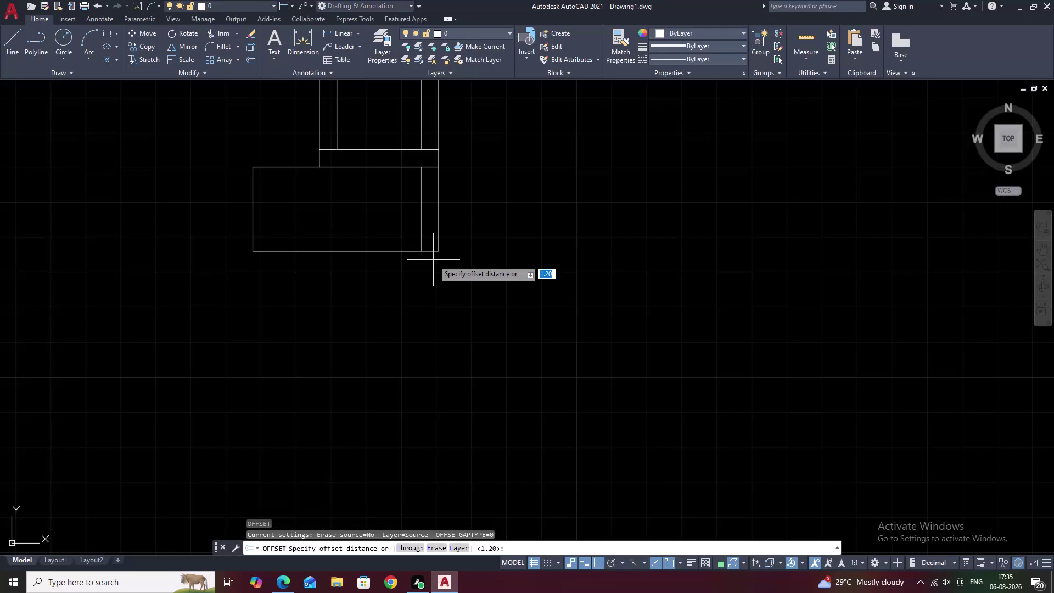
Offset three of the small room's edges outward, including the top edge, as outer wall lines.
click(390, 252)
click(390, 258)
click(252, 200)
click(214, 206)
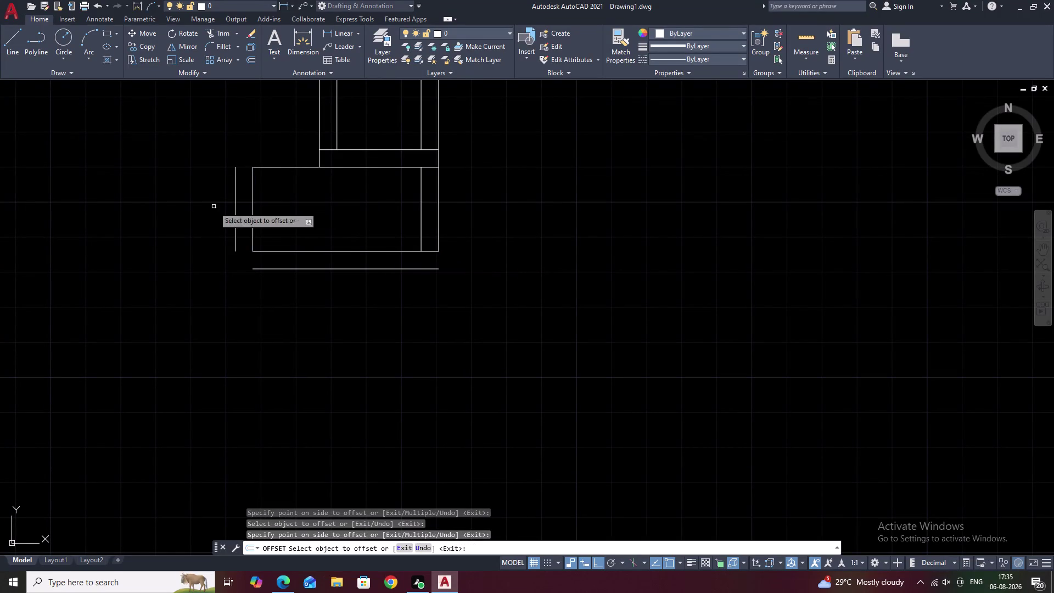
click(274, 168)
click(282, 151)
key(Escape)
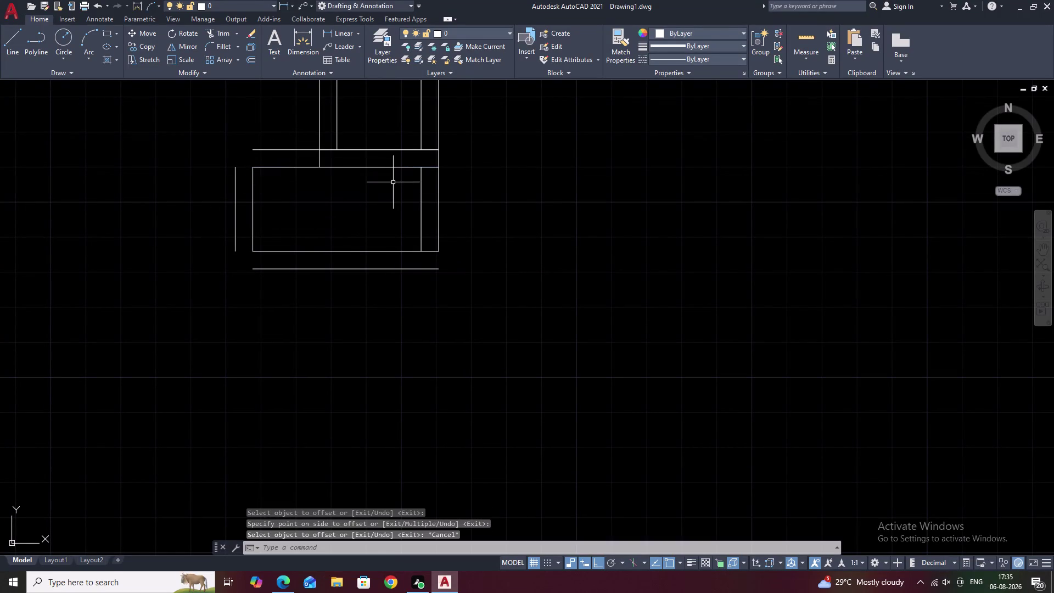
Fillet the offset outer wall lines at radius 0 to close the corners.
text(F)
key(space)
click(347, 268)
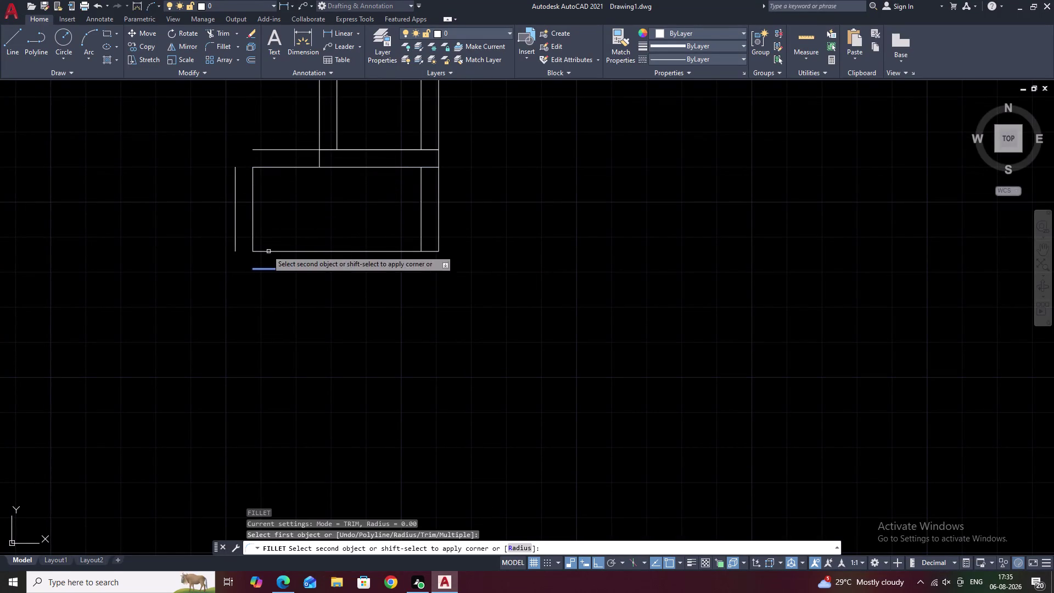
click(234, 218)
key(space)
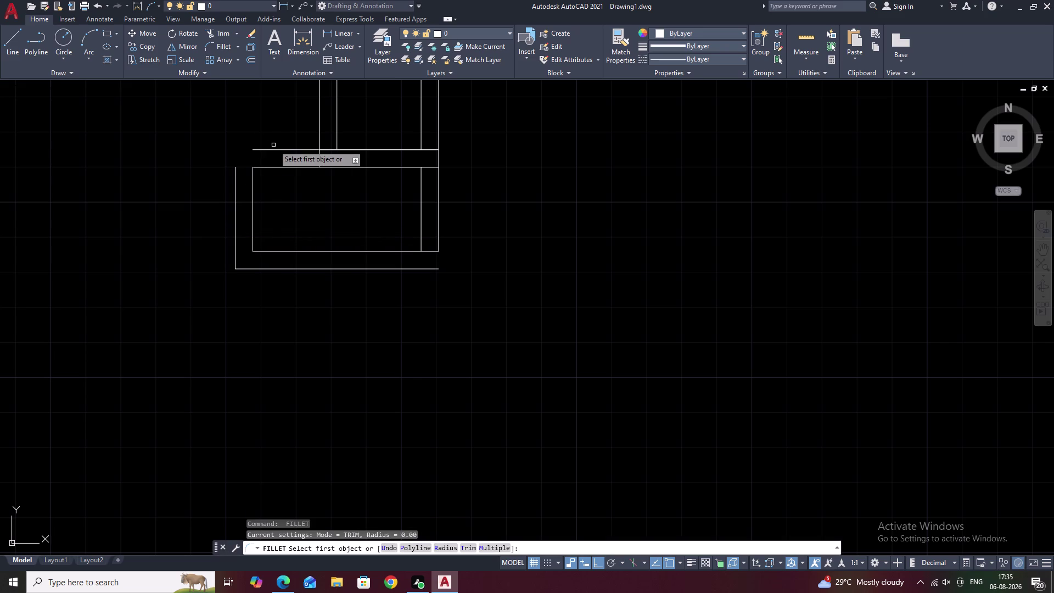
click(273, 149)
click(236, 172)
key(space)
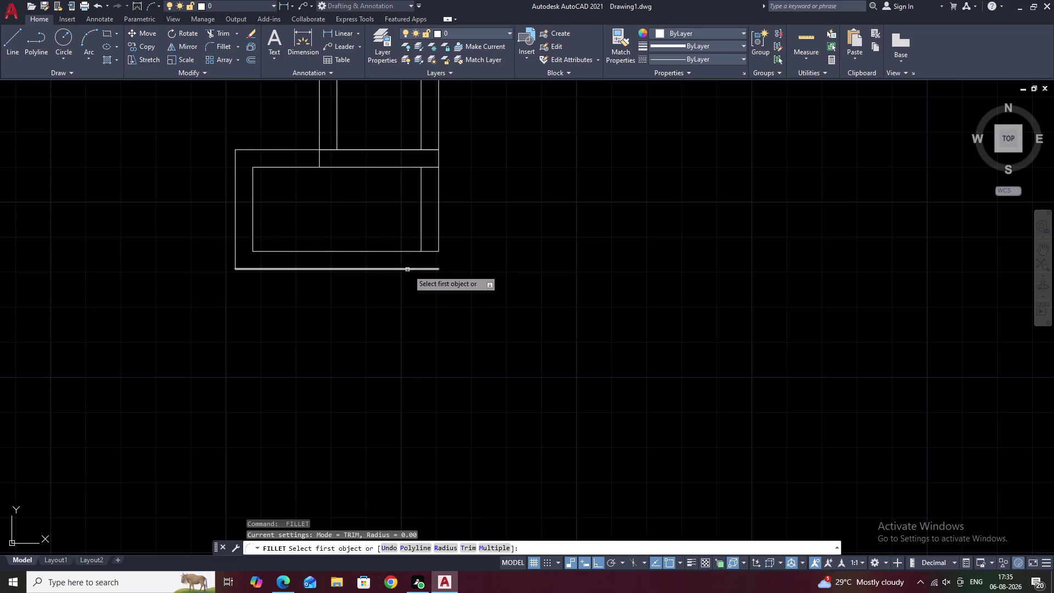
click(409, 269)
click(439, 239)
scroll(down, 3)
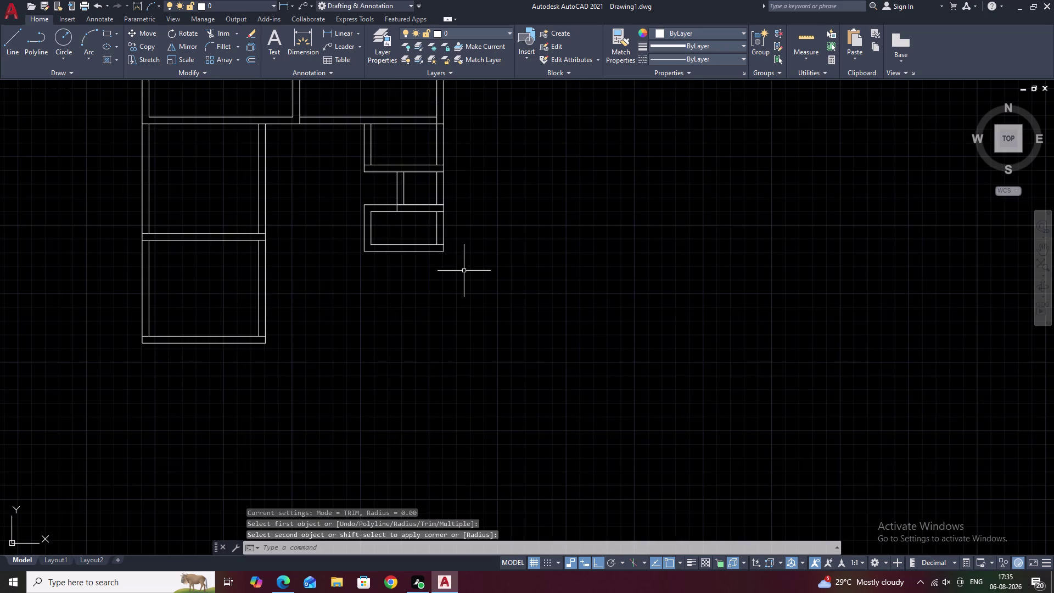
Draw a 3.50-long vertical wall line downward from the small room's right corner.
middle_drag(464, 271, 495, 244)
key(Escape)
key(l)
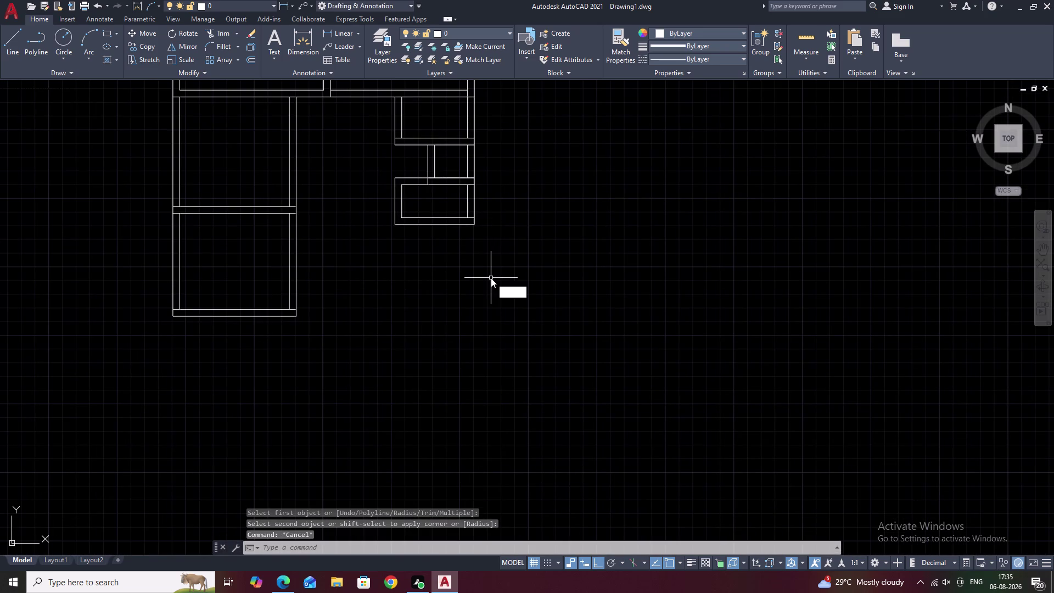
key(space)
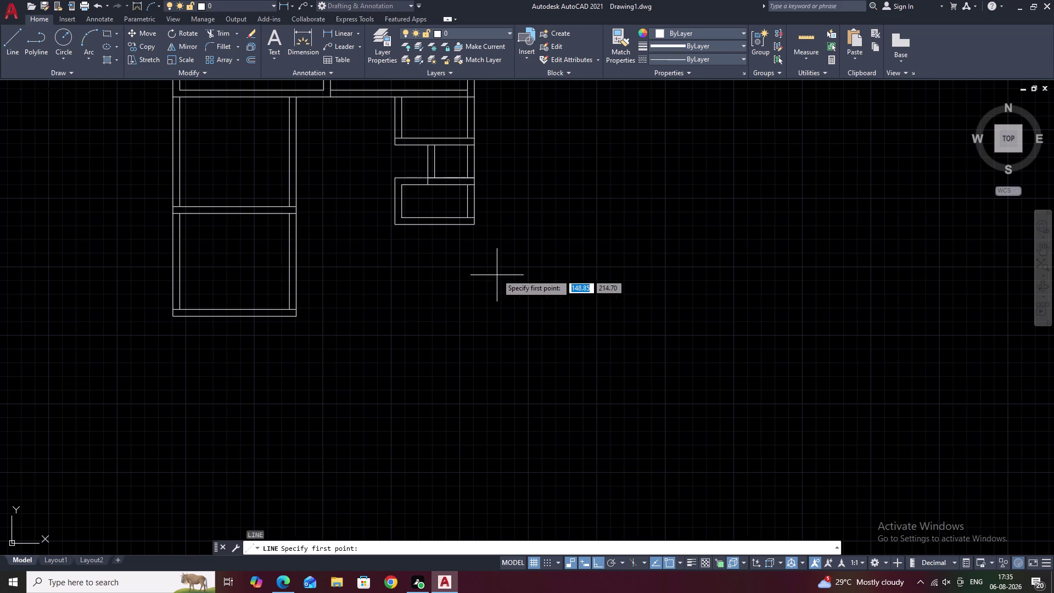
click(473, 227)
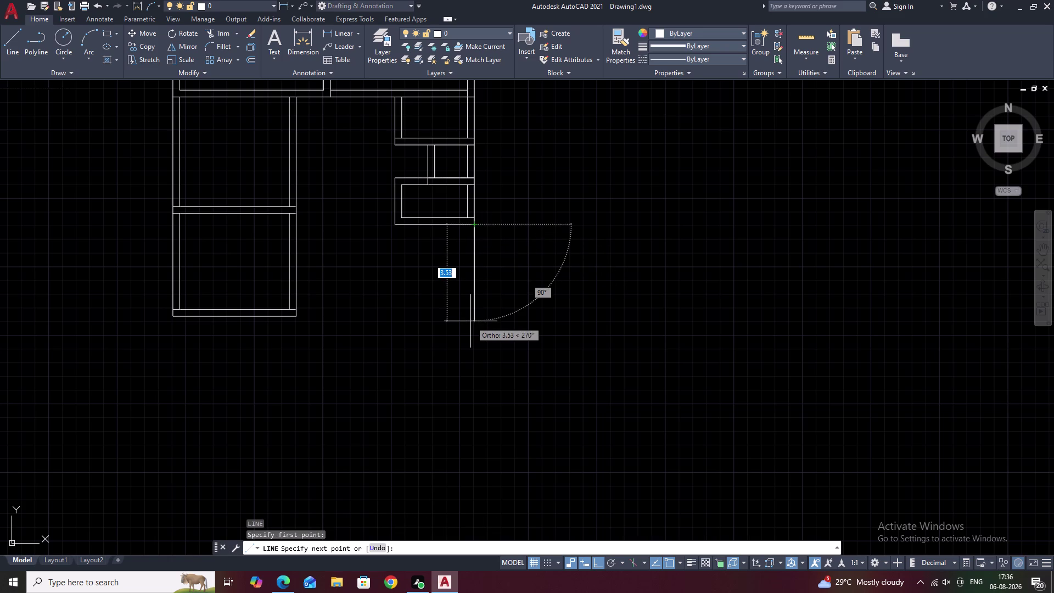
text(3.)
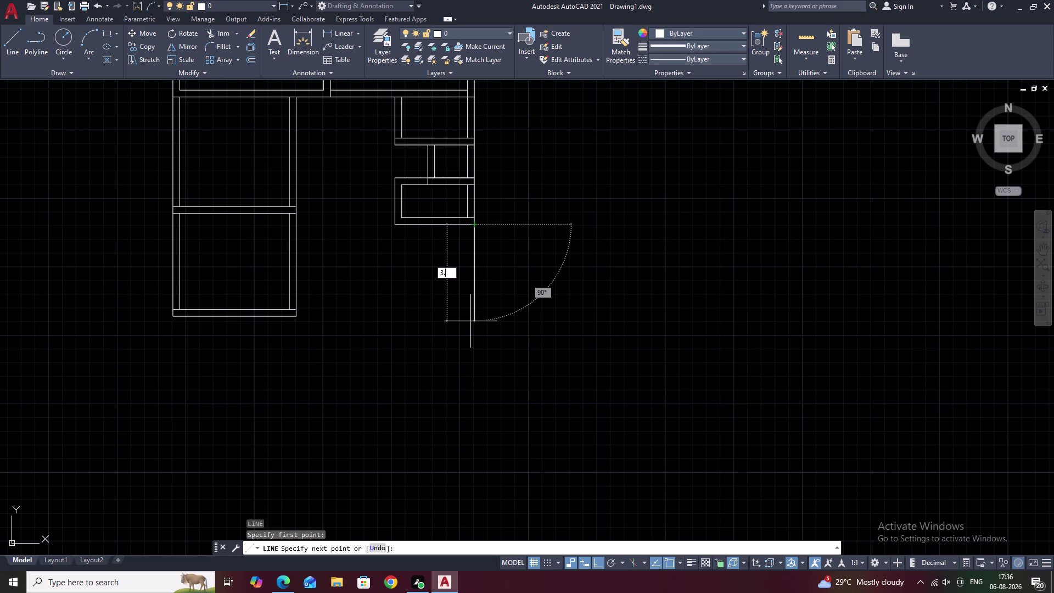
text(5)
text(0)
key(space)
key(Escape)
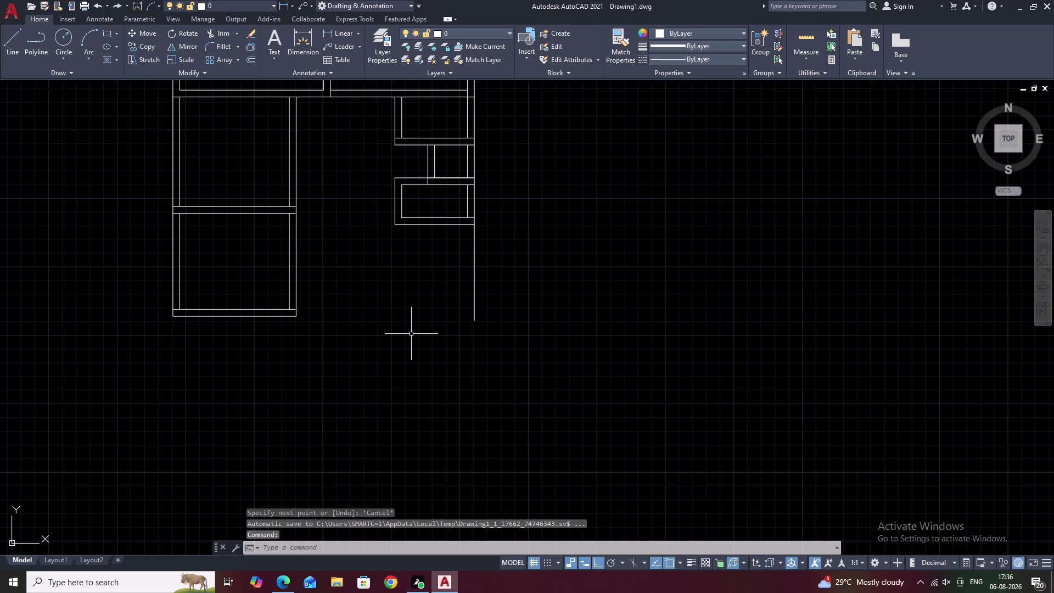
Offset the new vertical wall line 0.25 to the left to double it.
text(P .25)
key(space)
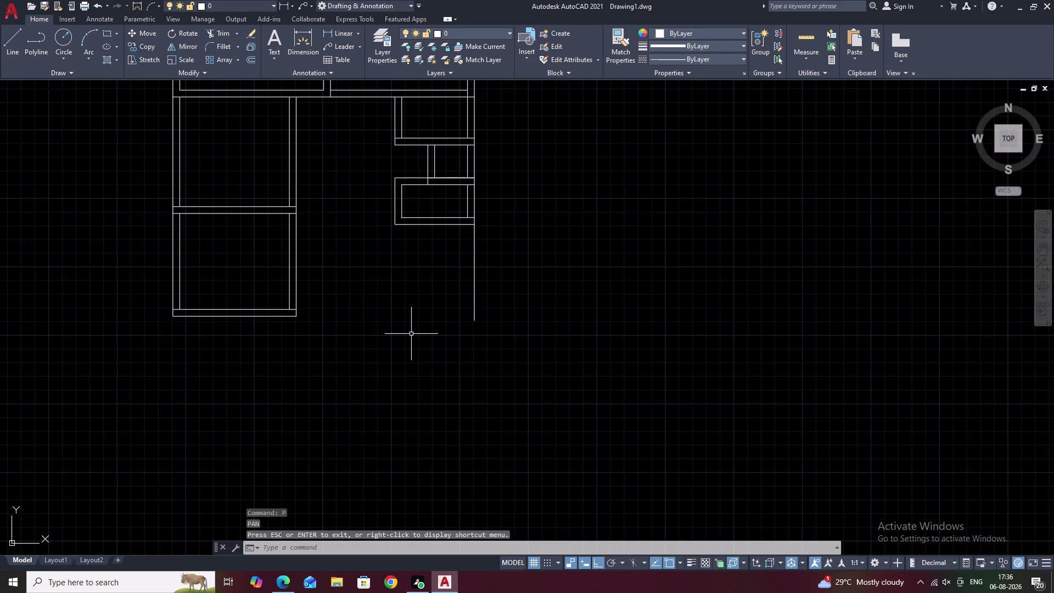
key(Escape)
key(Escape)
text(O .2)
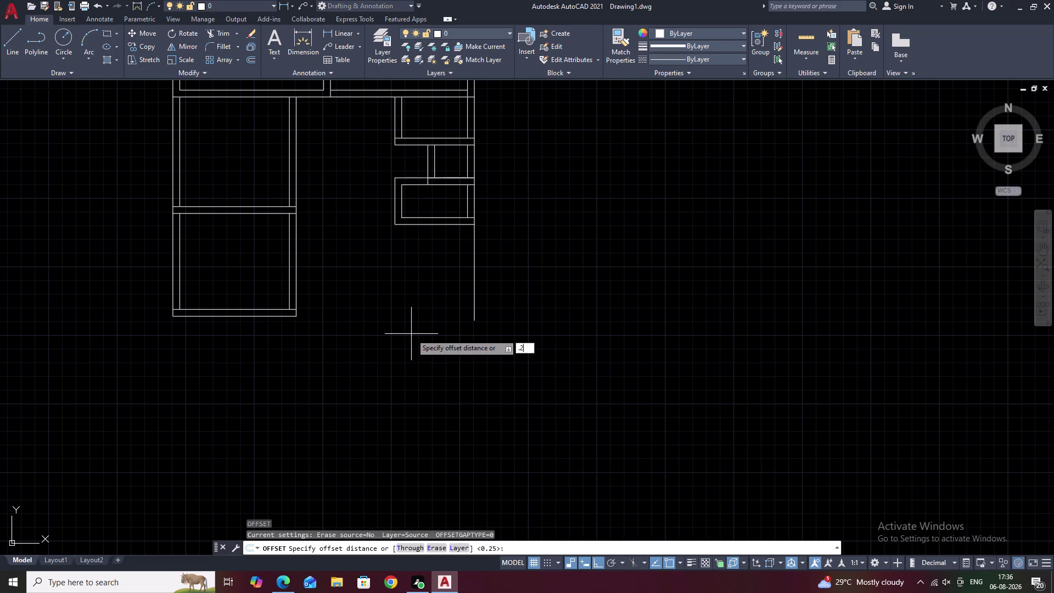
text(5)
key(space)
click(473, 271)
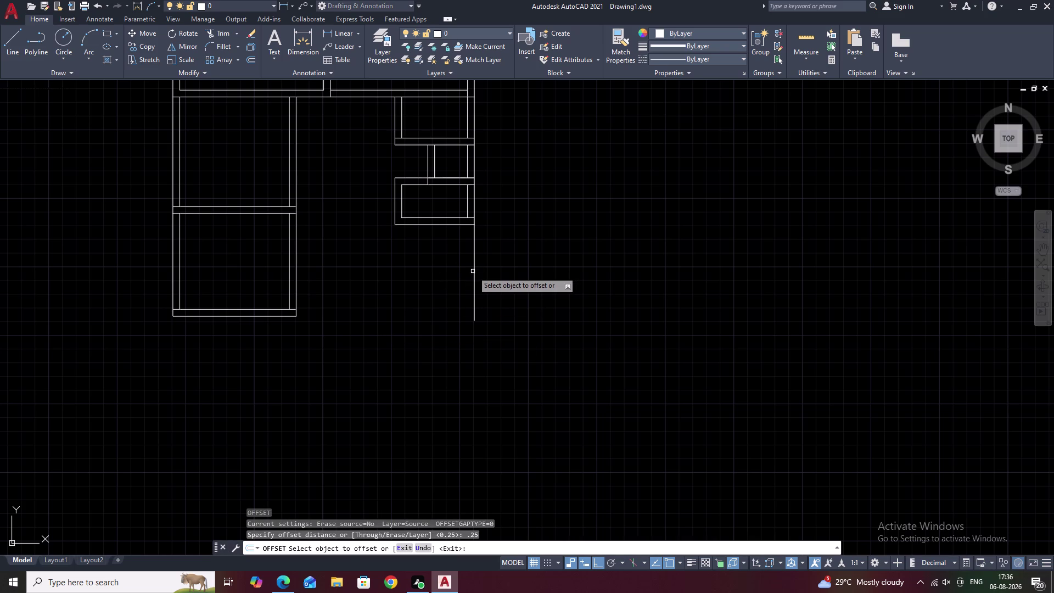
click(475, 266)
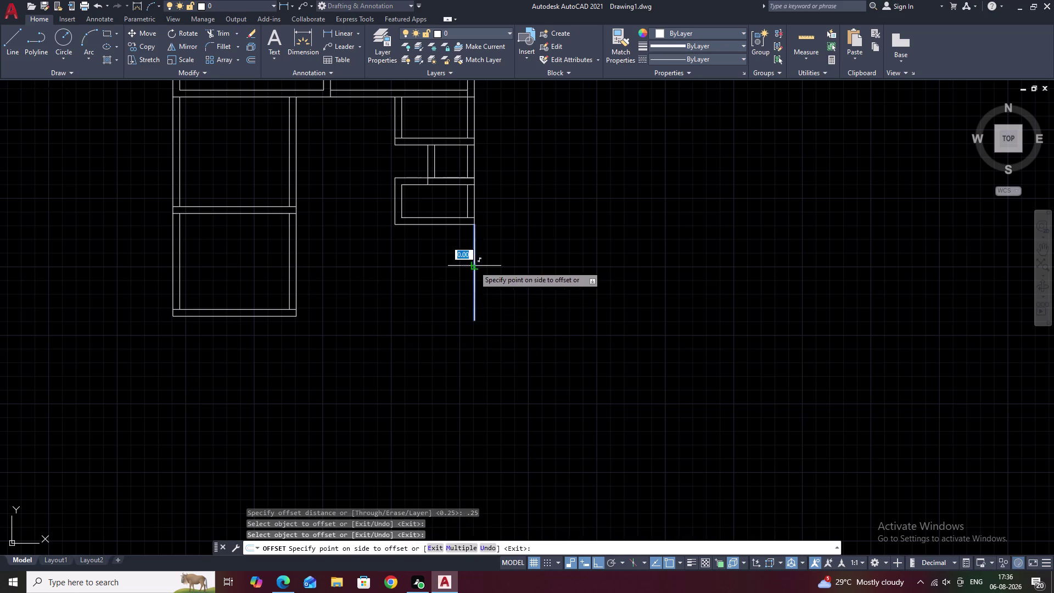
click(442, 267)
key(space)
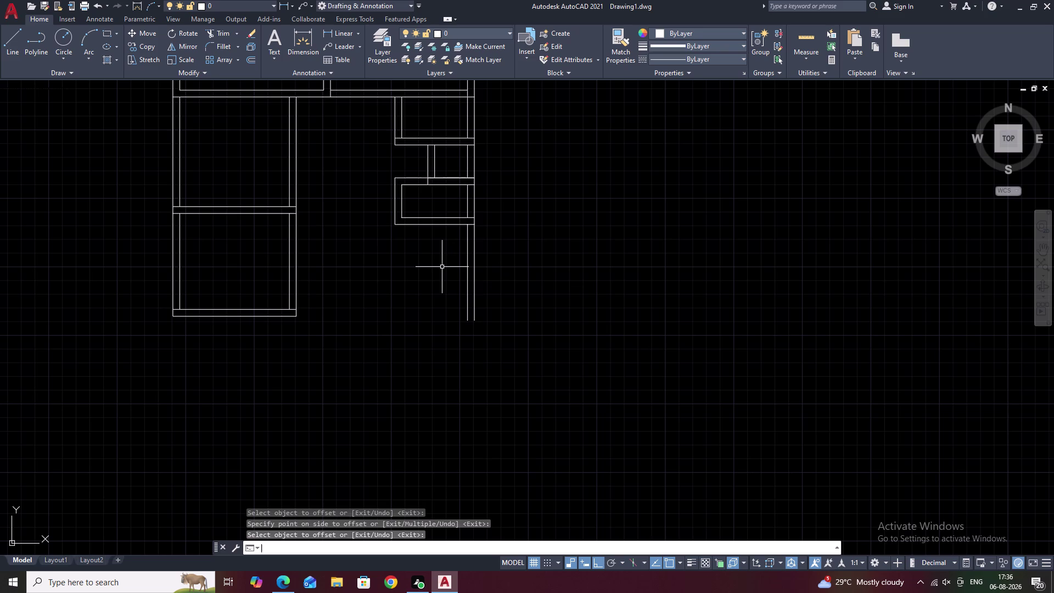
Offset the inner vertical wall line 2.4 to the left for the room's other side.
key(space)
text(2.5)
key(space)
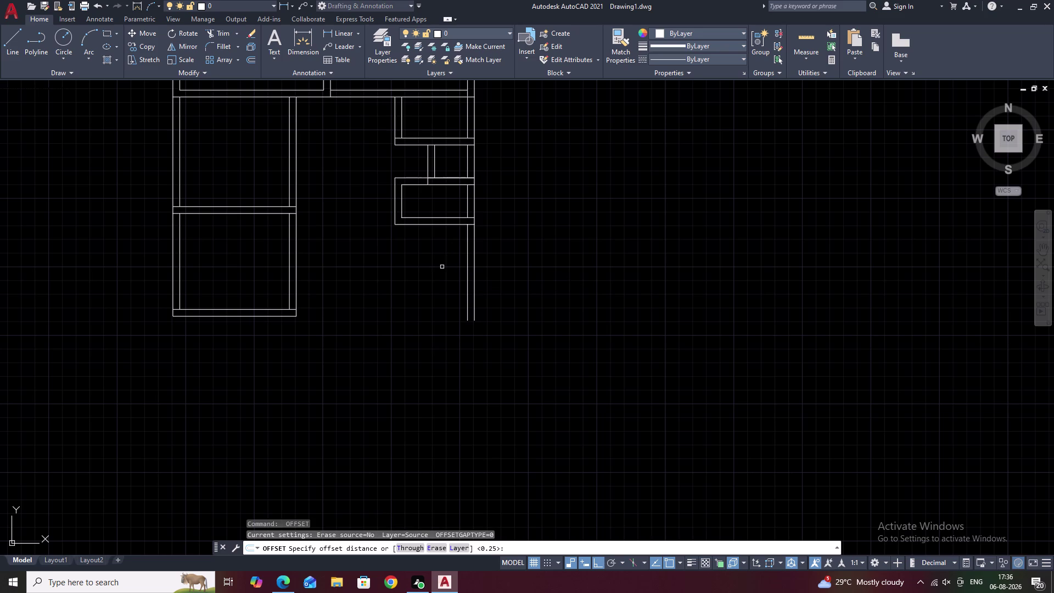
key(space)
key(space)
text(2.4)
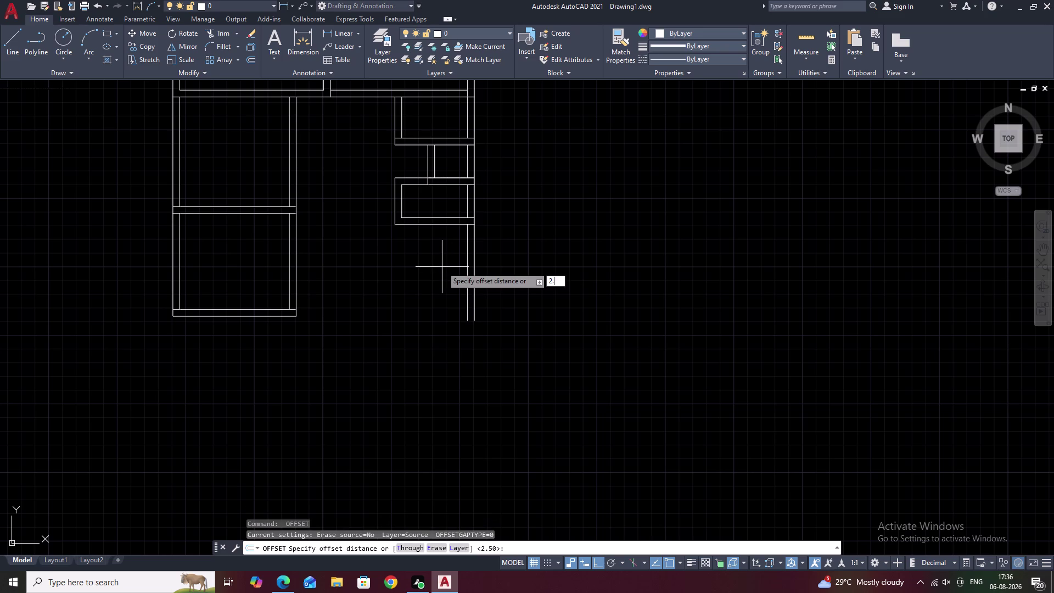
key(space)
click(464, 250)
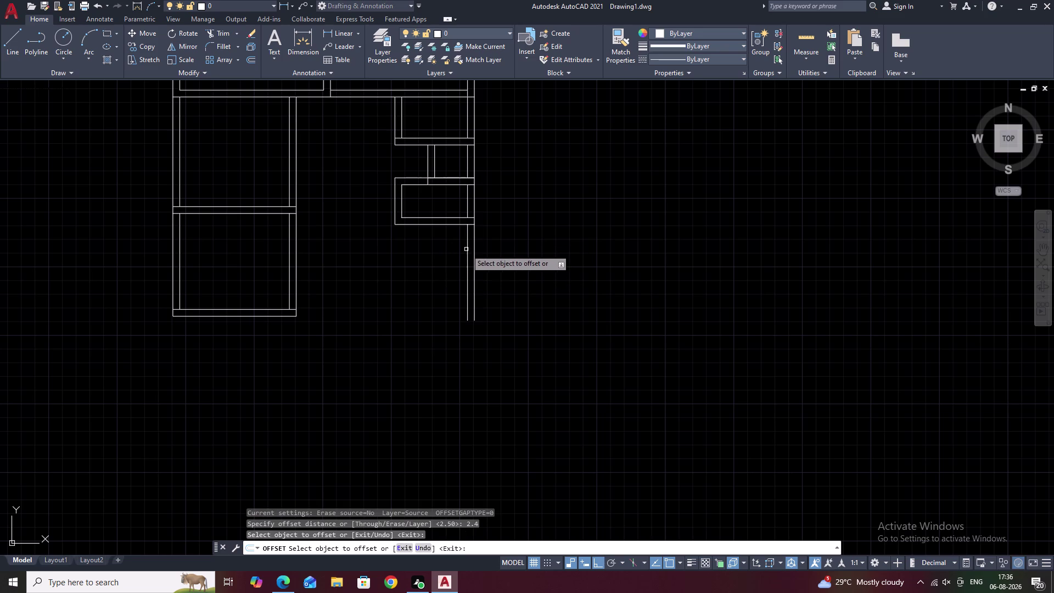
click(466, 249)
click(413, 253)
key(space)
Double that new side wall with a 0.25 offset to the left.
key(space)
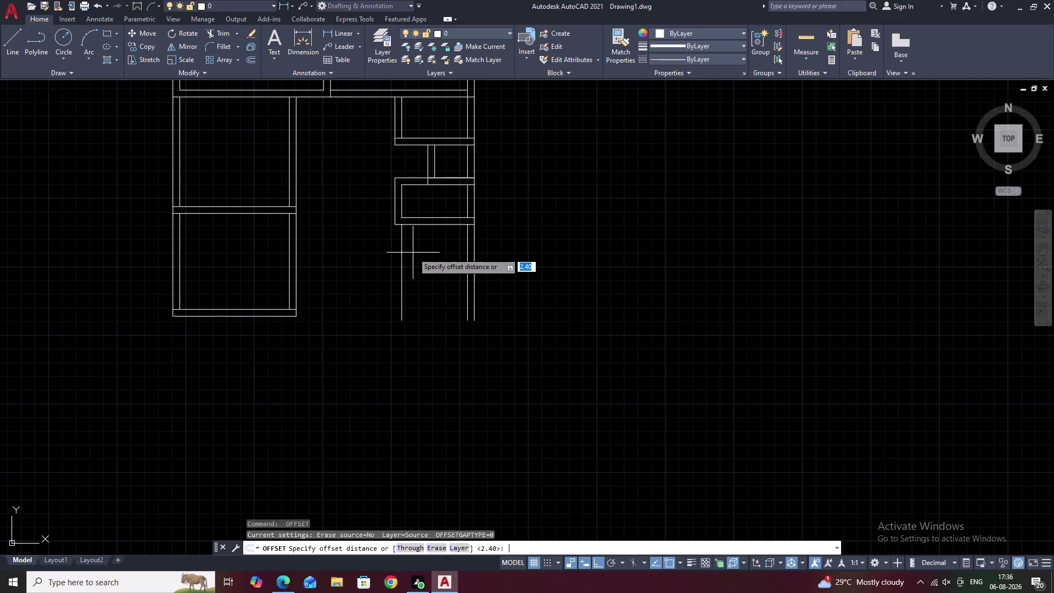
text(.25)
key(space)
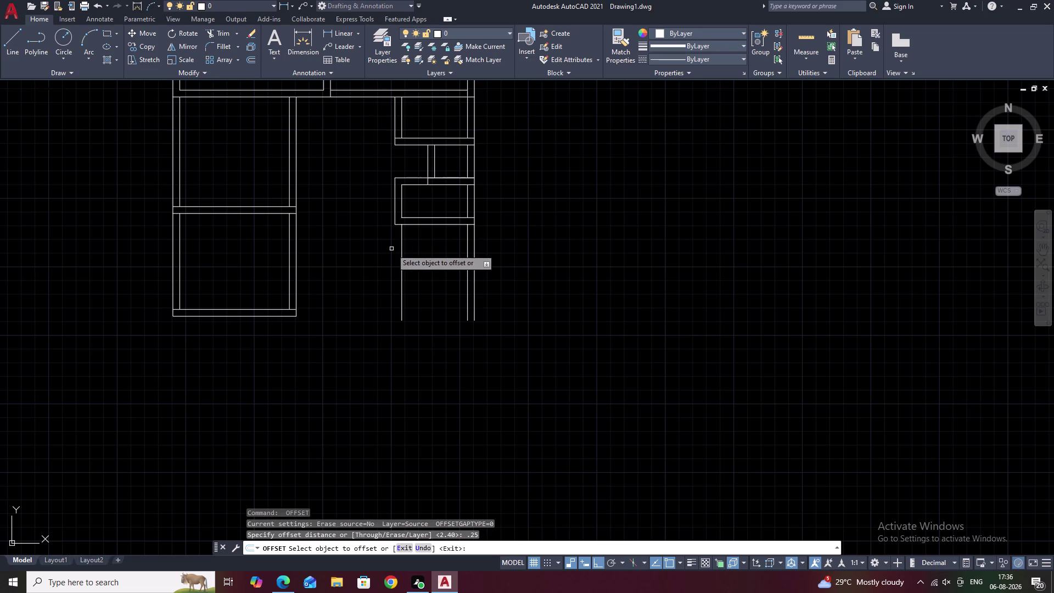
click(402, 249)
click(385, 249)
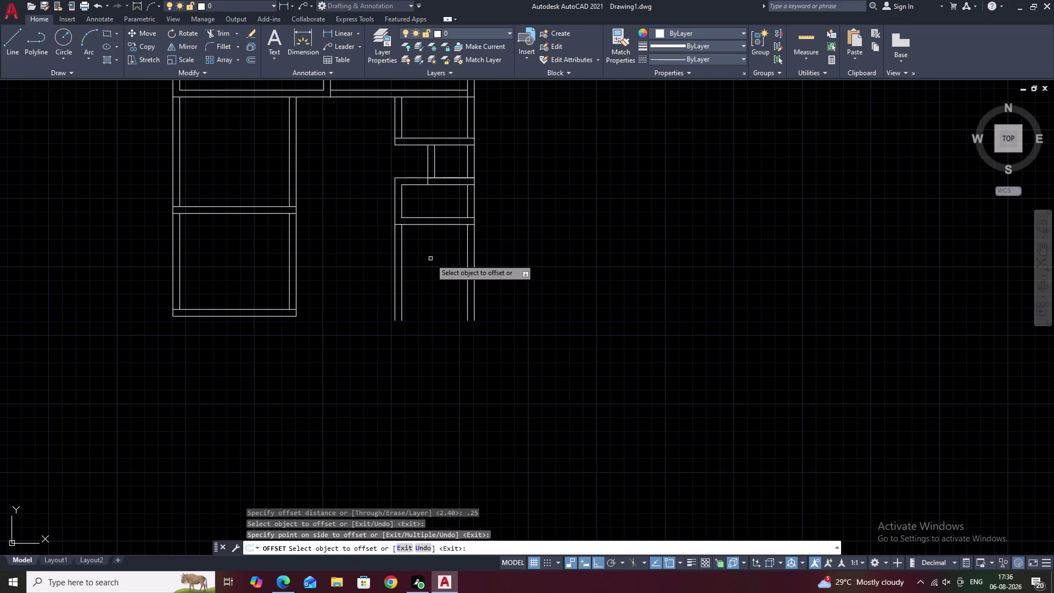
key(space)
Offset the room's horizontal wall line 3.5 downward as the new bottom wall.
key(space)
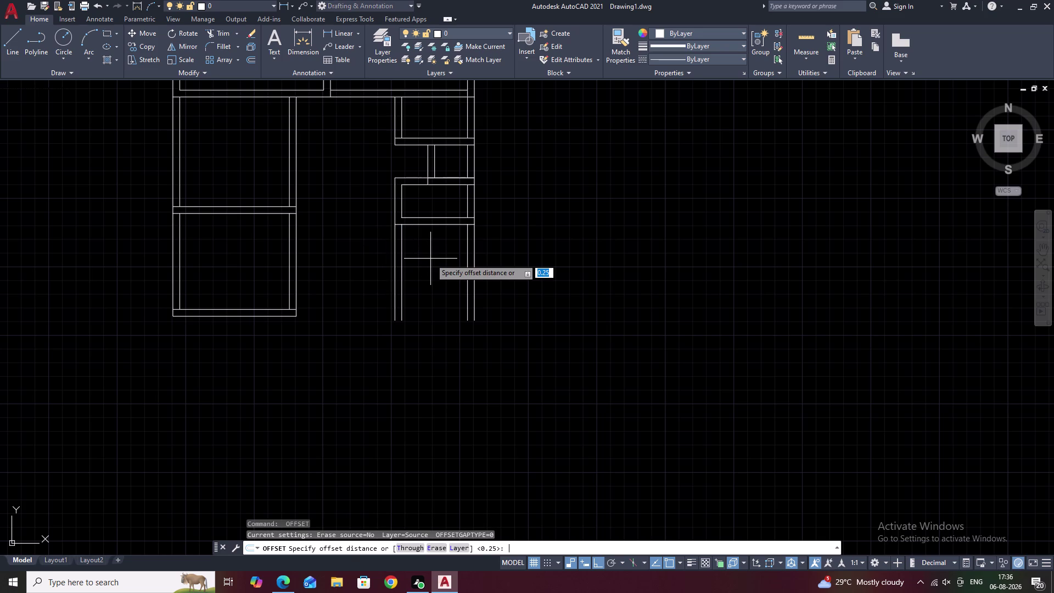
text(.25)
key(BackSpace)
key(BackSpace)
key(BackSpace)
text(3.5)
key(space)
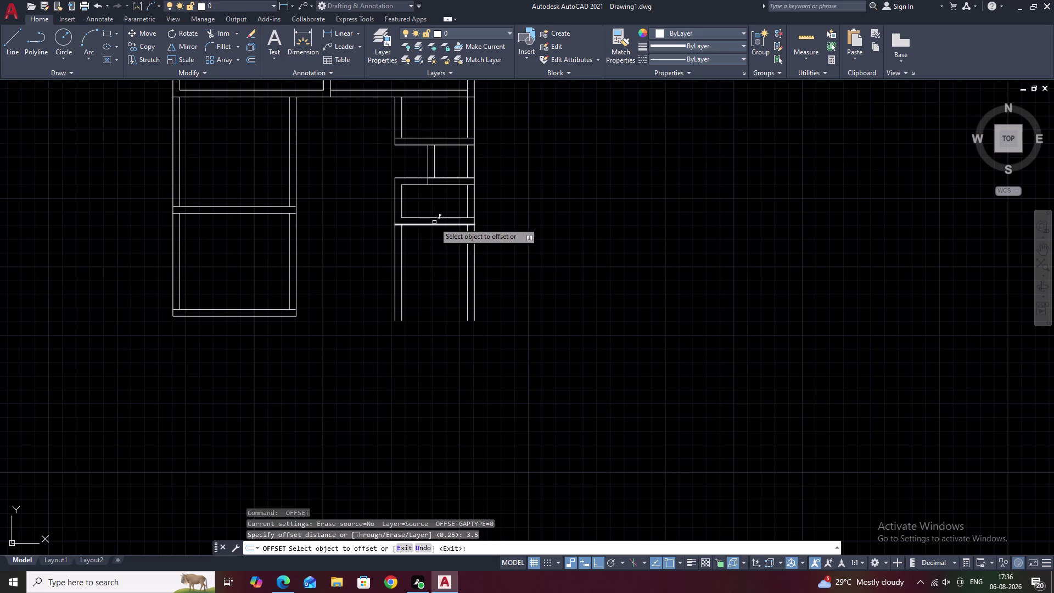
click(434, 224)
click(428, 286)
key(space)
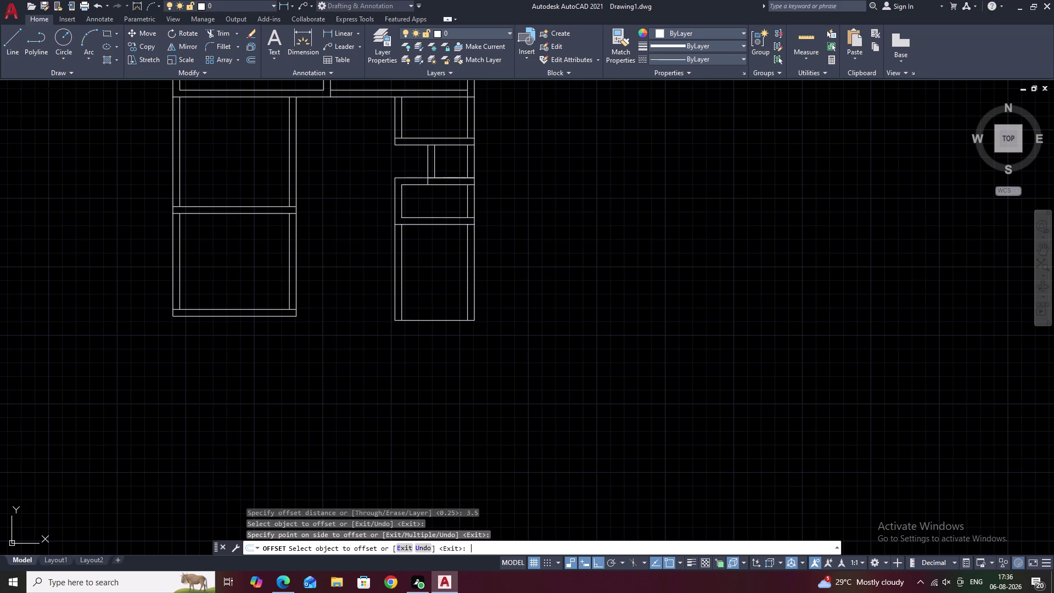
Start a 0.25 offset and pick the new bottom wall line.
key(space)
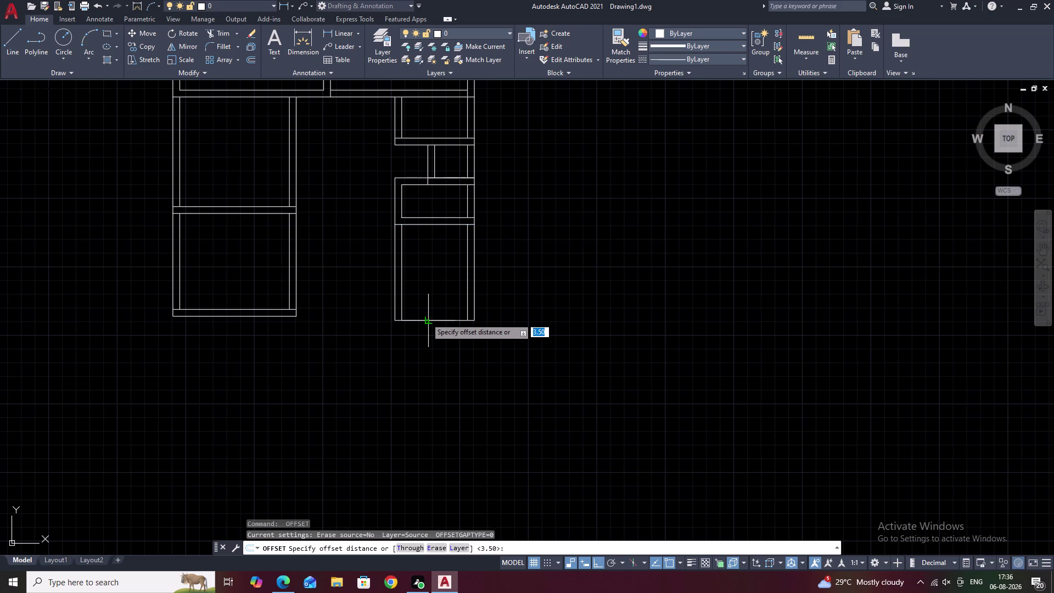
key(space)
text(.25)
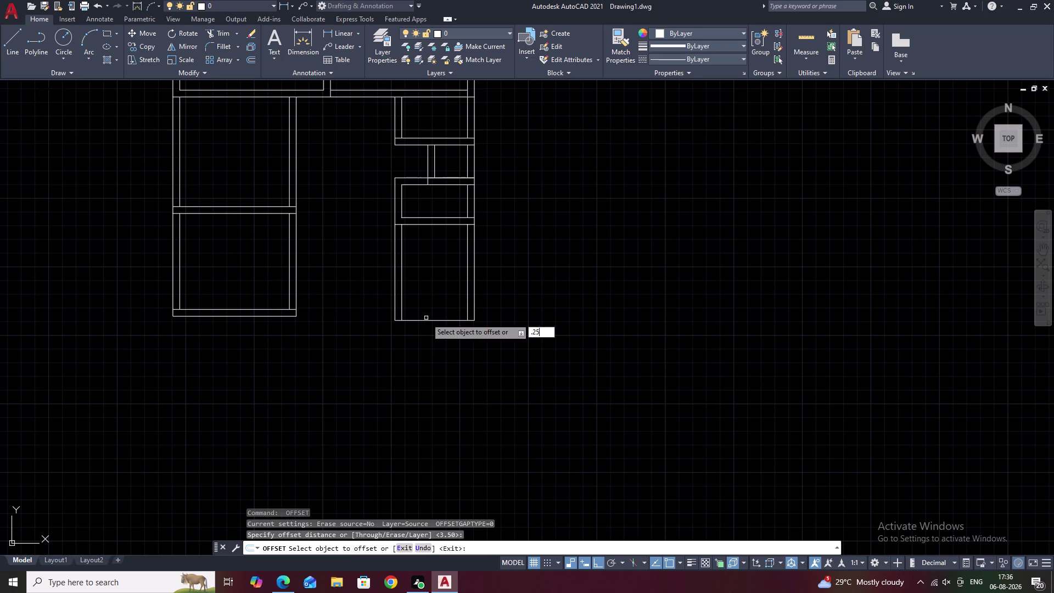
key(space)
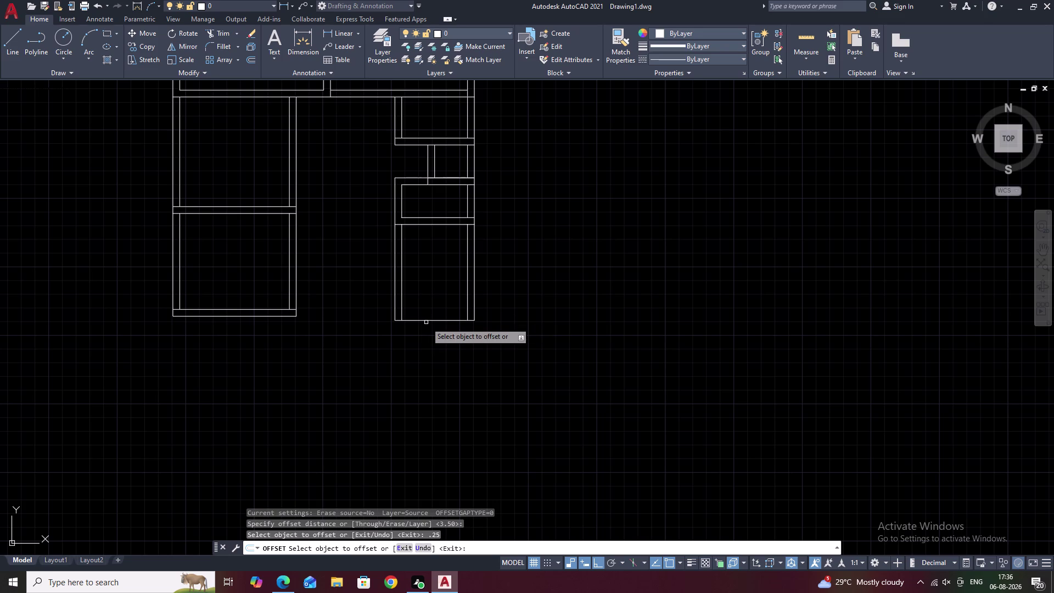
click(426, 319)
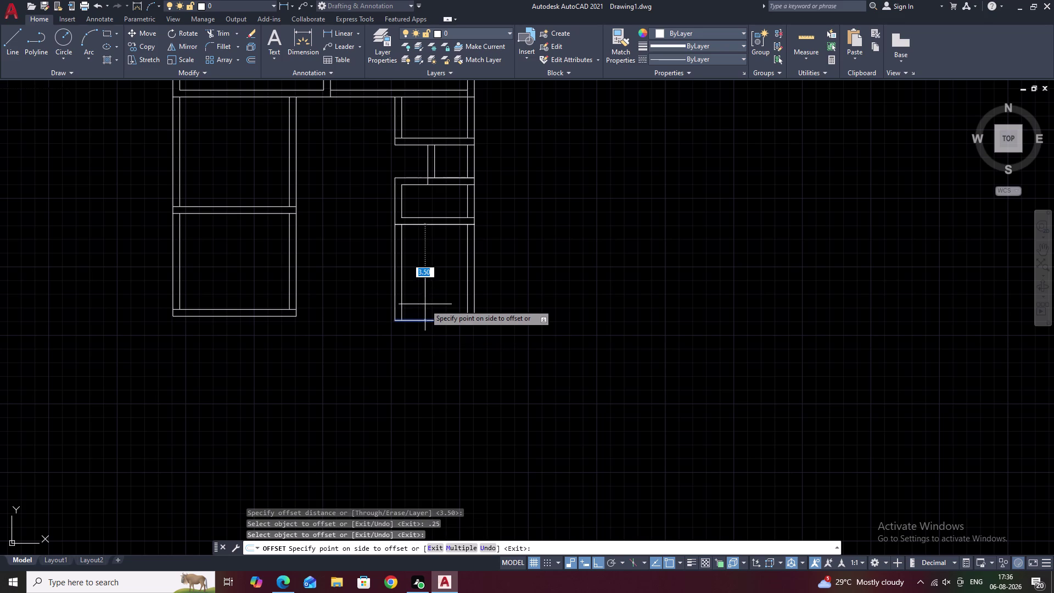
key(Escape)
text(O)
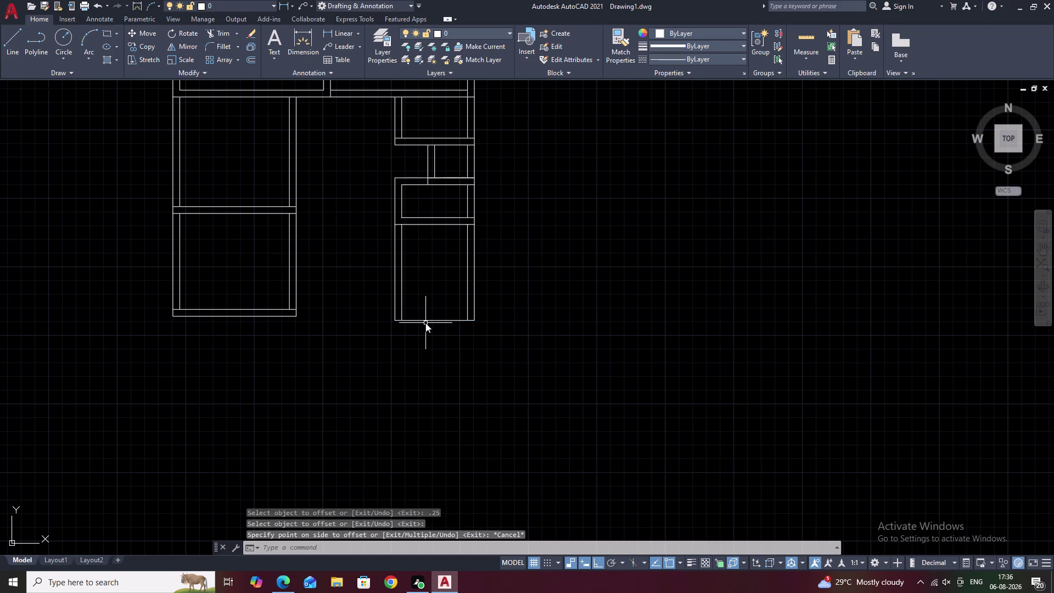
key(space)
text(.)
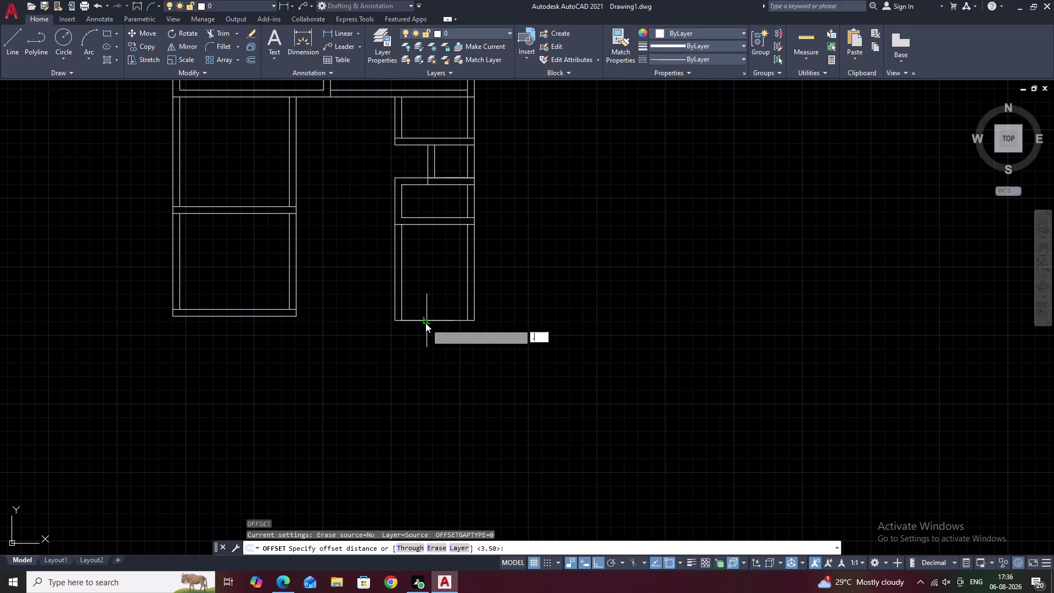
text(25)
key(space)
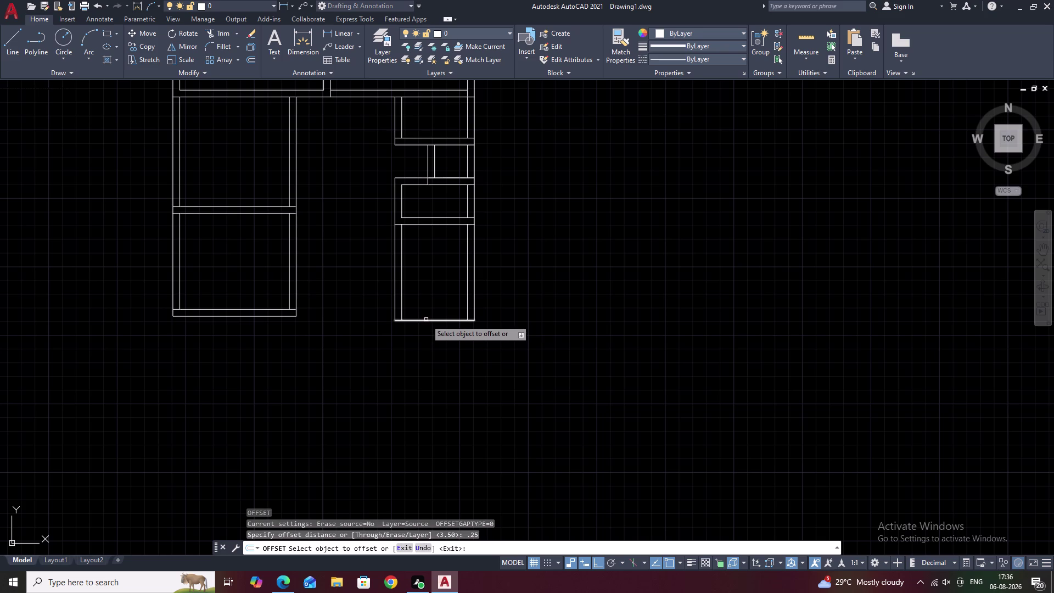
scroll(up, 3)
click(426, 321)
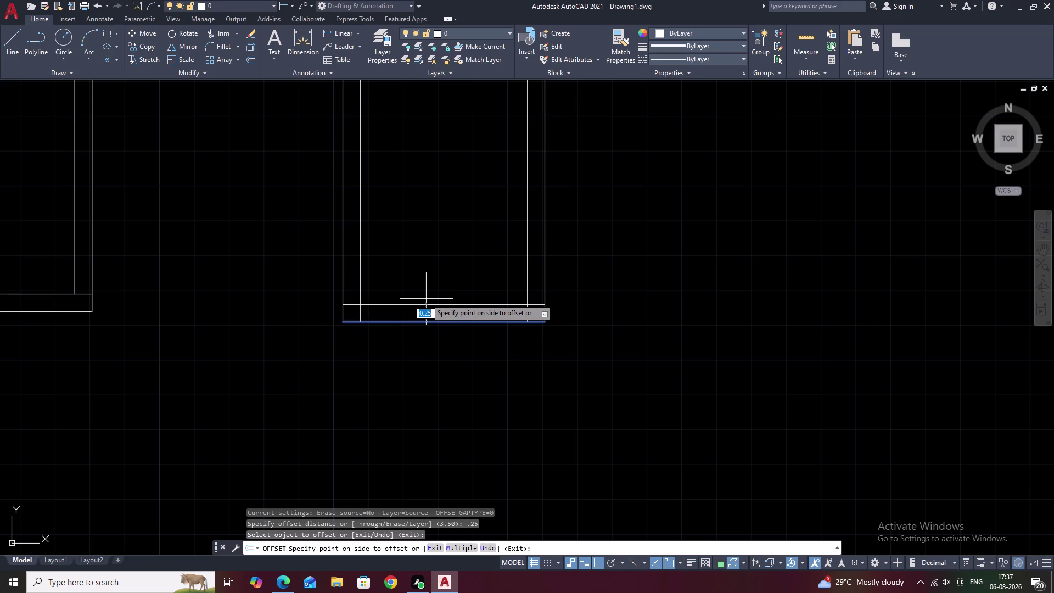
Place the 0.25 bottom-wall copy inside the room and pan to check the result.
click(426, 298)
scroll(down, 3)
middle_drag(427, 286, 437, 315)
scroll(up, 3)
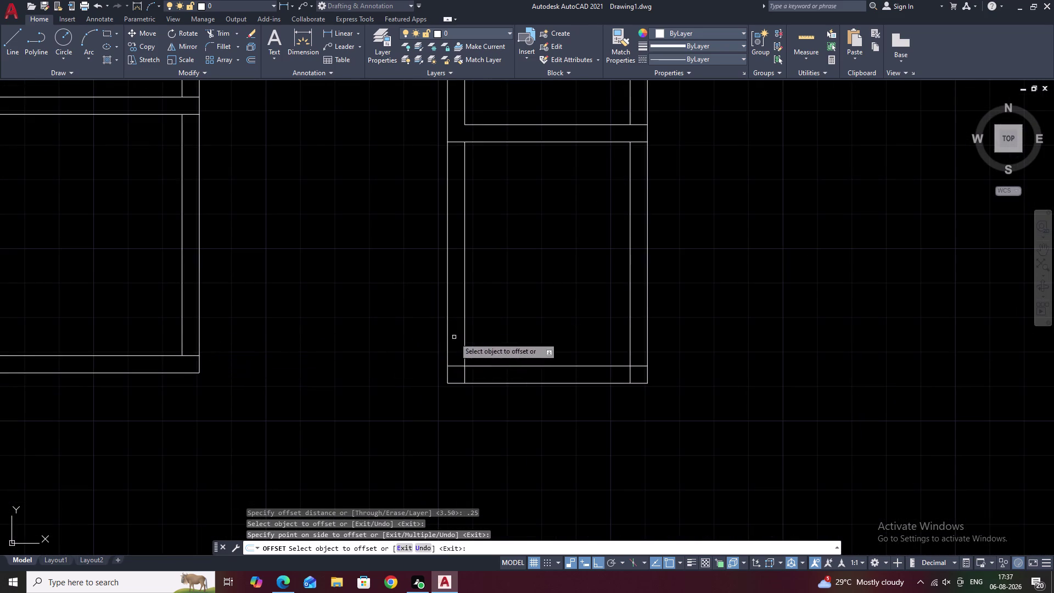
scroll(down, 3)
middle_drag(506, 329, 500, 375)
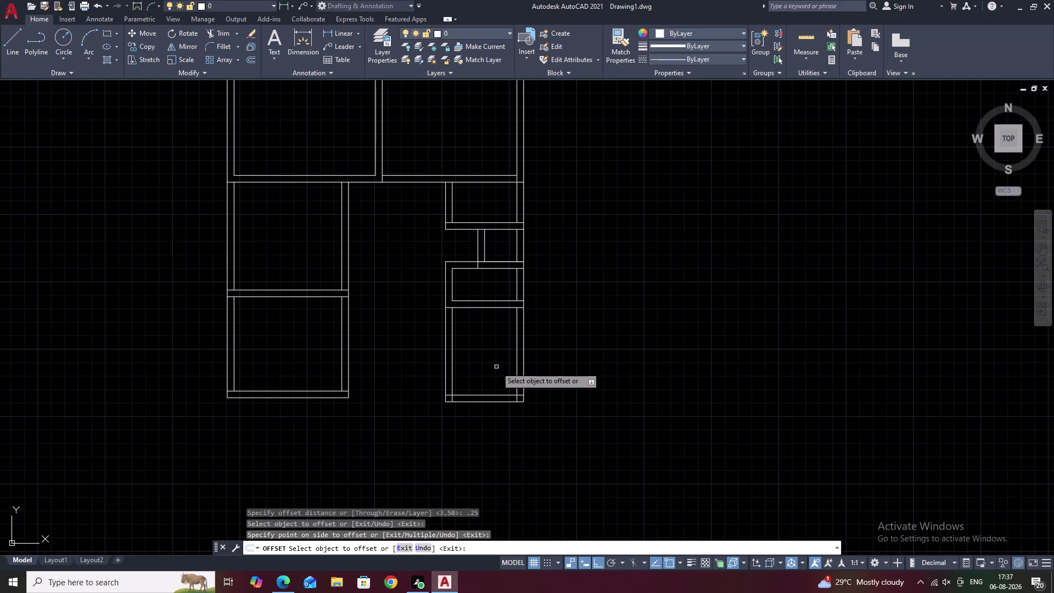
Exit the offset, cancel an accidental measurement, and clear a trial window selection.
key(Escape)
click(803, 41)
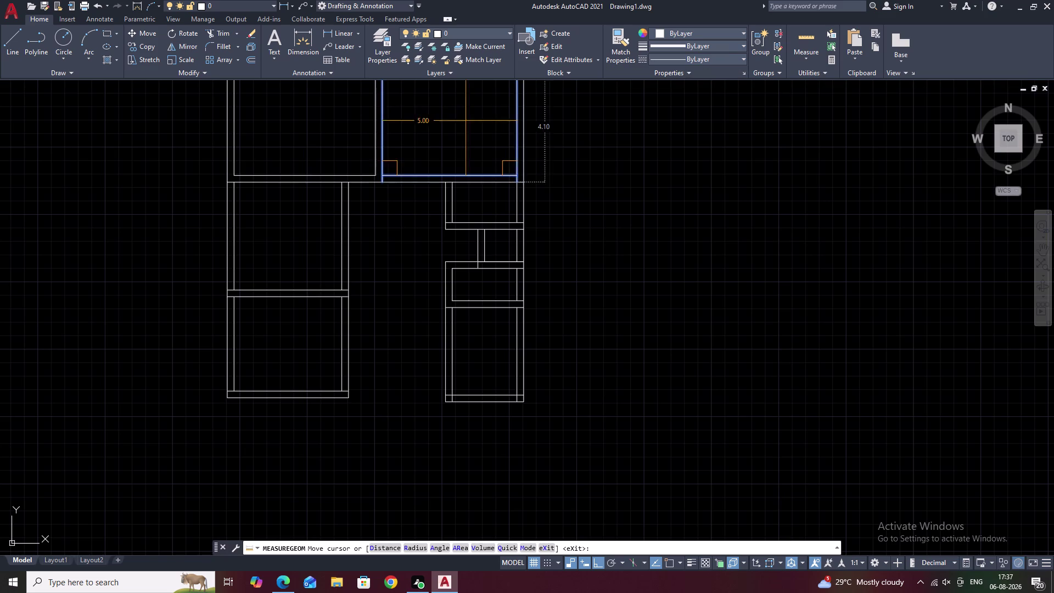
key(Escape)
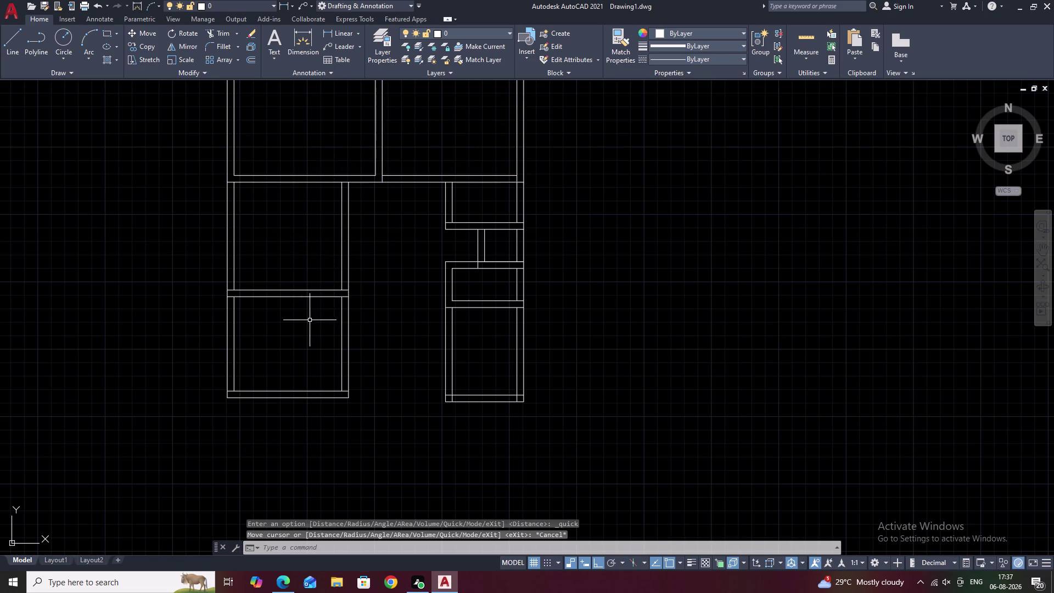
scroll(up, 3)
drag(399, 285, 156, 299)
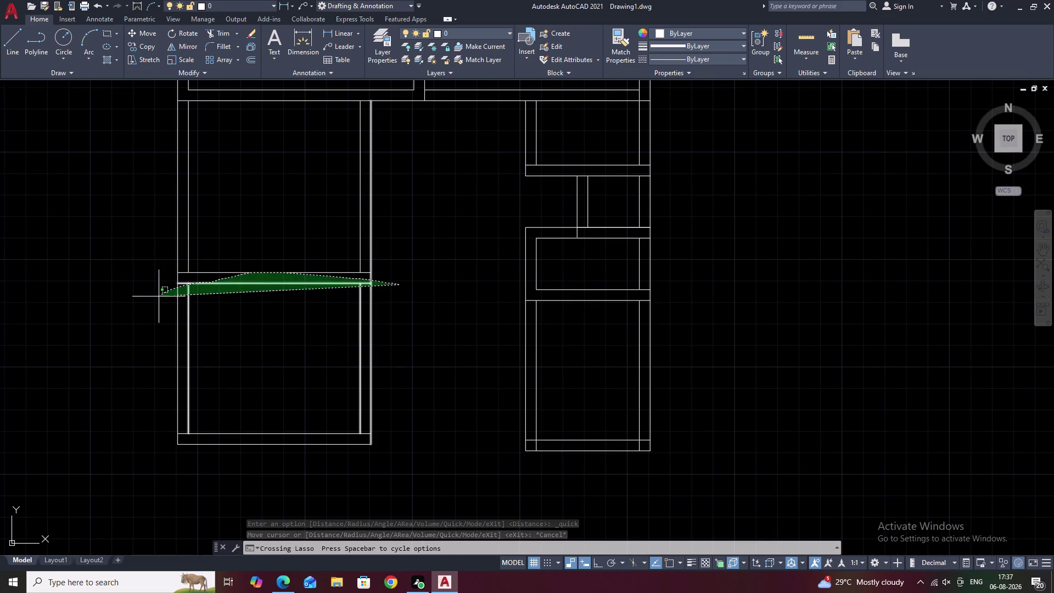
drag(155, 298, 324, 461)
click(324, 460)
key(Escape)
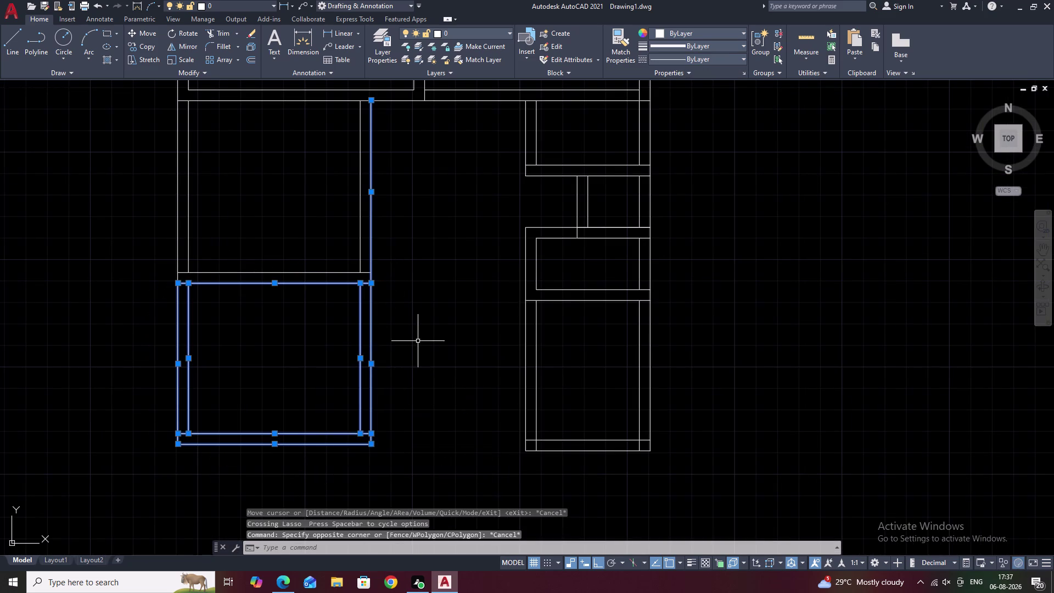
key(Escape)
Select the top, right, bottom and left inner and outer wall lines of the lower-left room.
click(303, 273)
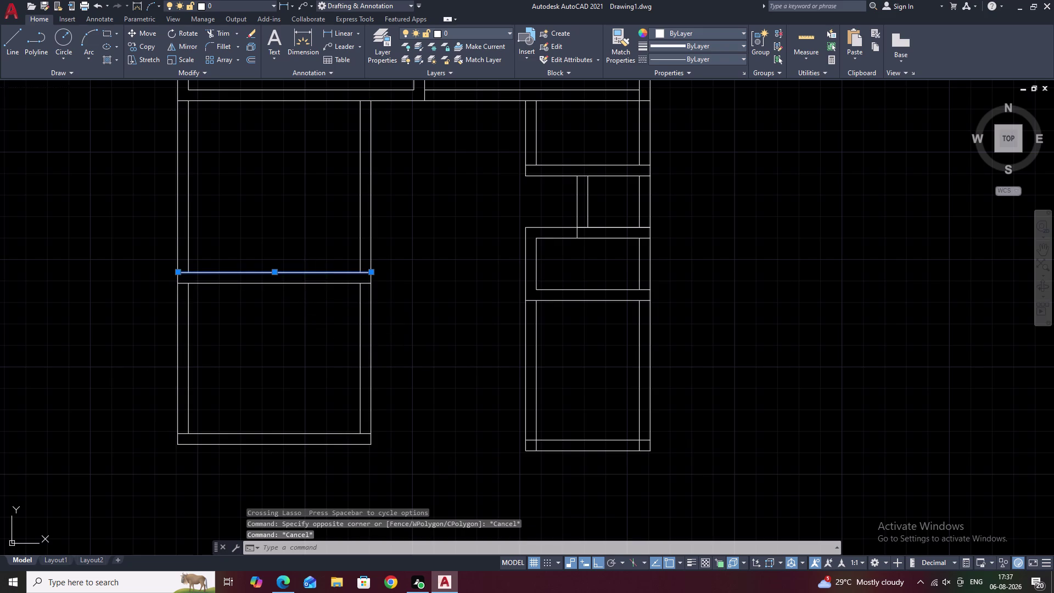
click(303, 286)
click(308, 284)
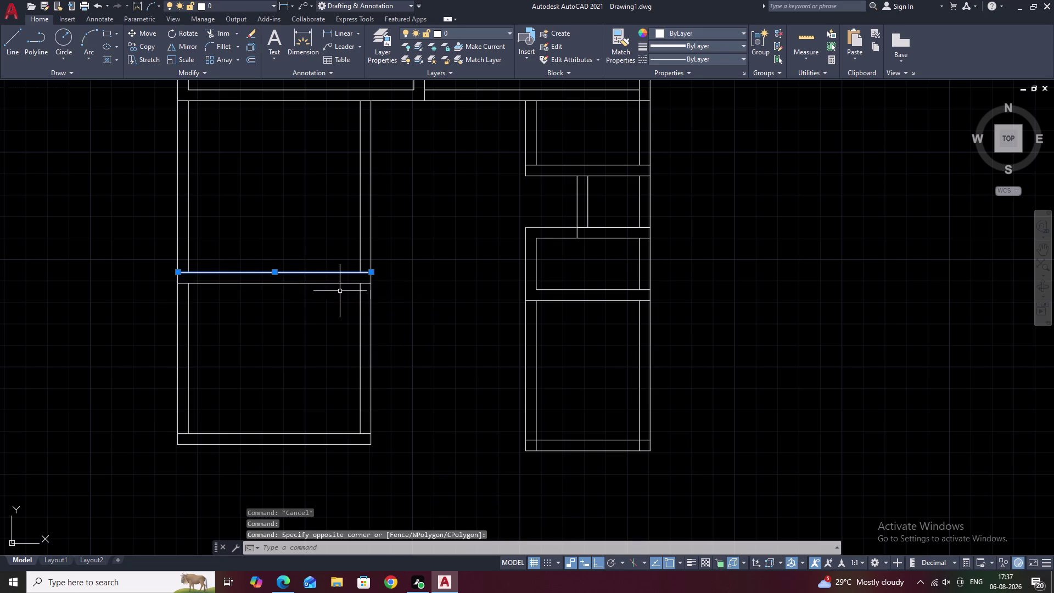
click(336, 283)
click(372, 306)
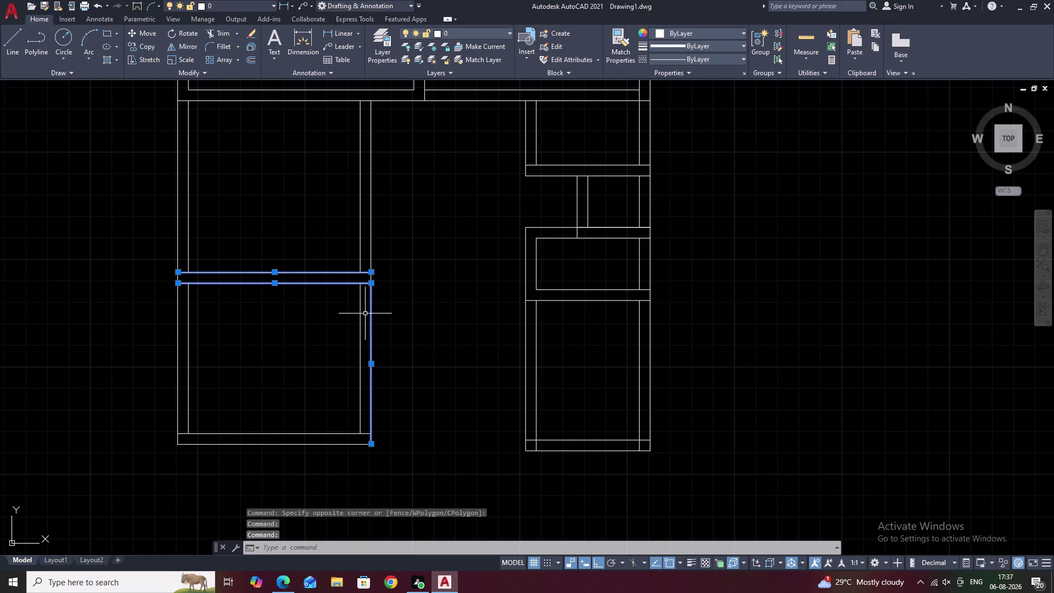
click(361, 319)
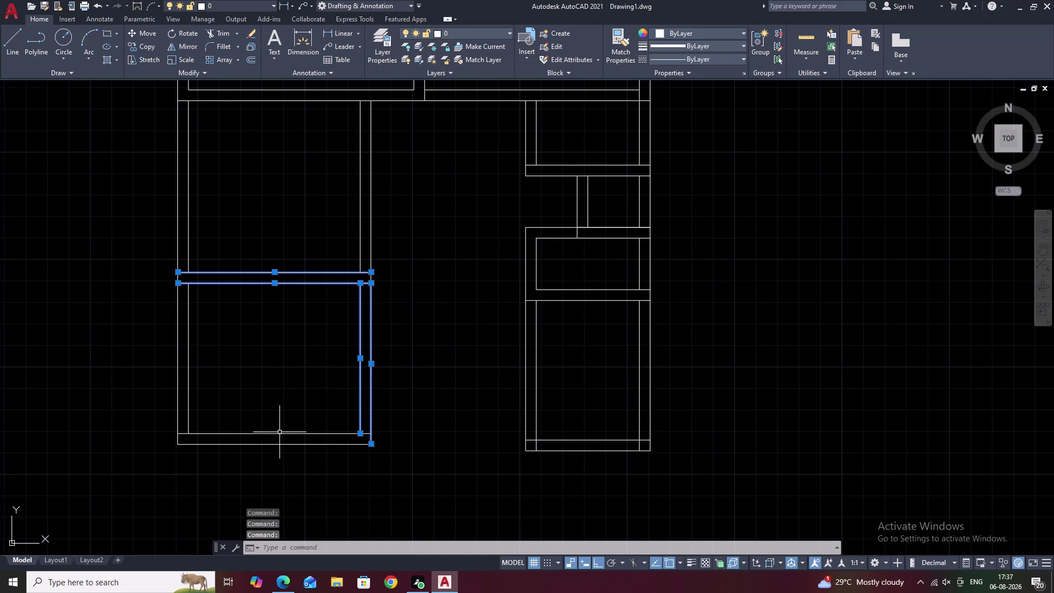
click(279, 433)
click(268, 443)
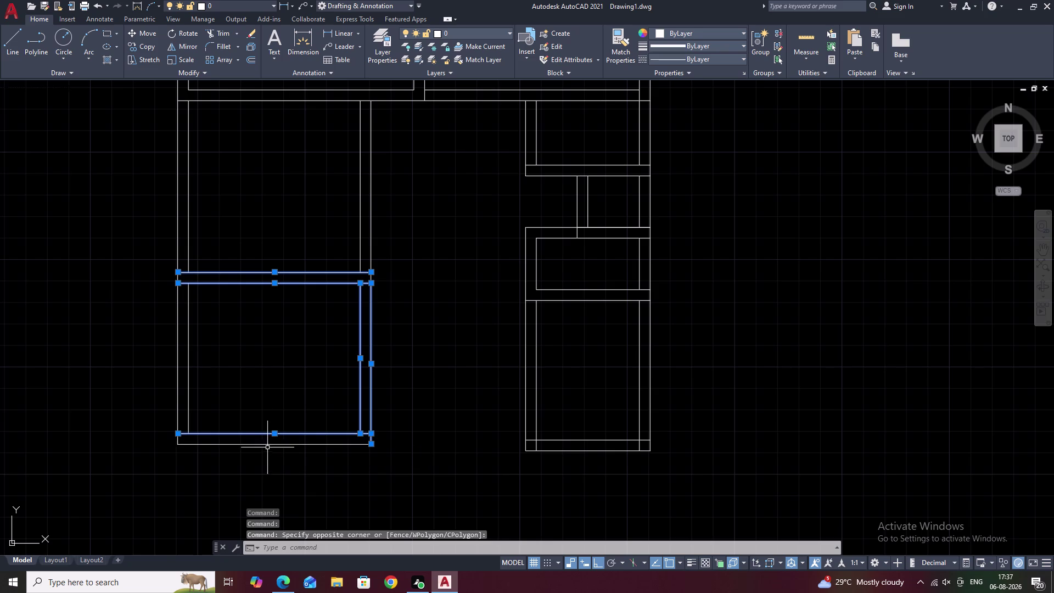
click(267, 445)
click(187, 375)
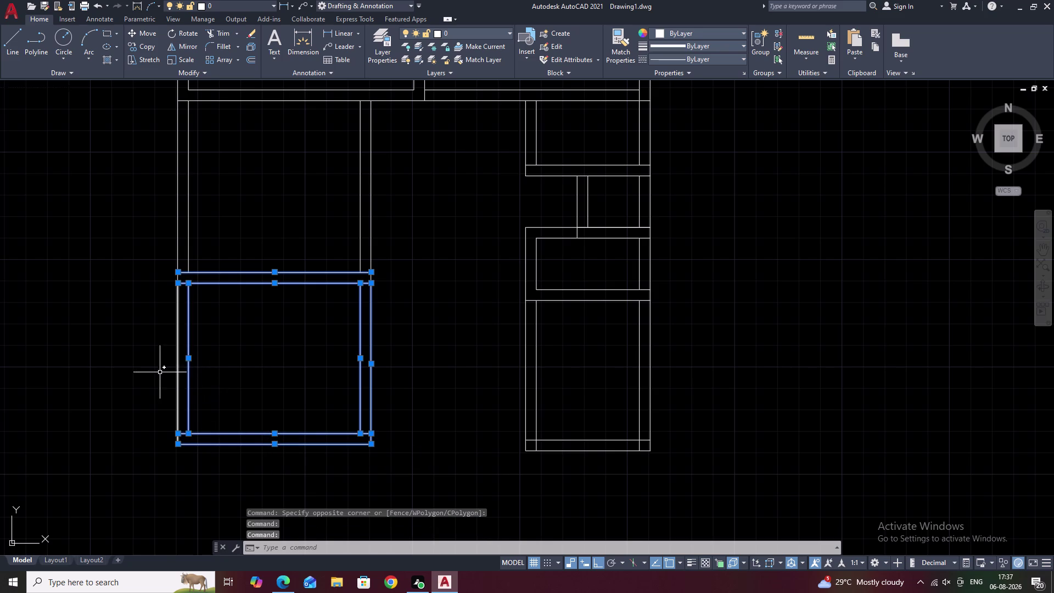
click(177, 370)
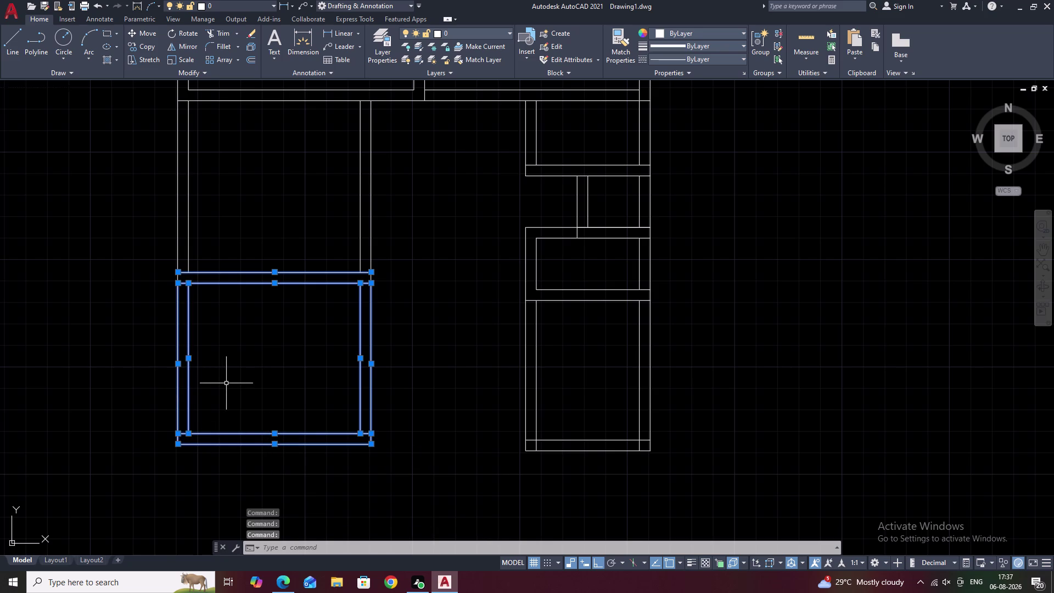
text(M)
key(space)
click(369, 273)
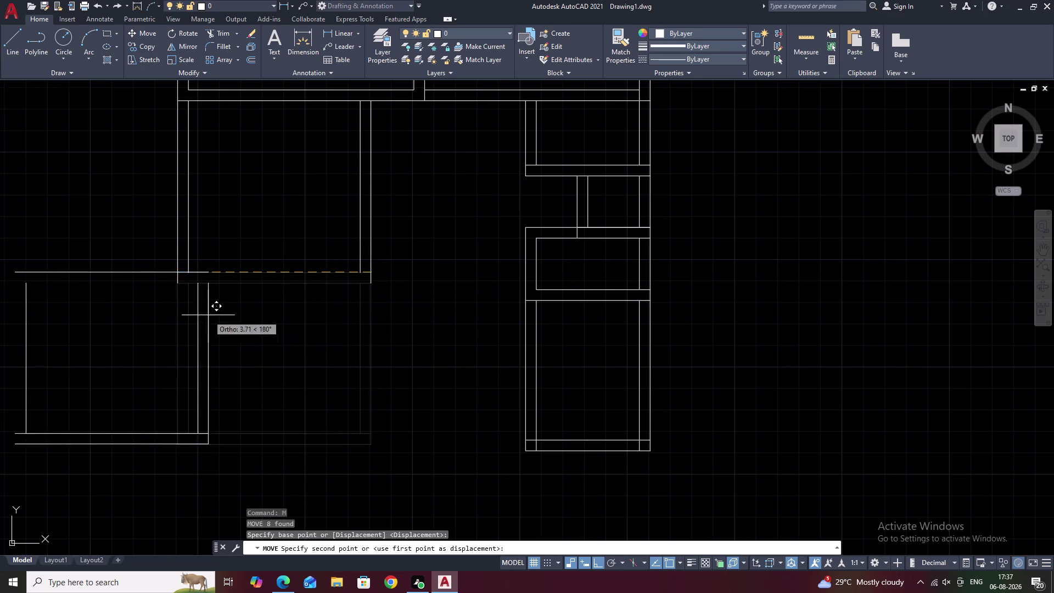
click(105, 312)
scroll(down, 3)
middle_drag(325, 270, 322, 304)
key(ctrl+z)
key(ctrl+z)
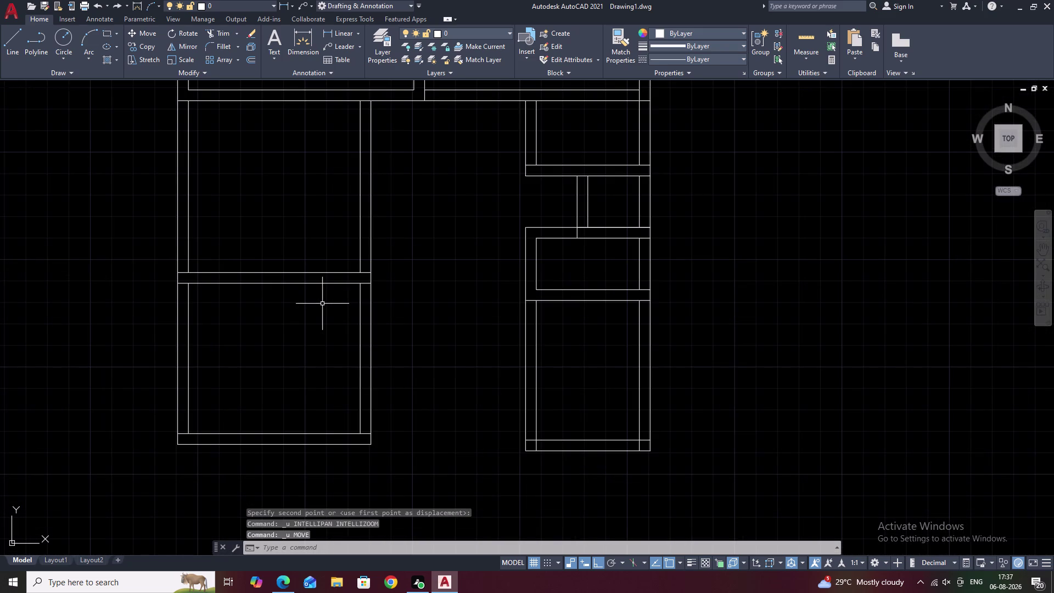
key(Escape)
click(297, 273)
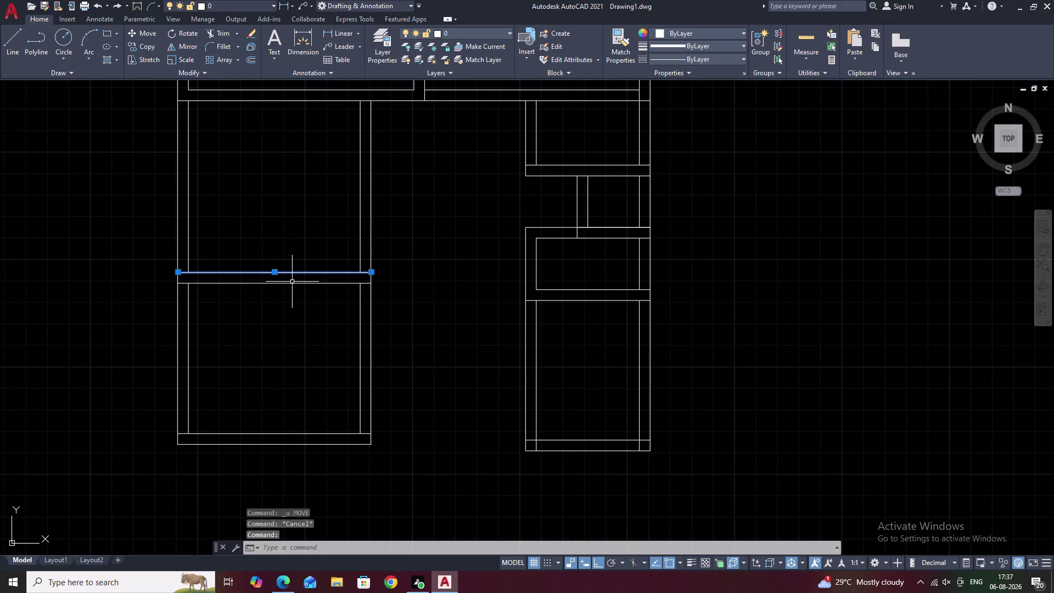
click(292, 284)
click(360, 325)
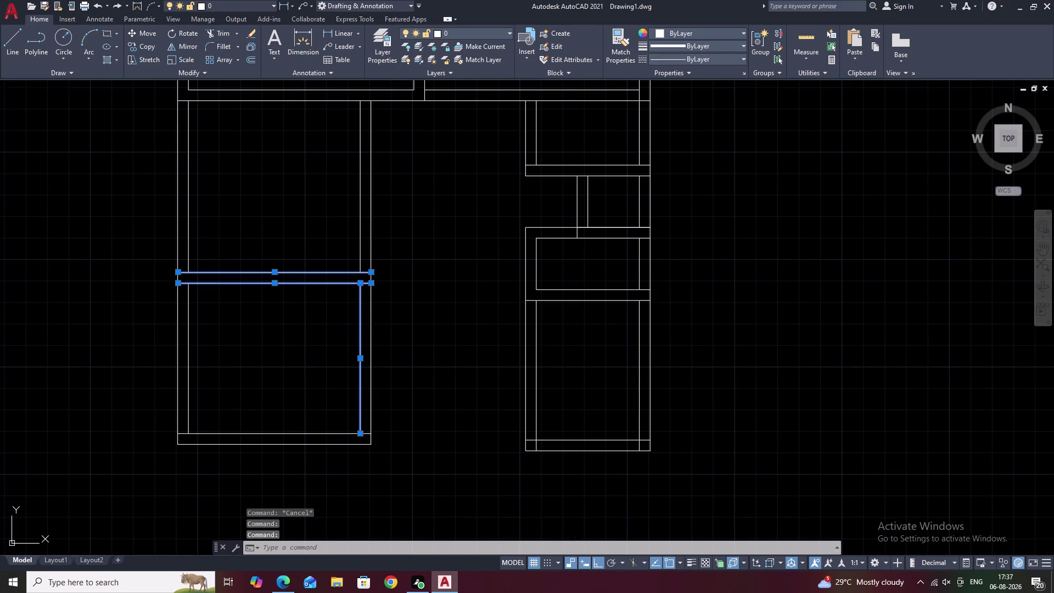
click(370, 327)
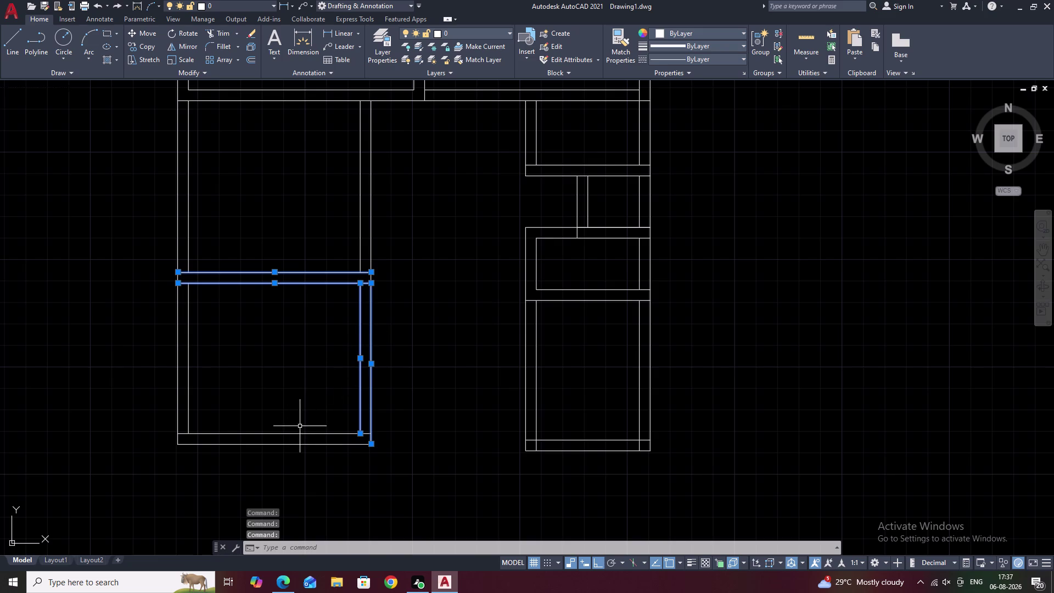
click(296, 434)
click(287, 444)
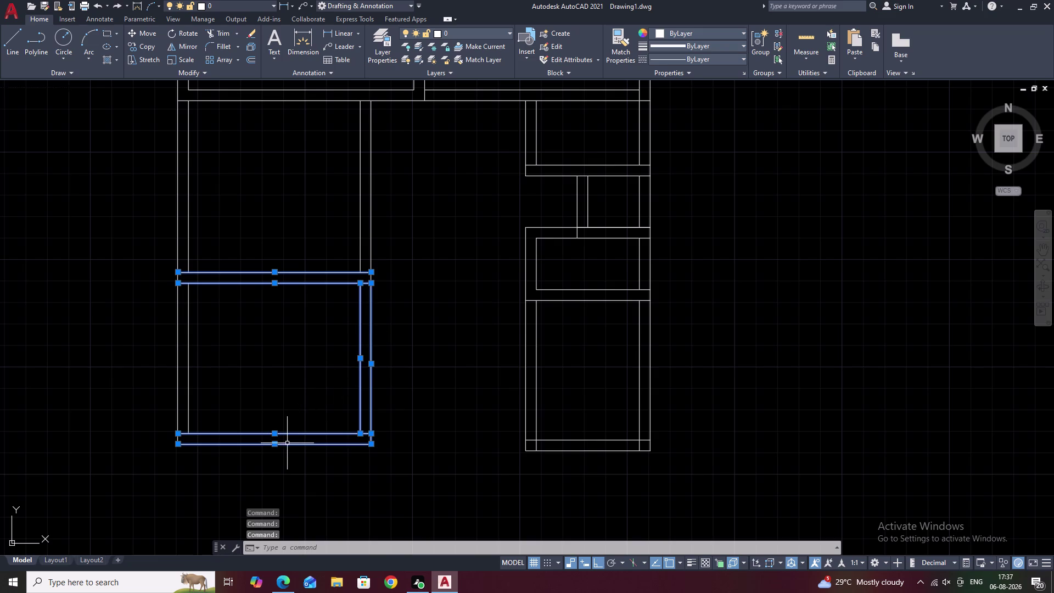
click(189, 342)
click(178, 341)
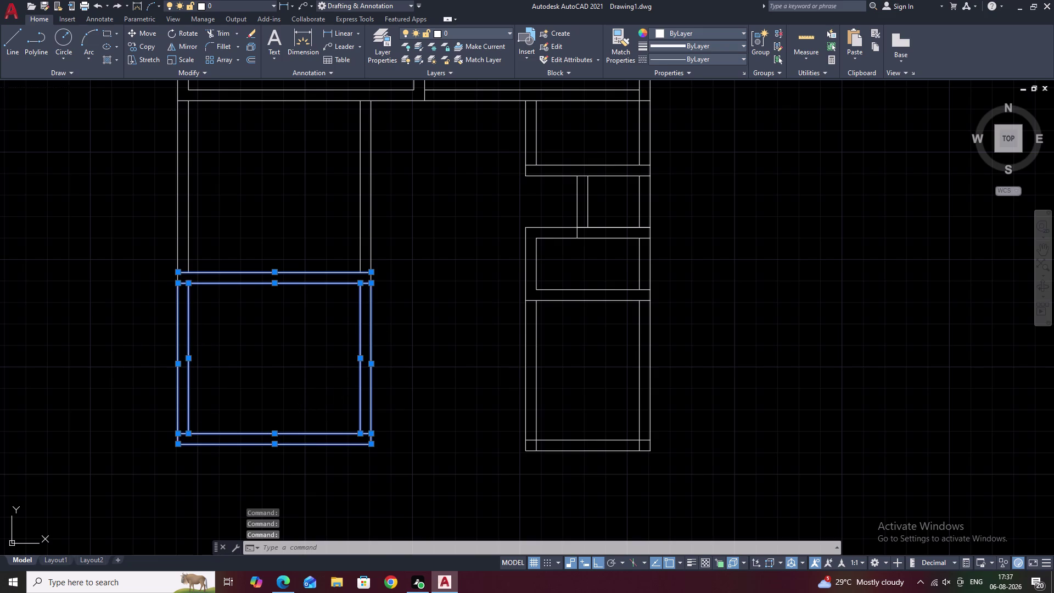
text(M)
key(space)
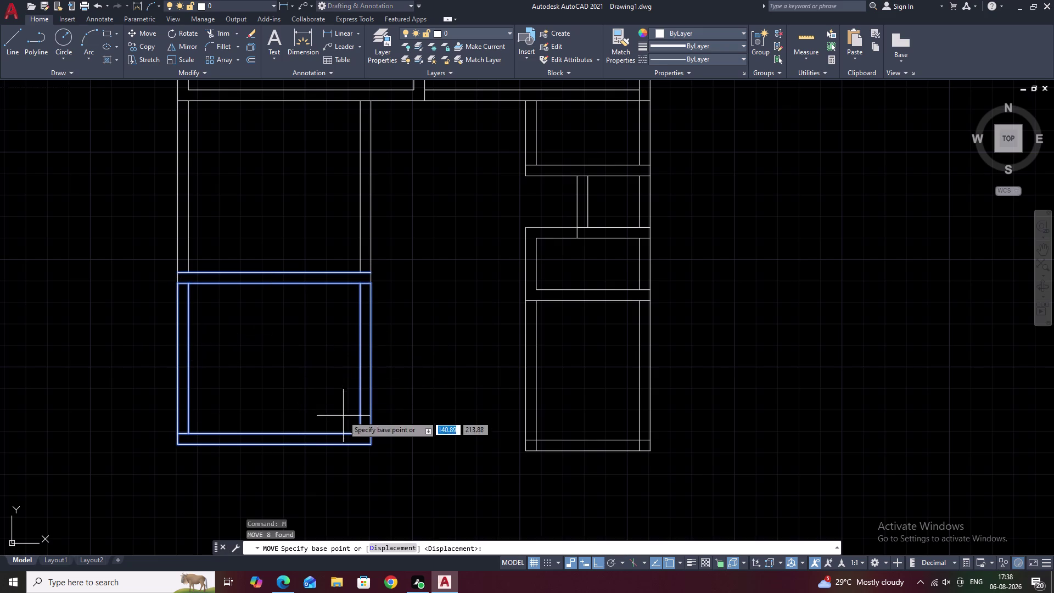
drag(364, 433, 353, 433)
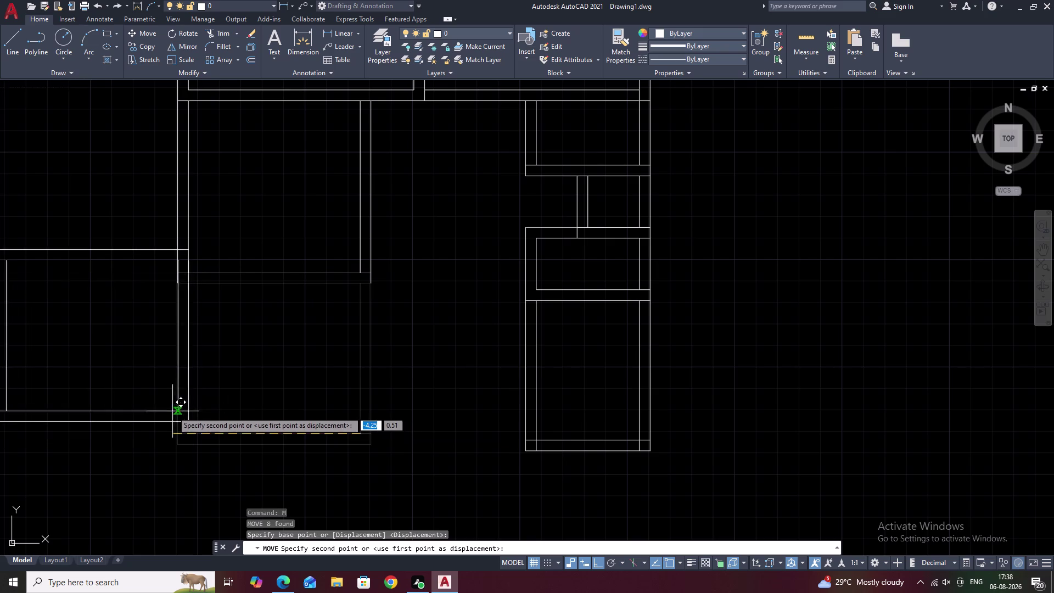
key(Escape)
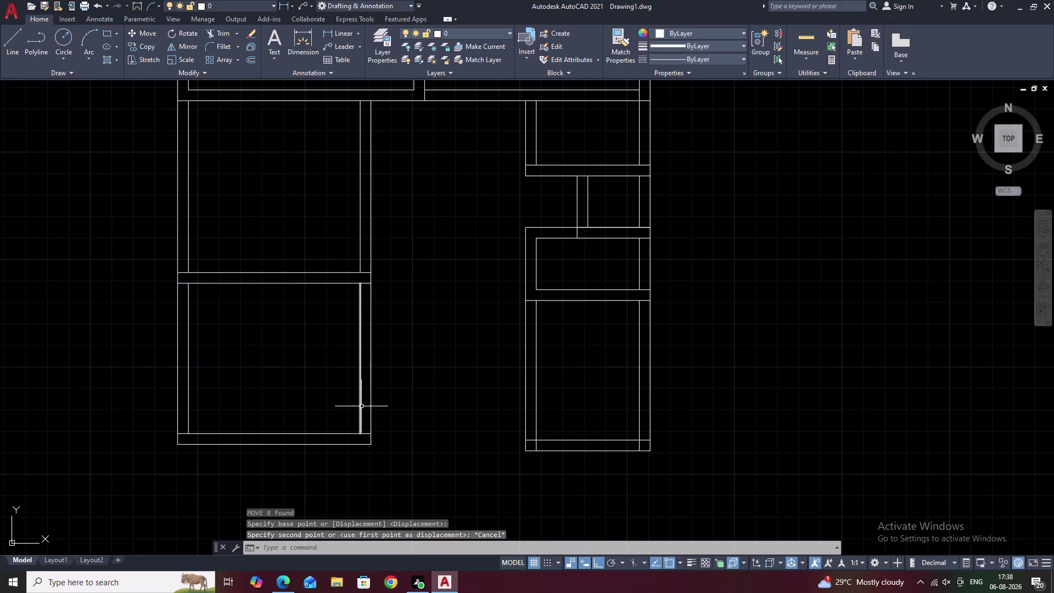
scroll(down, 3)
Erase the lower-left room's walls and the right wall lines of the room above.
drag(412, 330, 255, 386)
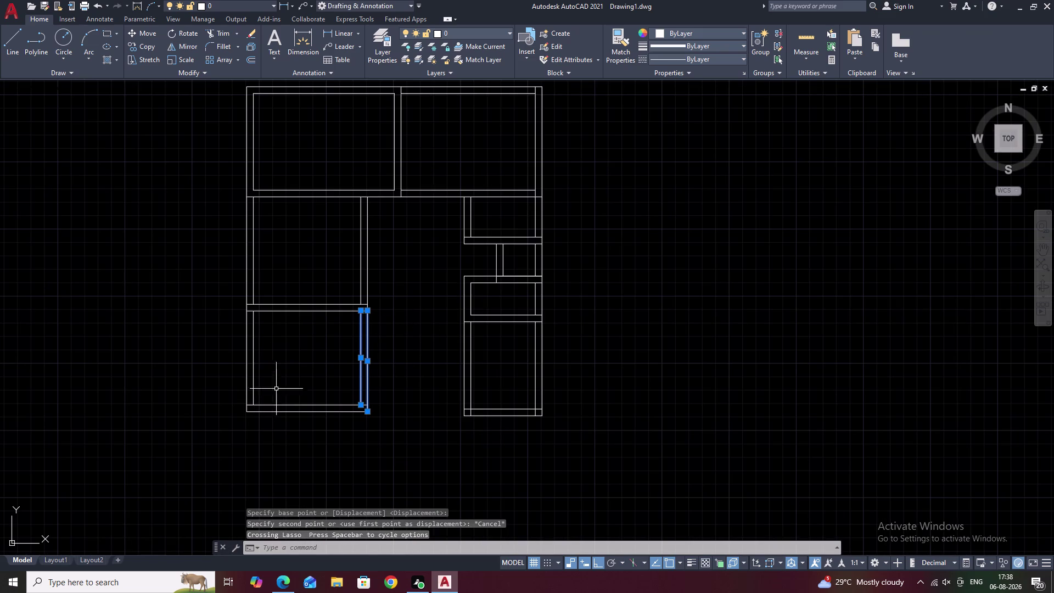
drag(308, 287, 334, 421)
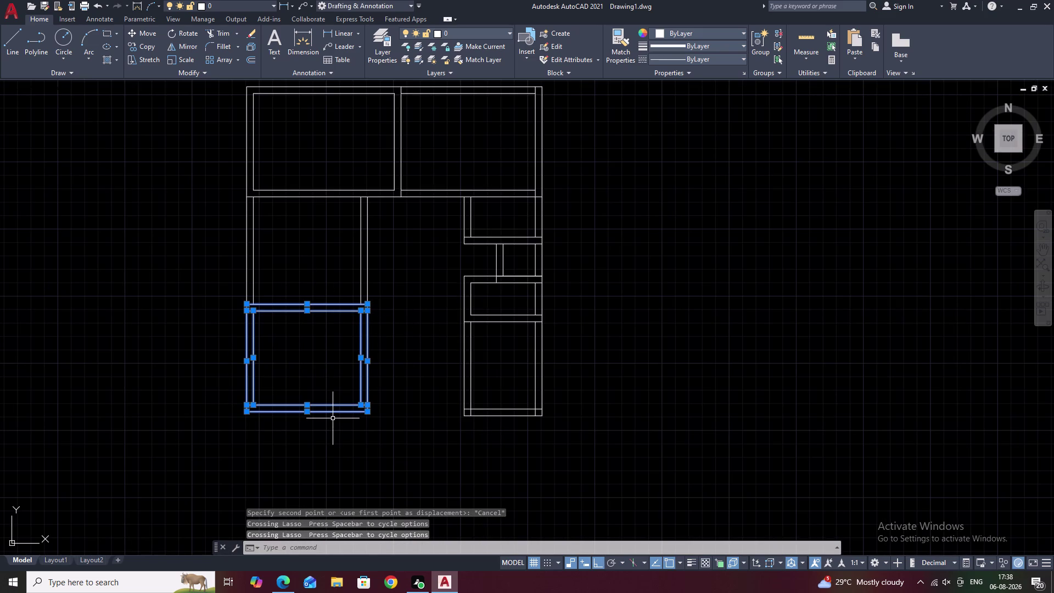
text(E)
key(space)
drag(382, 250, 339, 278)
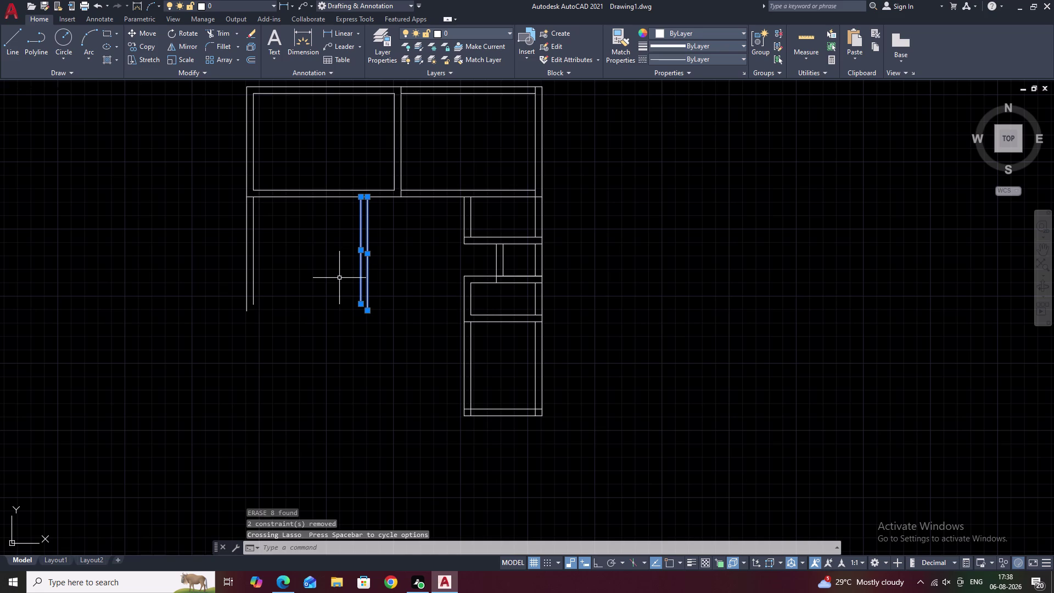
text(E)
key(space)
key(Escape)
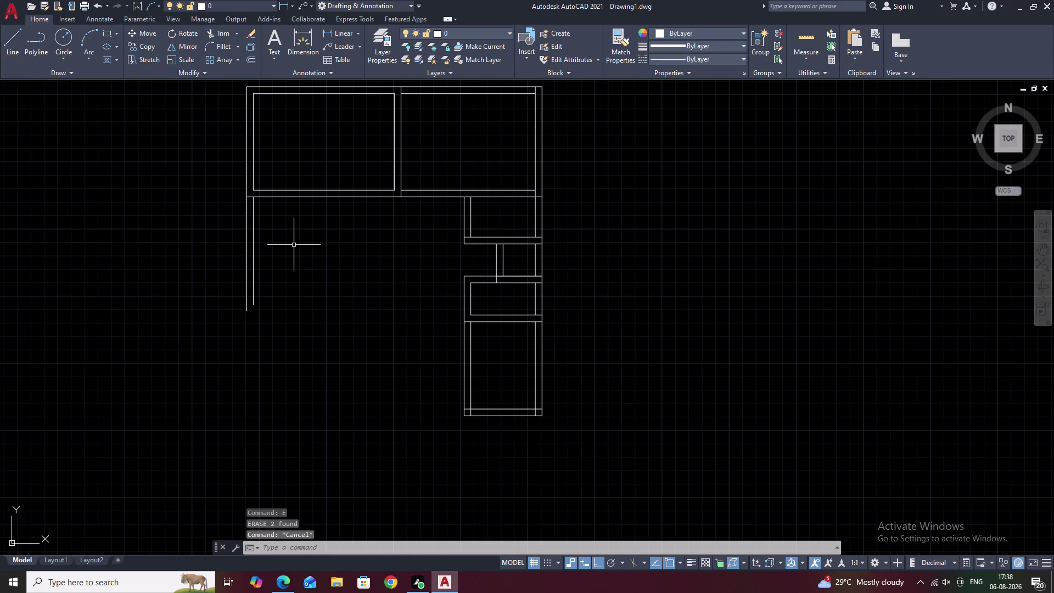
Erase the remaining stray vertical lines left of the plan.
click(252, 286)
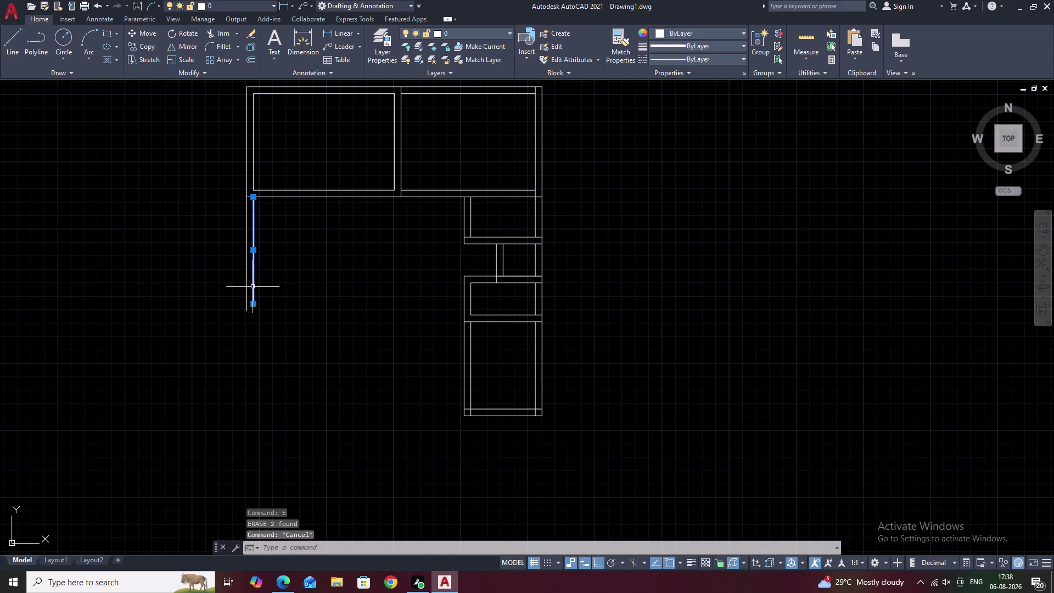
click(244, 287)
text(E)
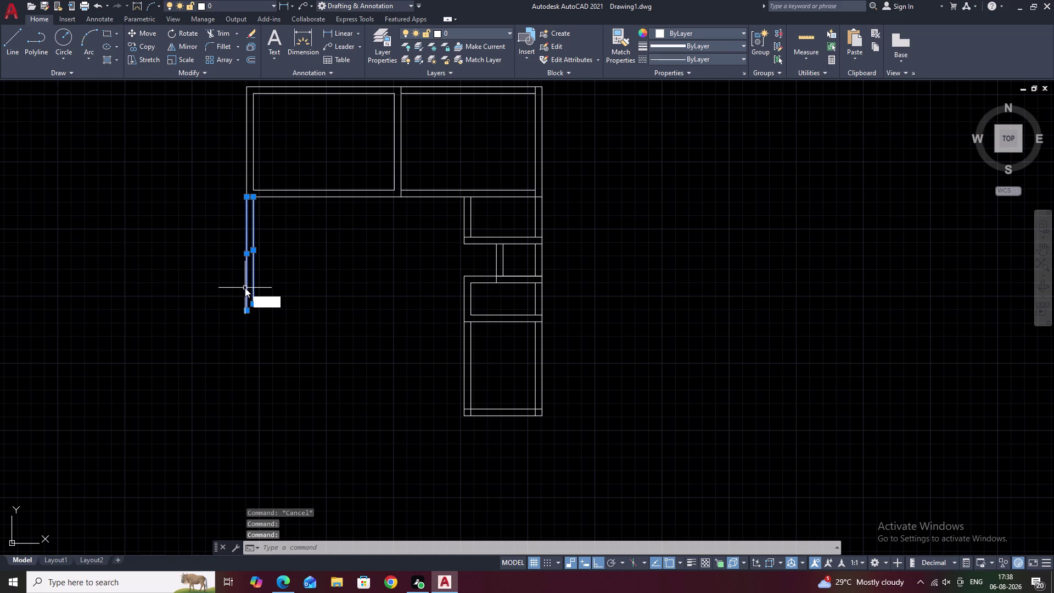
key(space)
key(Escape)
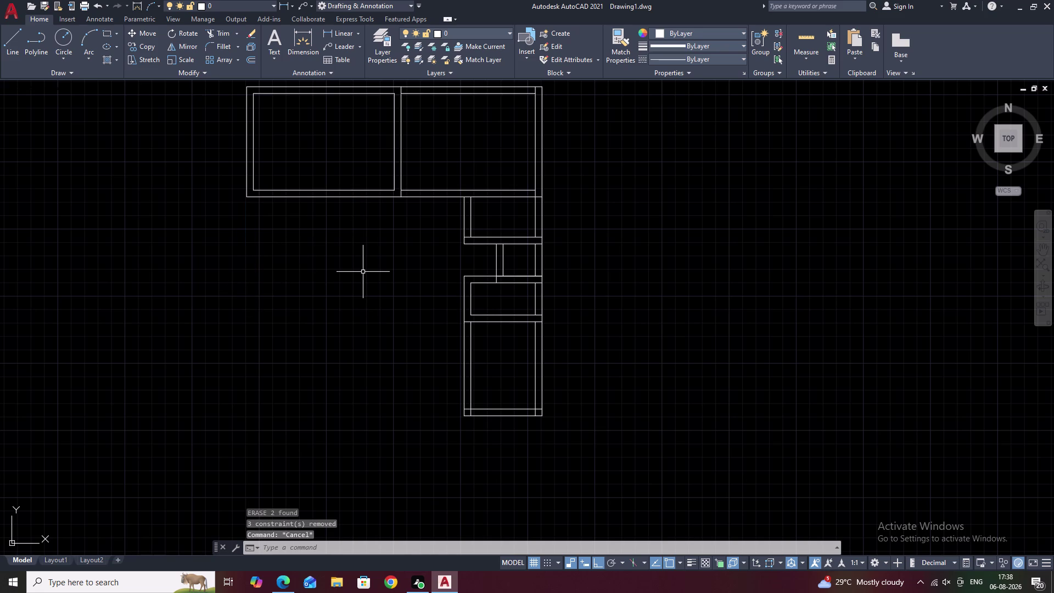
key(l)
key(space)
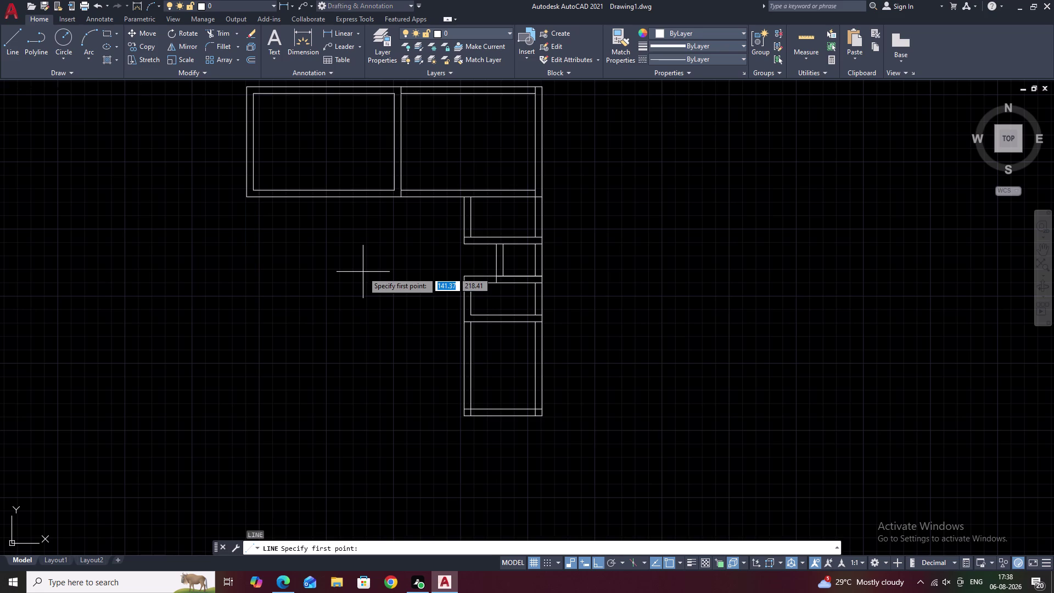
Pan and zoom toward the lower-left corner of the plan's top wing, cancelling a stray LINE.
middle_drag(360, 271, 394, 284)
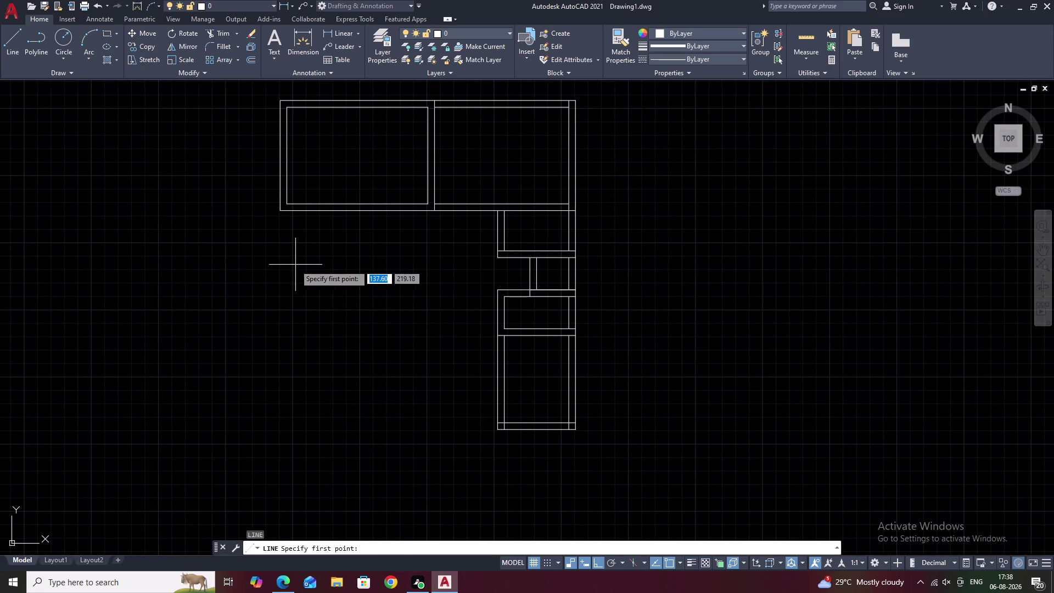
middle_drag(159, 275, 270, 246)
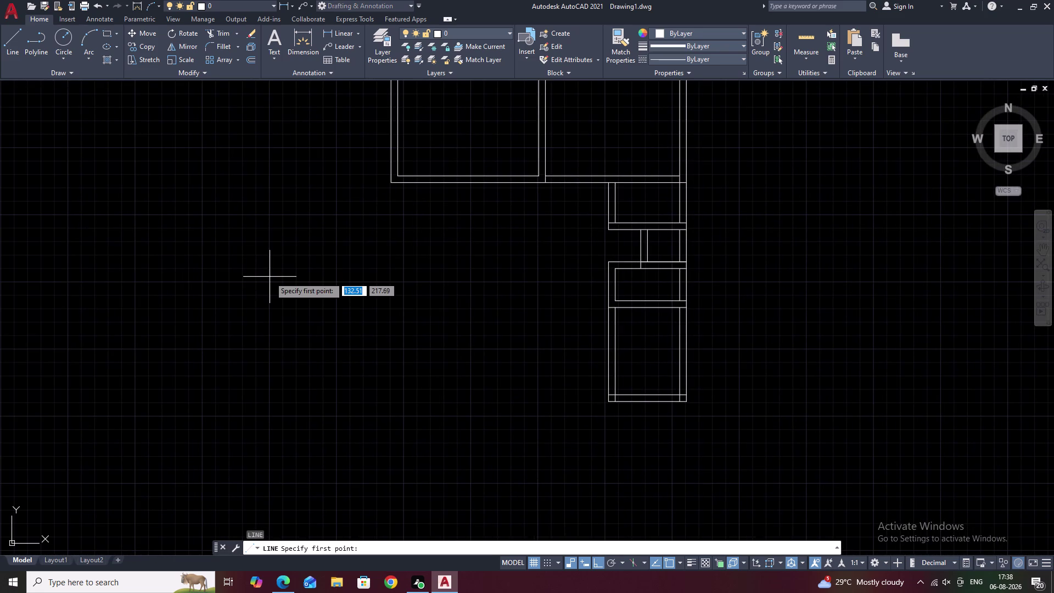
middle_drag(230, 283, 316, 246)
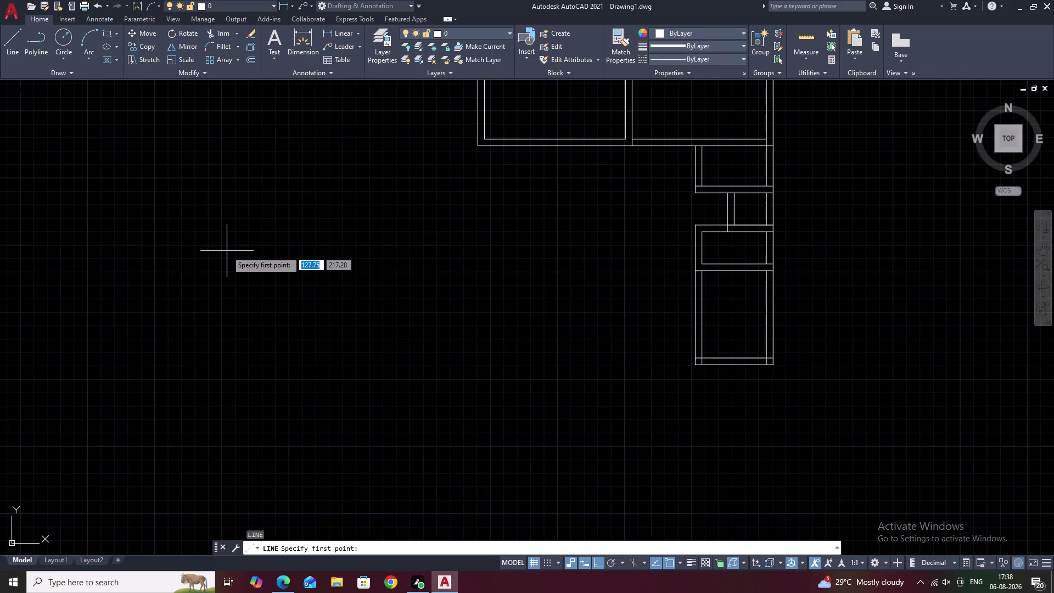
scroll(down, 3)
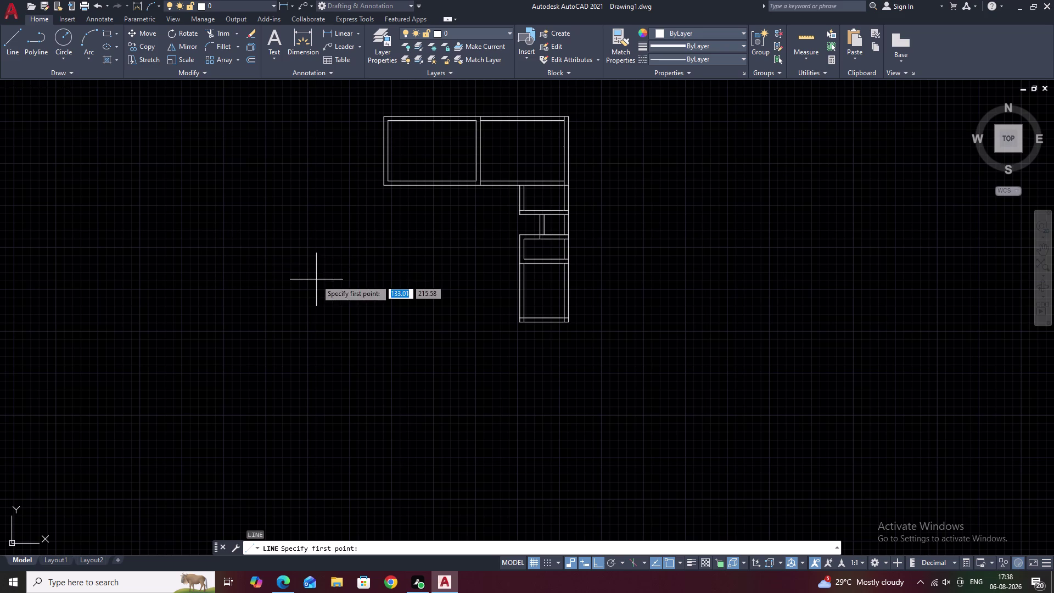
middle_drag(290, 292, 303, 265)
scroll(down, 3)
middle_drag(303, 266, 315, 242)
scroll(down, 3)
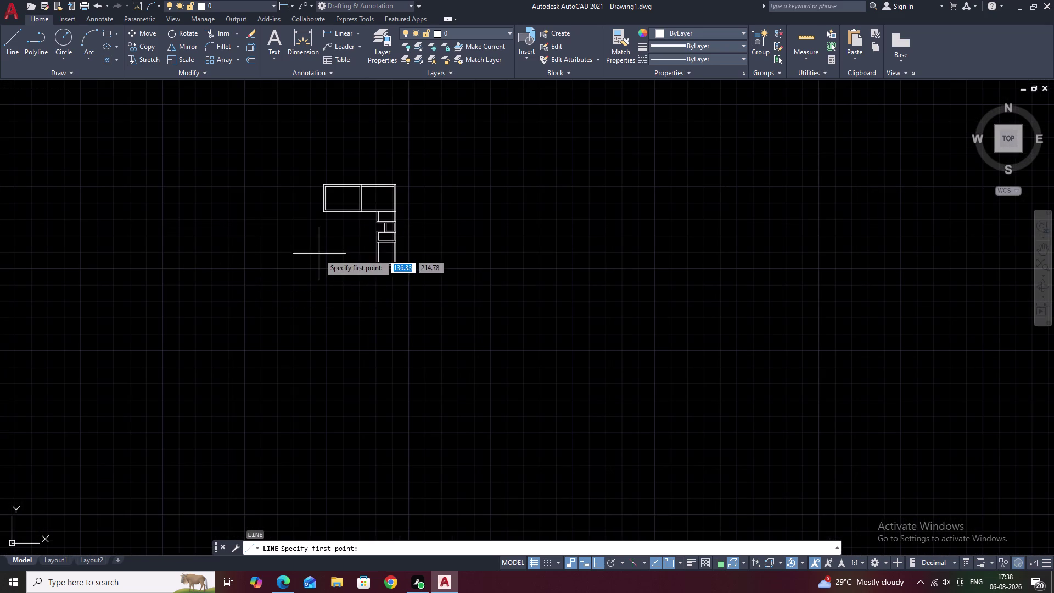
scroll(up, 3)
text(L)
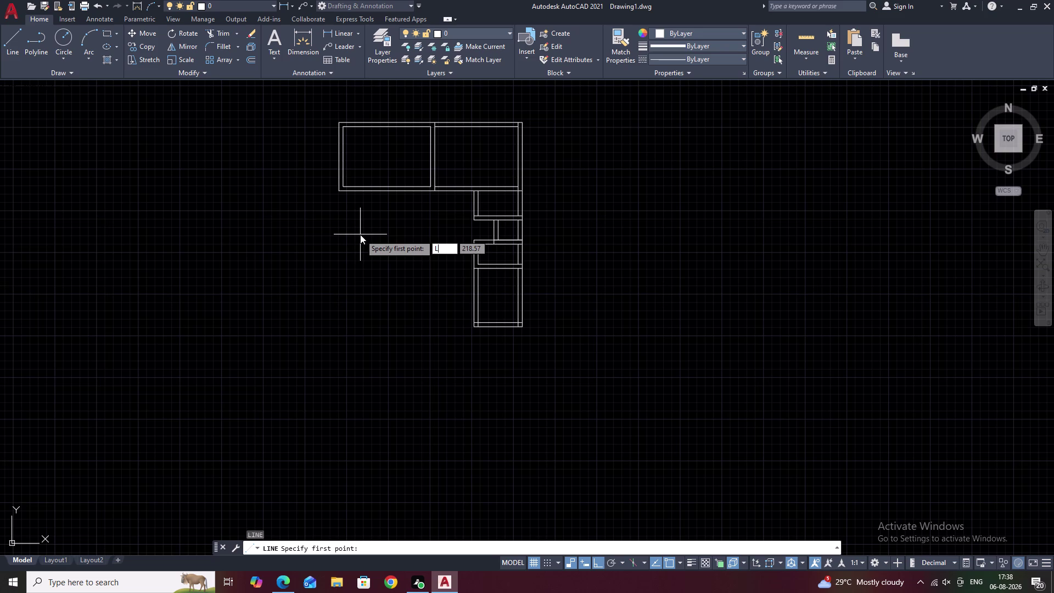
key(space)
key(Escape)
key(Escape)
key(Escape)
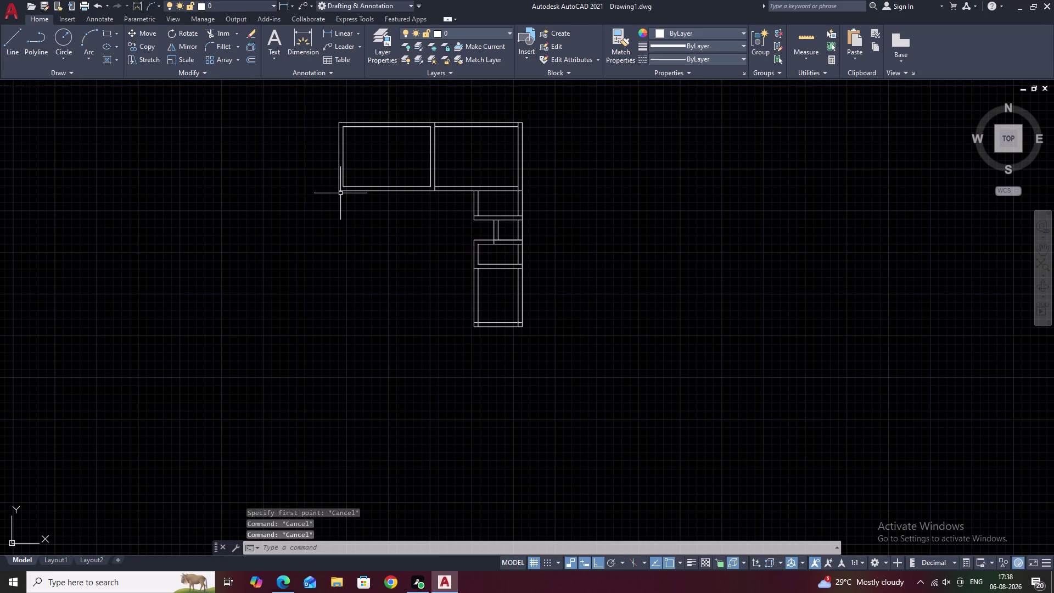
Draw a 4.40 vertical line downward from the top wing's lower-left corner.
text(L)
key(space)
scroll(up, 3)
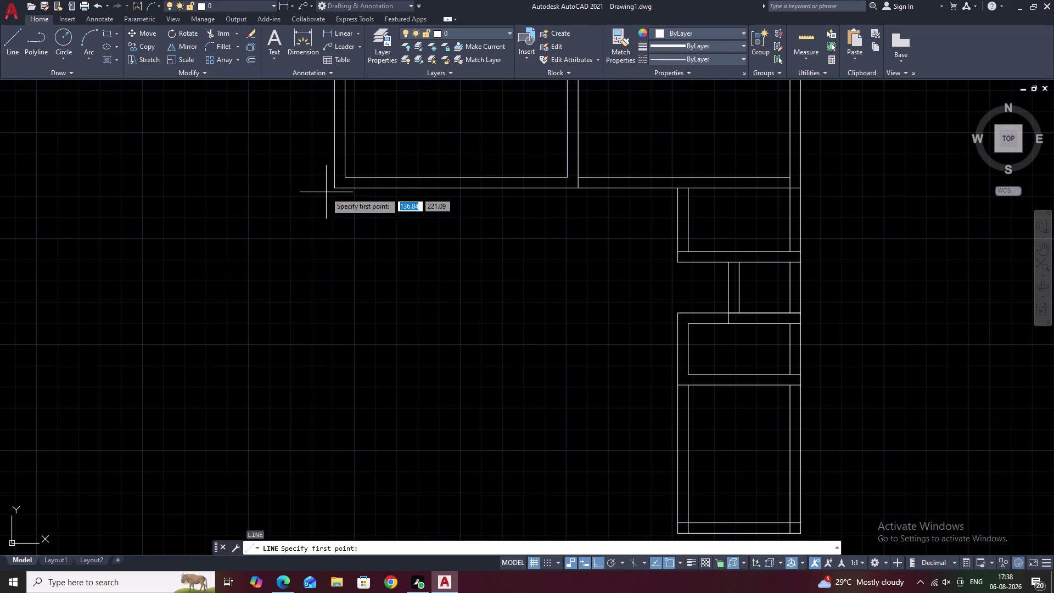
click(336, 189)
scroll(down, 3)
middle_drag(333, 342, 360, 278)
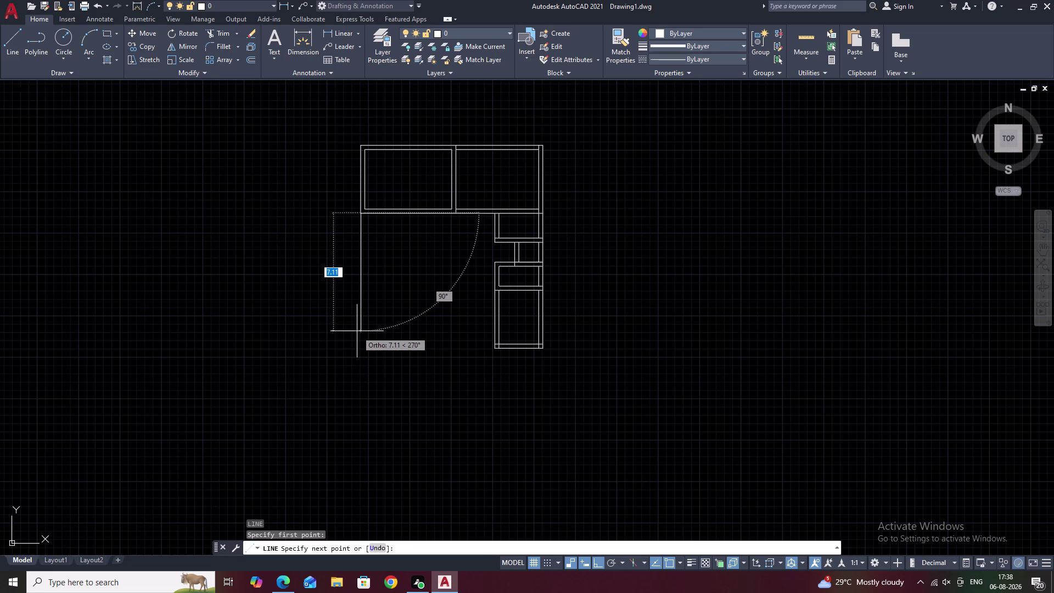
text(4.5)
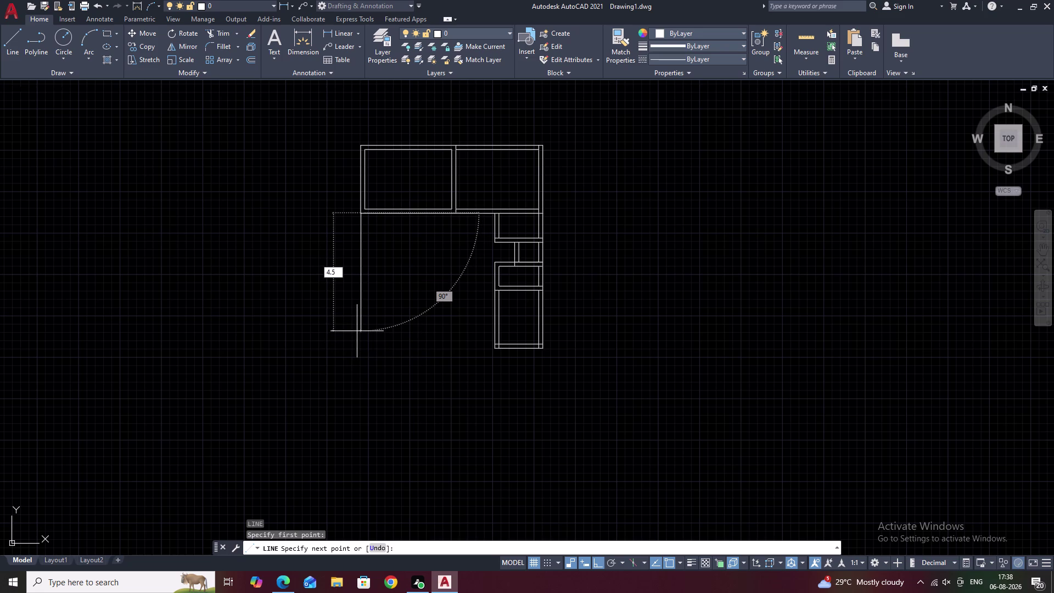
key(BackSpace)
text(40)
key(space)
key(Escape)
middle_drag(353, 255, 351, 321)
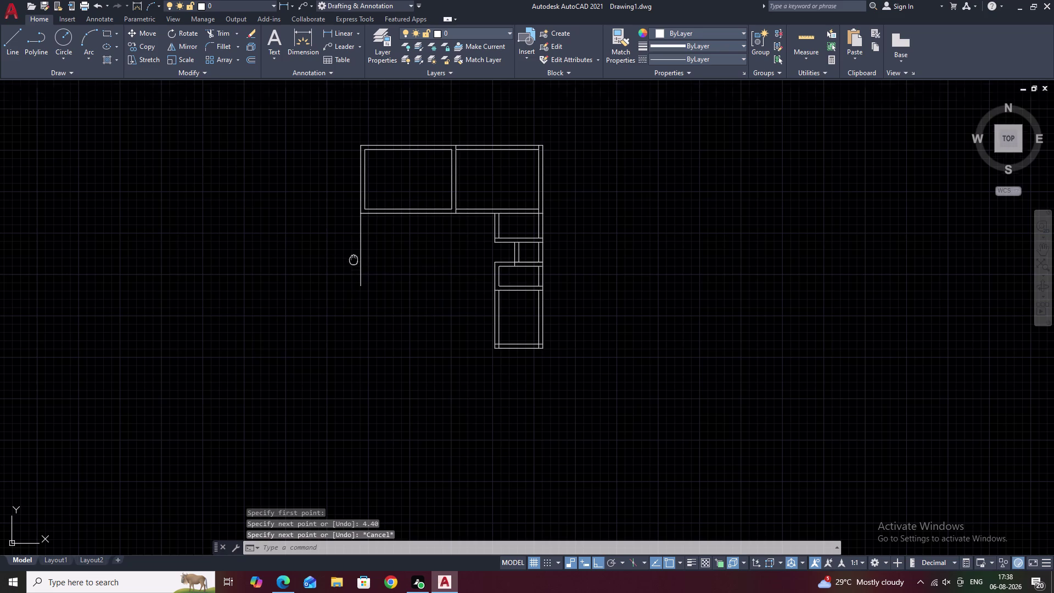
middle_drag(351, 321, 352, 321)
scroll(up, 3)
Offset the left vertical wall line 0.25 inward for wall thickness.
text(O .)
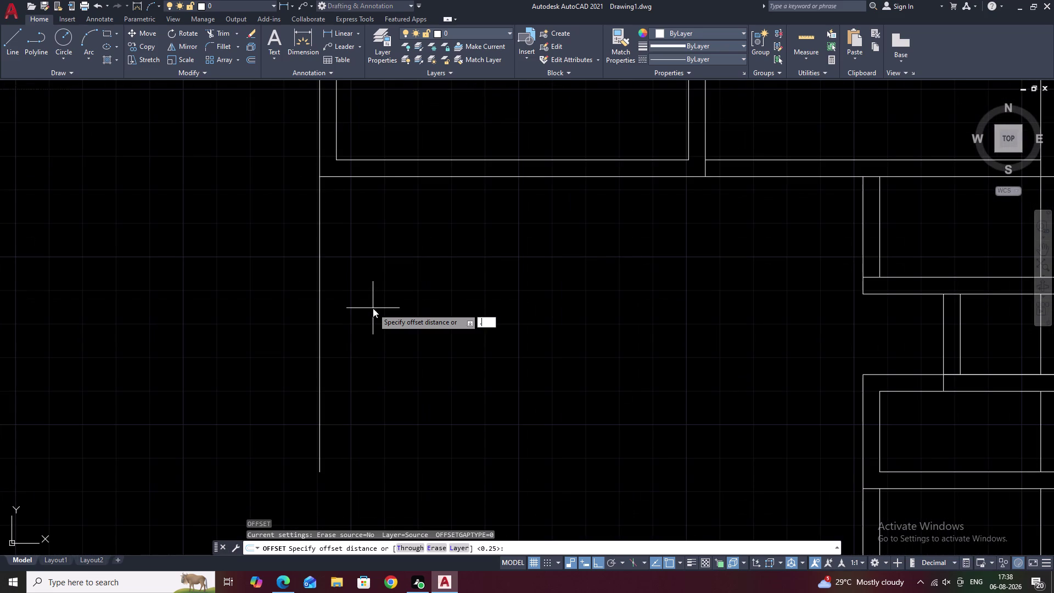
text(25)
key(space)
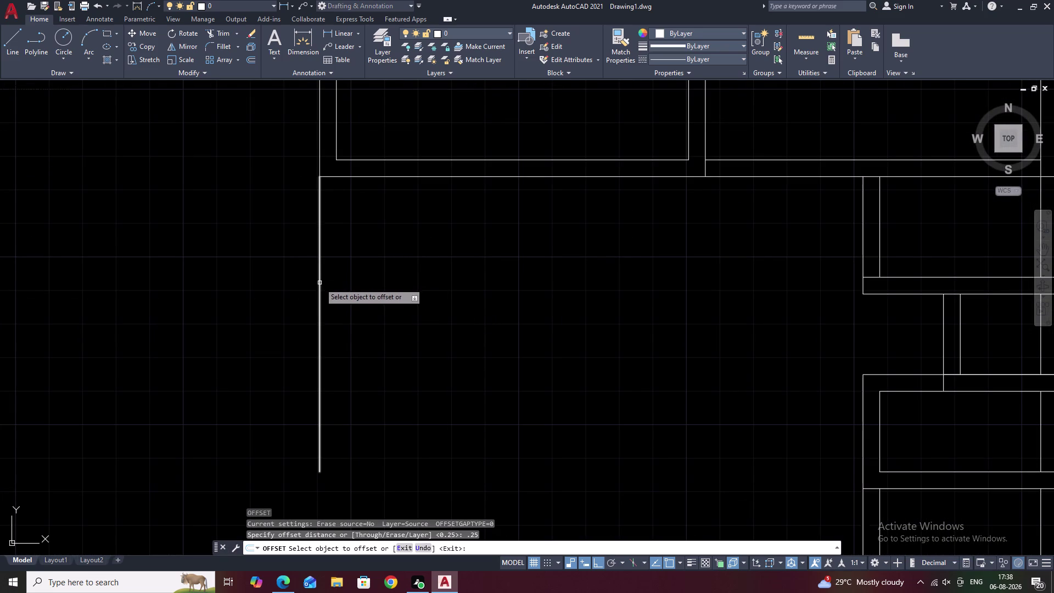
click(320, 284)
click(373, 284)
key(Escape)
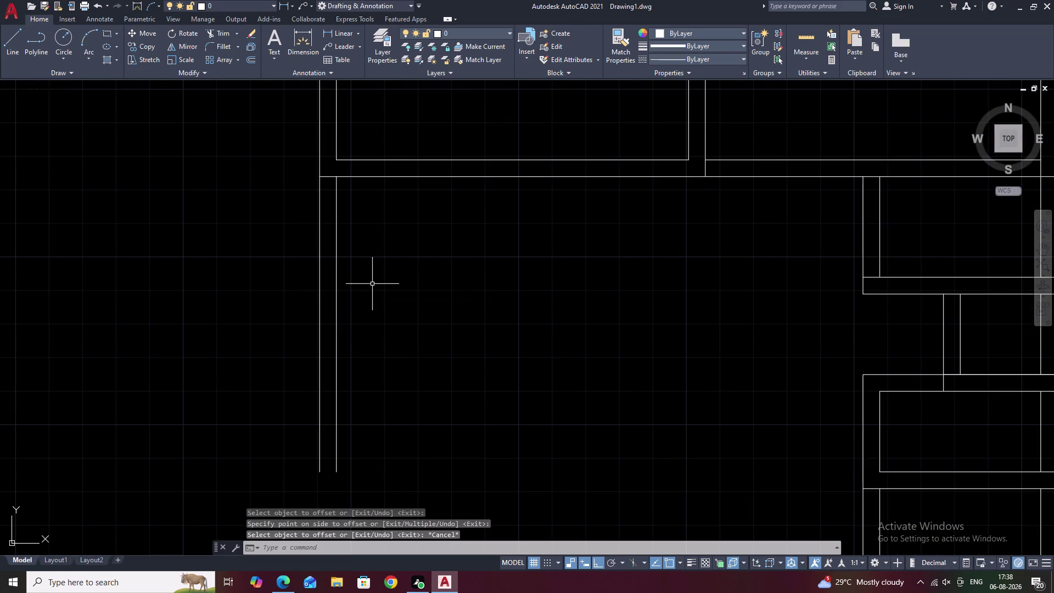
Offset the inner left wall line 4.00 to the right, then that copy 0.25 further.
text(O 4.00)
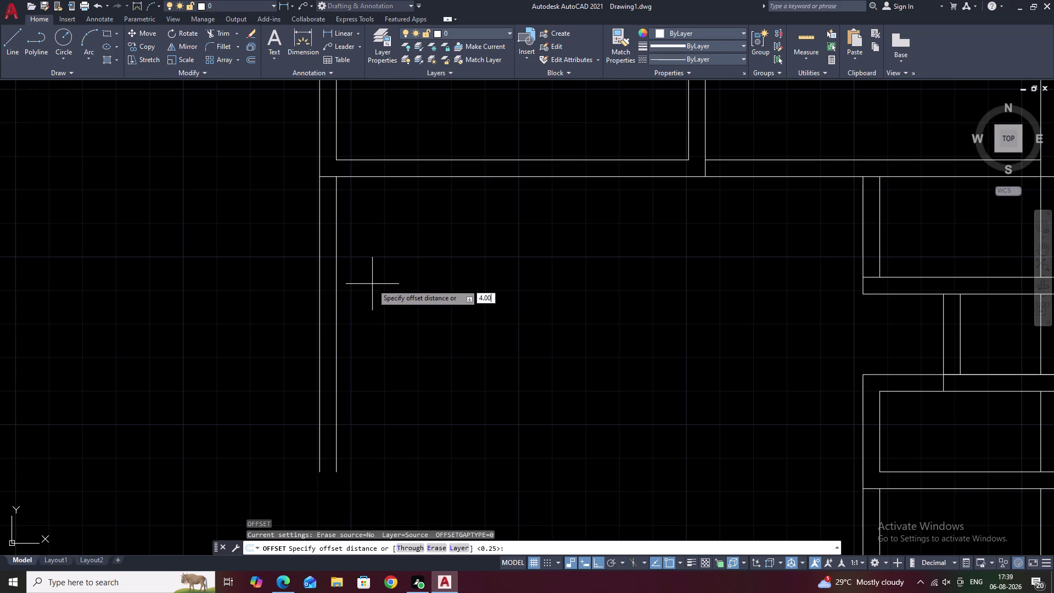
key(space)
click(337, 298)
click(493, 302)
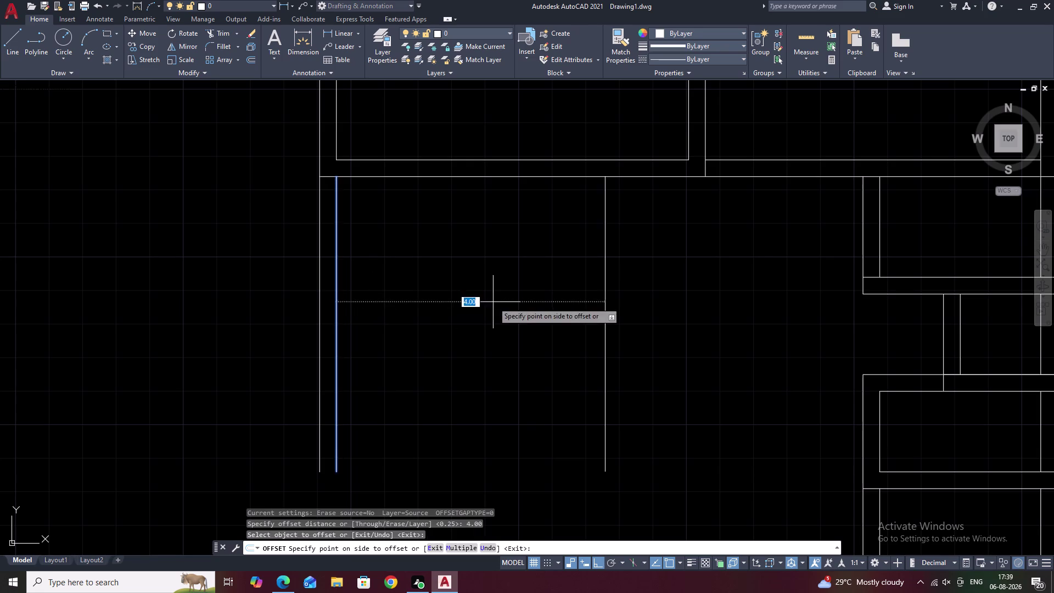
key(space)
key(space)
text(.25)
key(space)
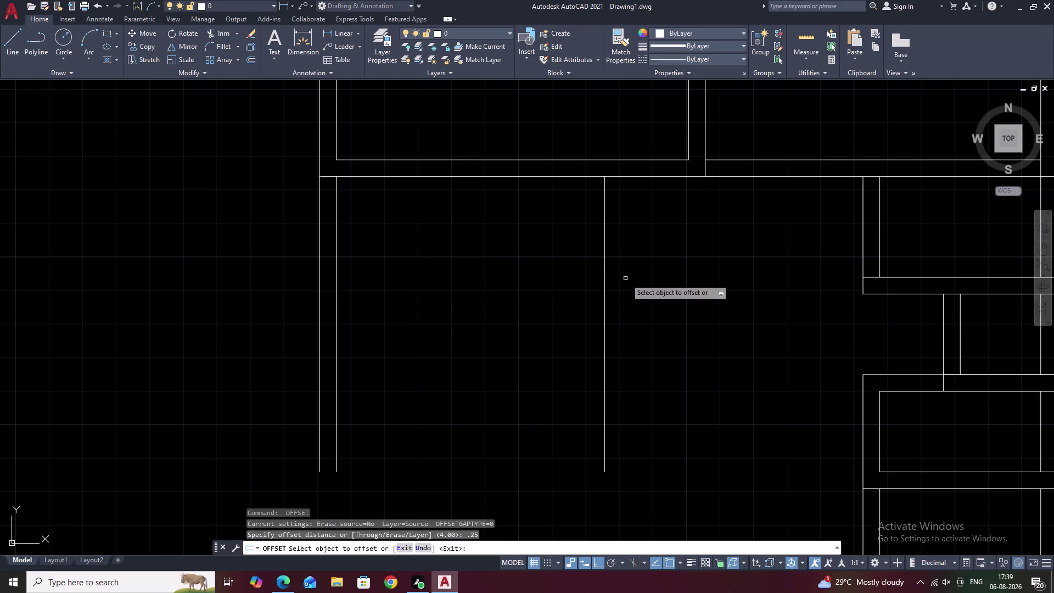
click(606, 286)
click(641, 287)
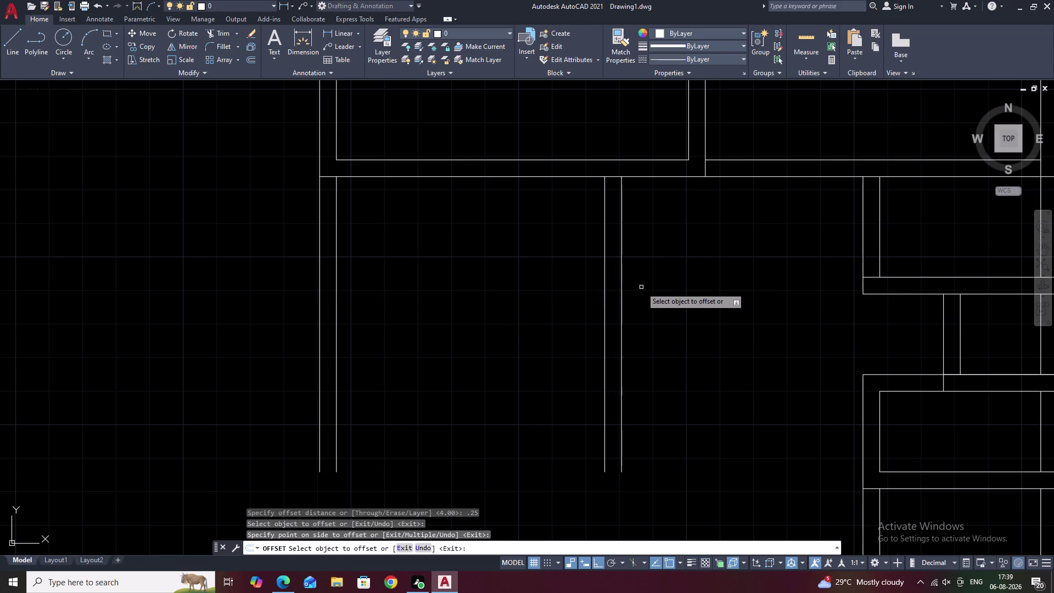
key(Escape)
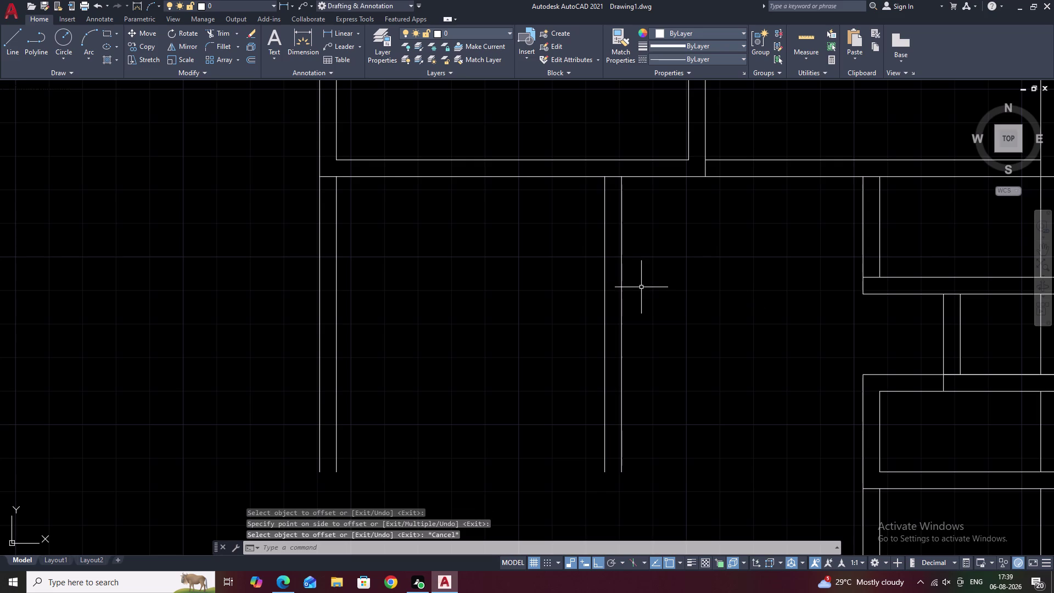
Cancel the pending offset and erase the two newly offset vertical lines.
text(O)
key(space)
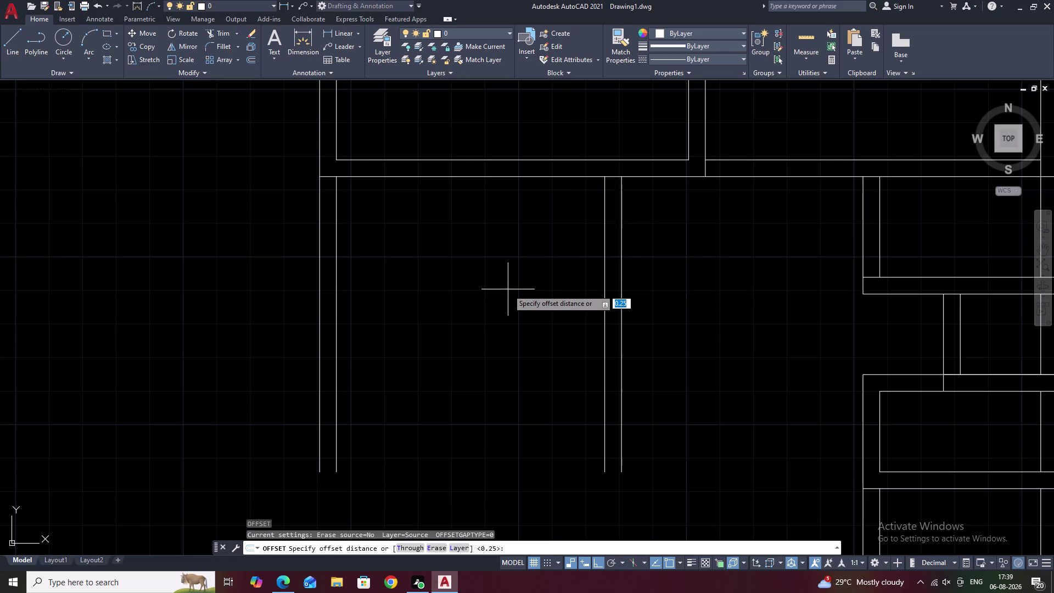
key(4)
key(ctrl+z)
key(ctrl+z)
key(Escape)
drag(654, 267, 618, 277)
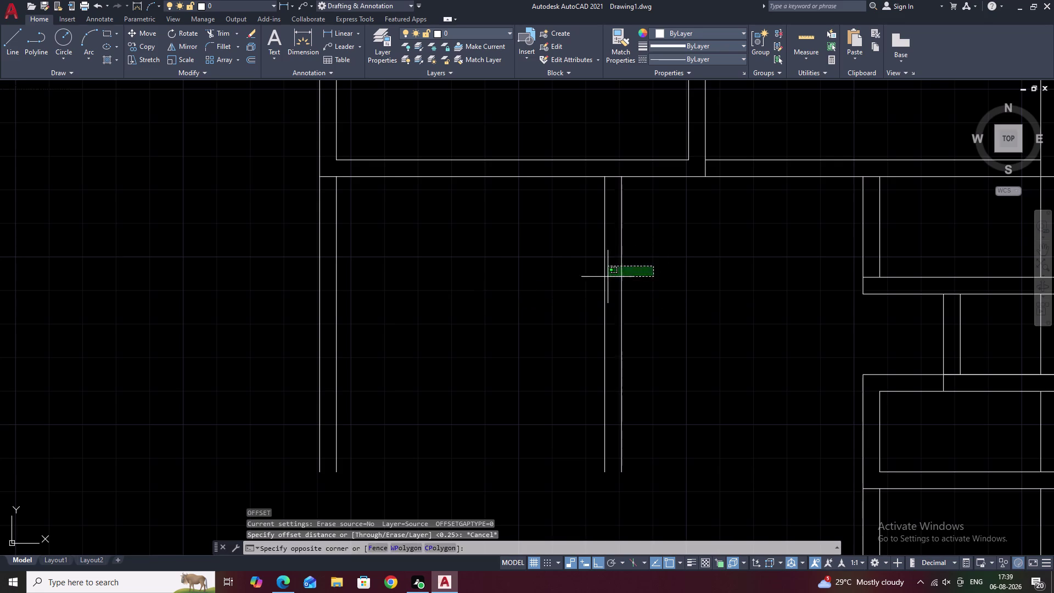
drag(618, 276, 577, 281)
text(E)
key(space)
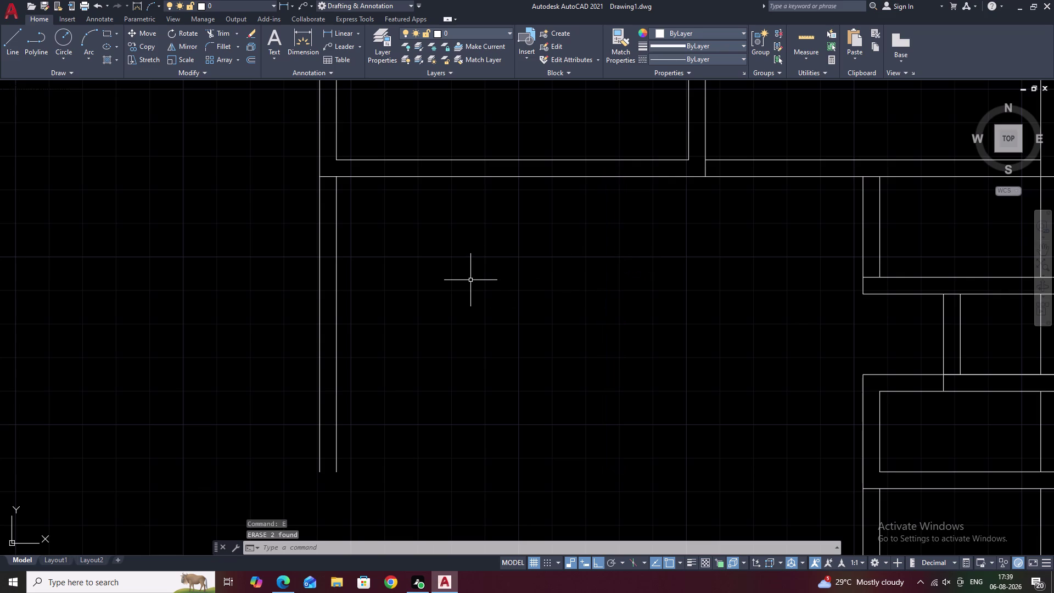
Re-create the vertical wall 4.00 right of the inner left wall, with 0.25 thickness.
text(O)
key(space)
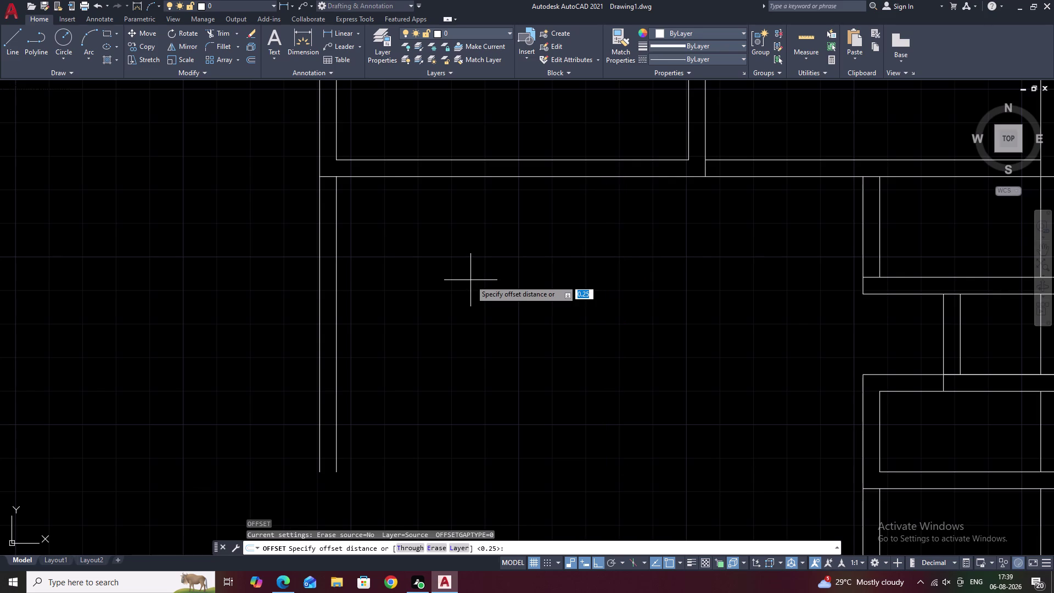
text(4.00)
key(space)
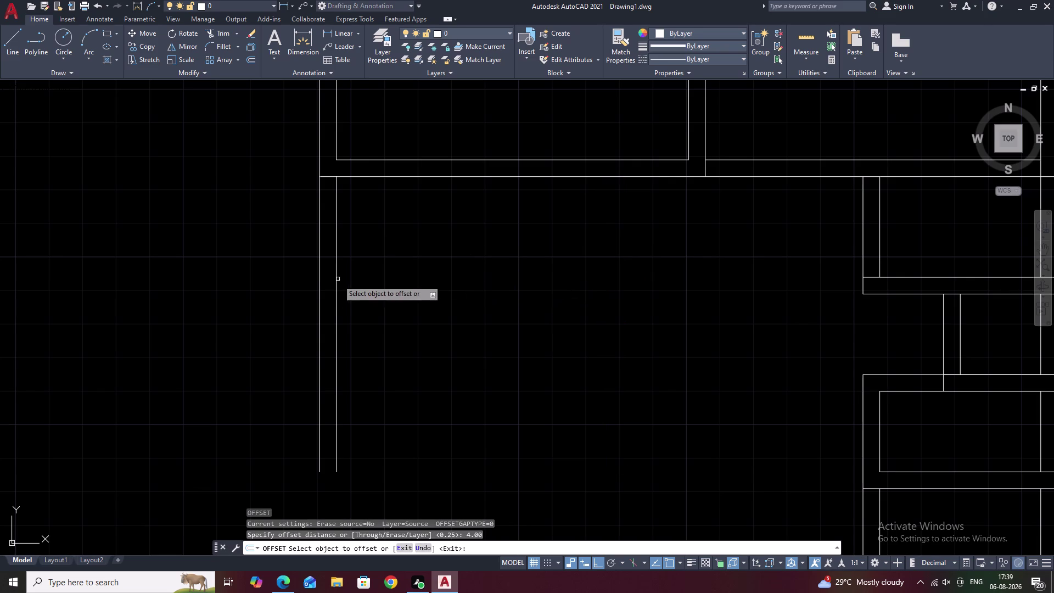
click(337, 286)
click(581, 295)
key(space)
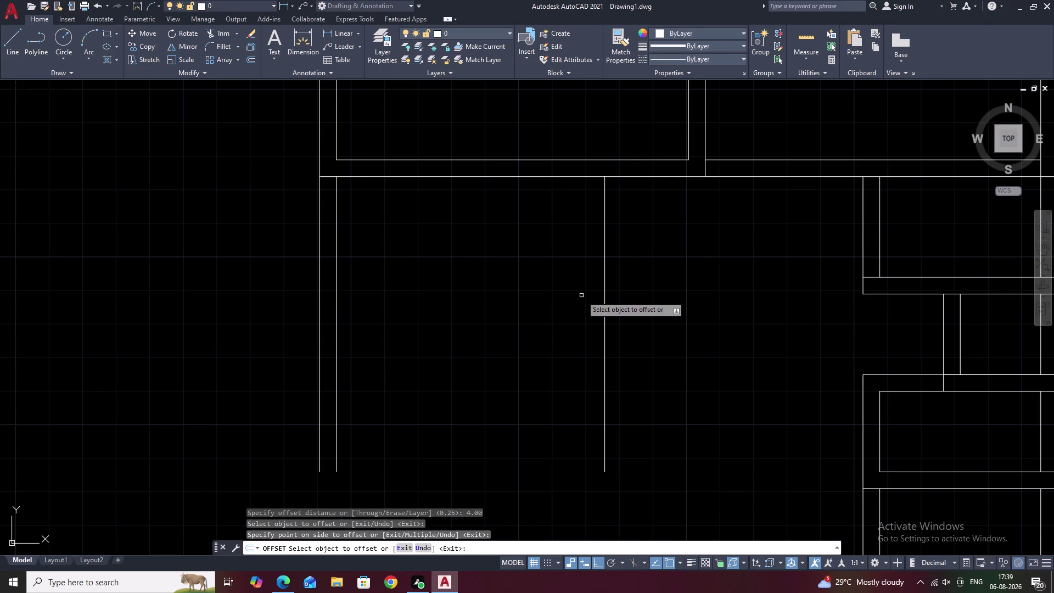
key(space)
text(.25)
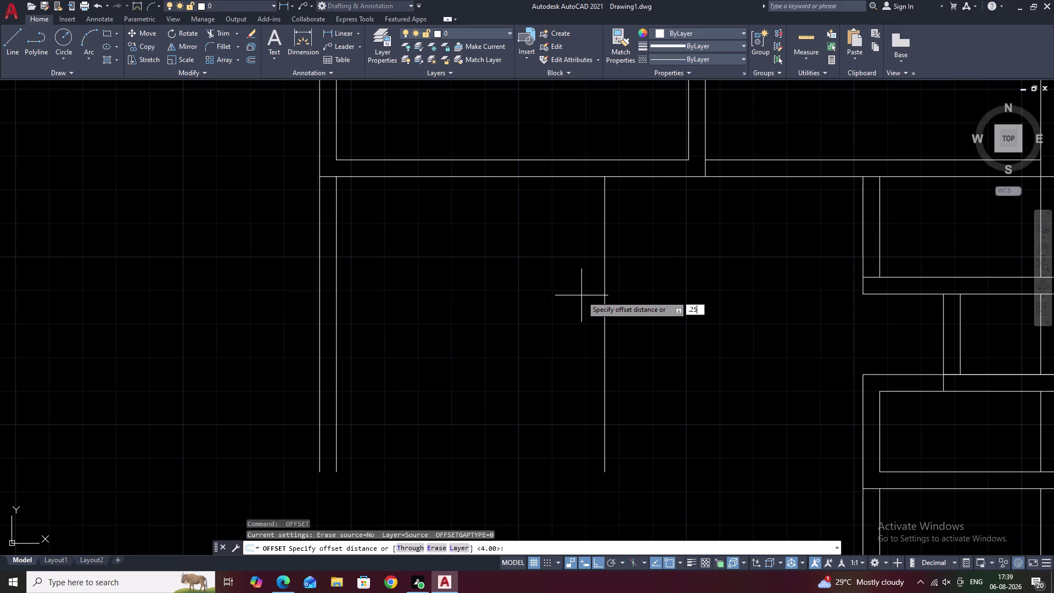
key(space)
click(607, 266)
click(605, 266)
click(660, 272)
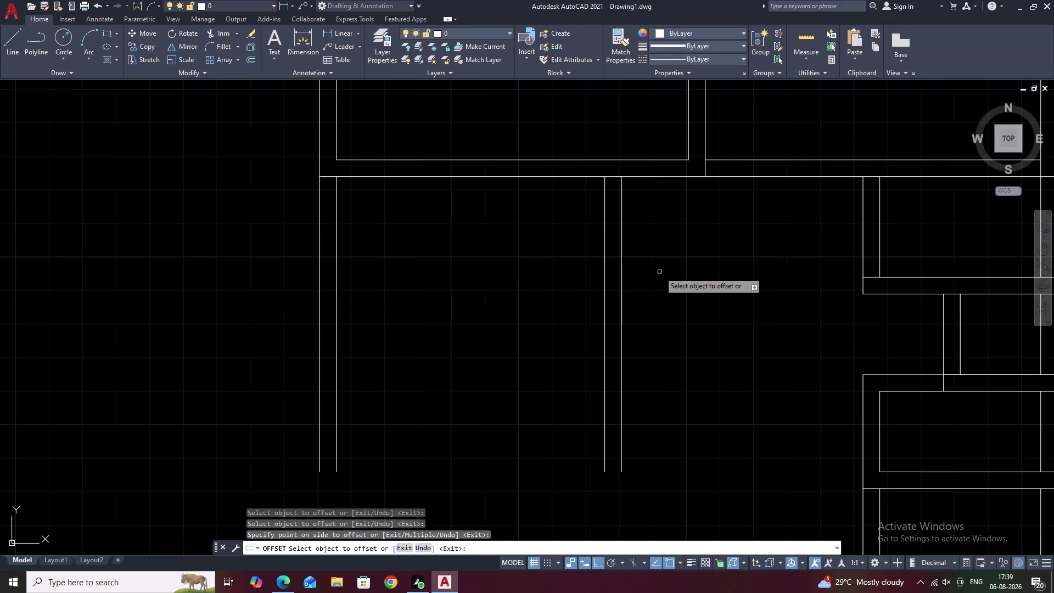
key(space)
Offset the room's top wall 4.40 down as the bottom wall, plus a 0.25 thickness line.
key(space)
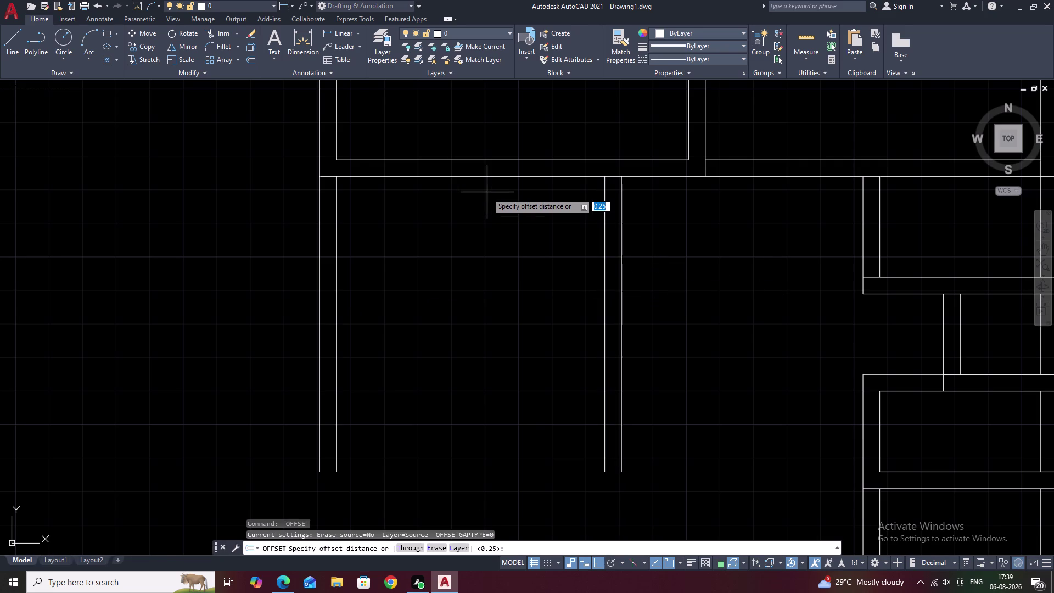
text(4.)
text(4)
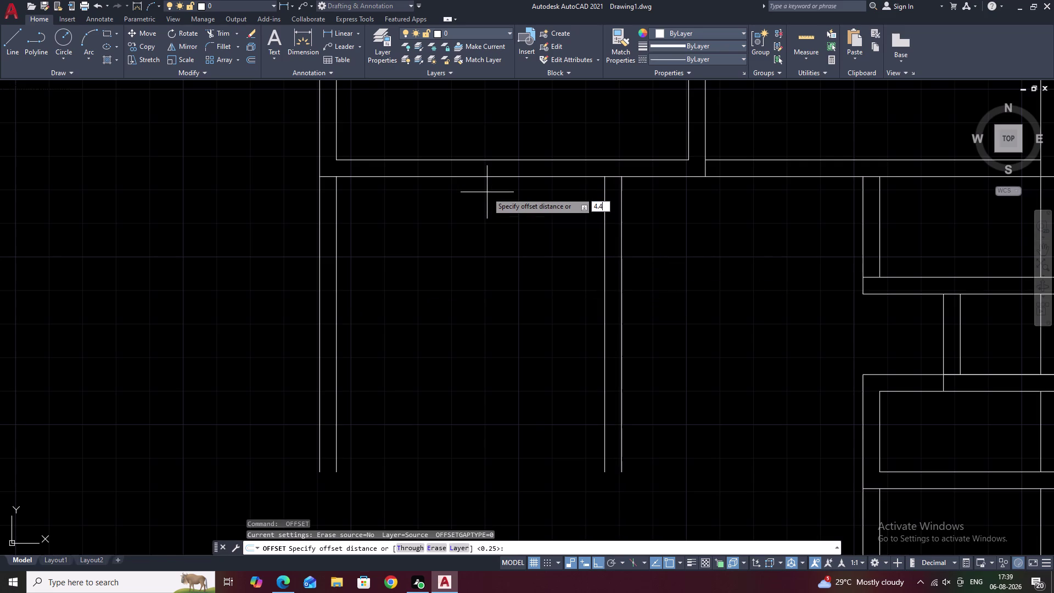
text(0)
key(space)
click(471, 176)
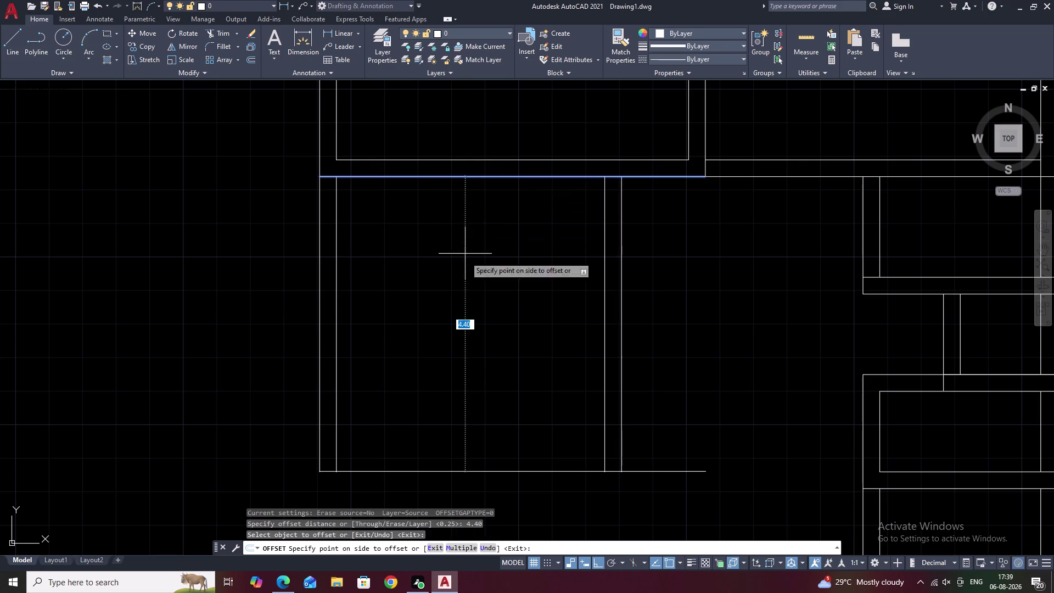
click(464, 276)
key(space)
key(space)
text(.)
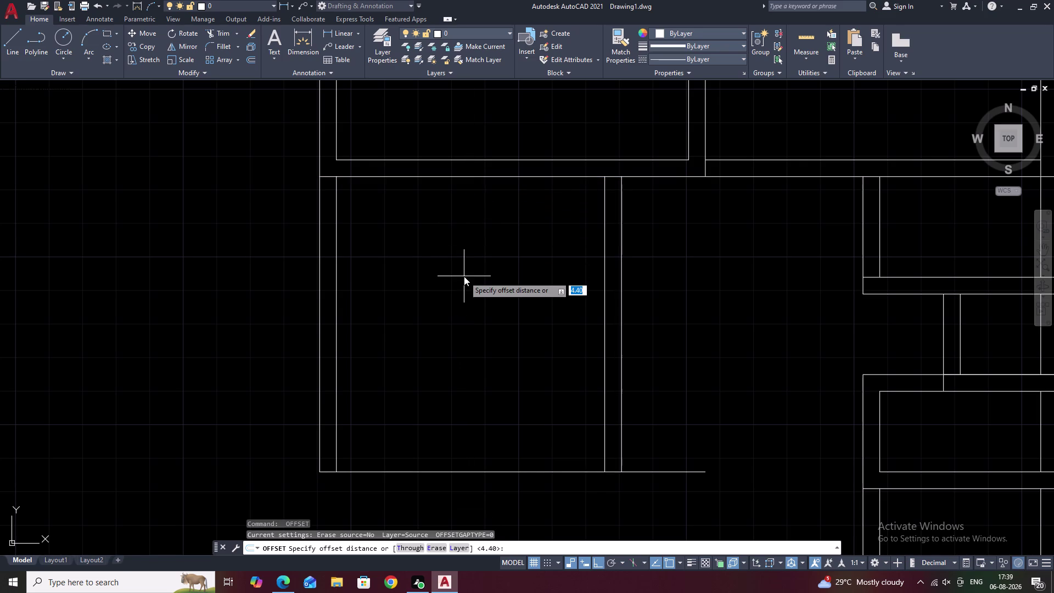
text(25)
key(space)
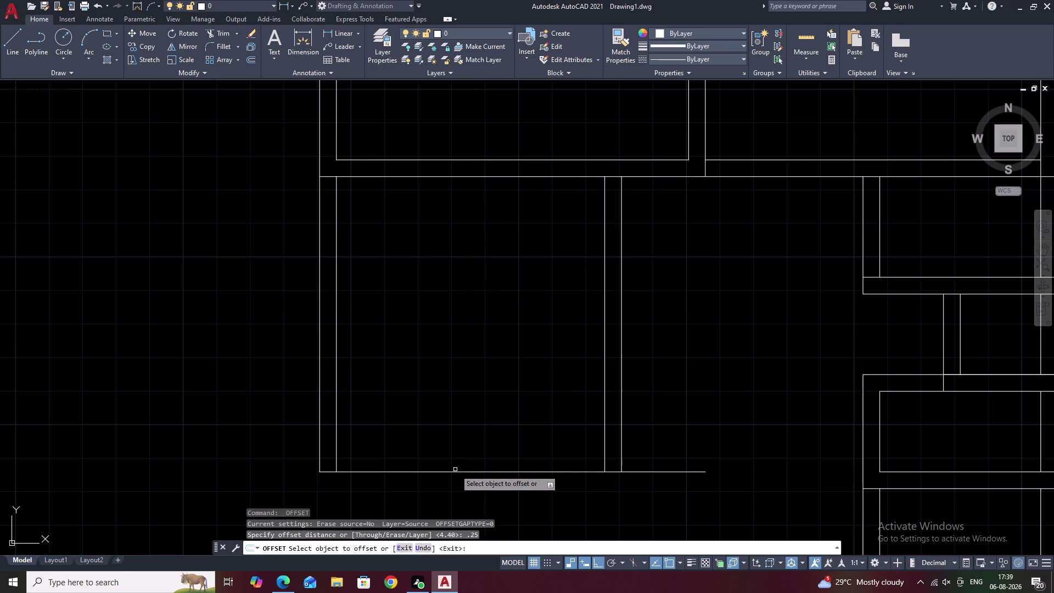
click(455, 471)
click(450, 482)
key(space)
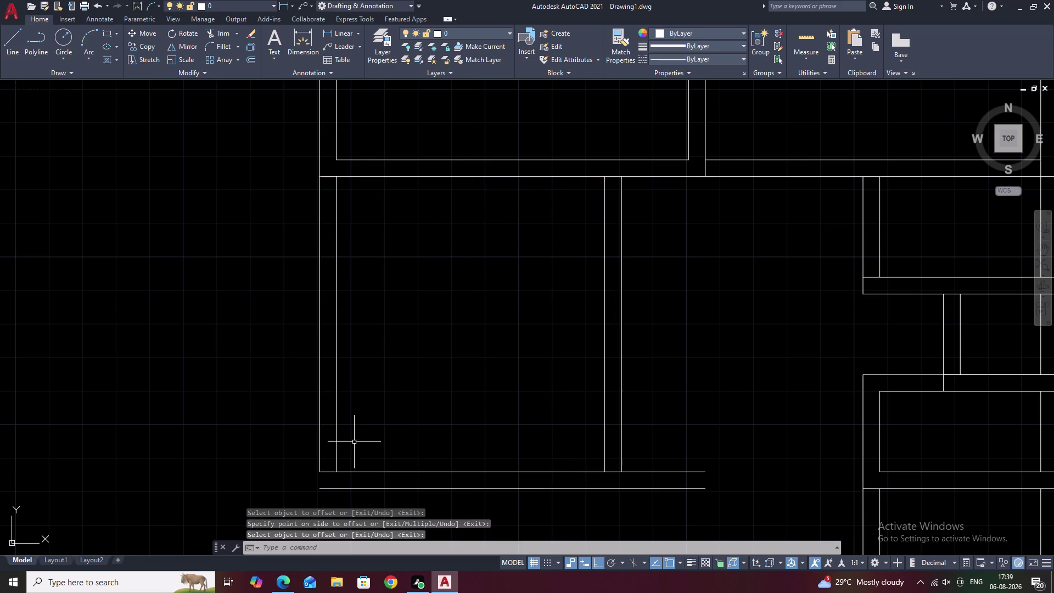
Fillet the outer left and outer bottom wall lines into a sharp corner.
text(F)
key(space)
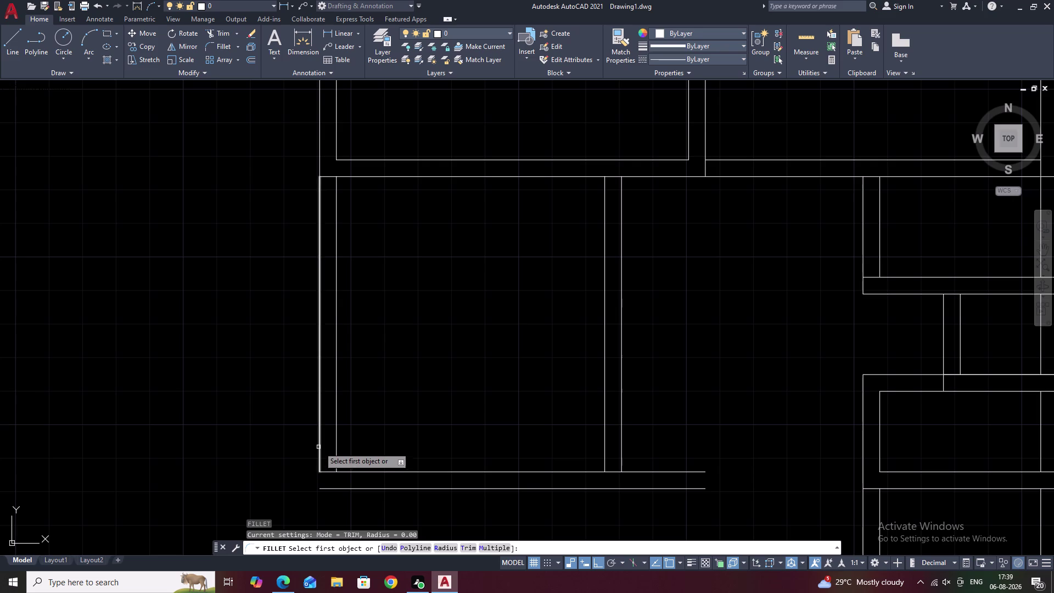
click(320, 446)
click(337, 487)
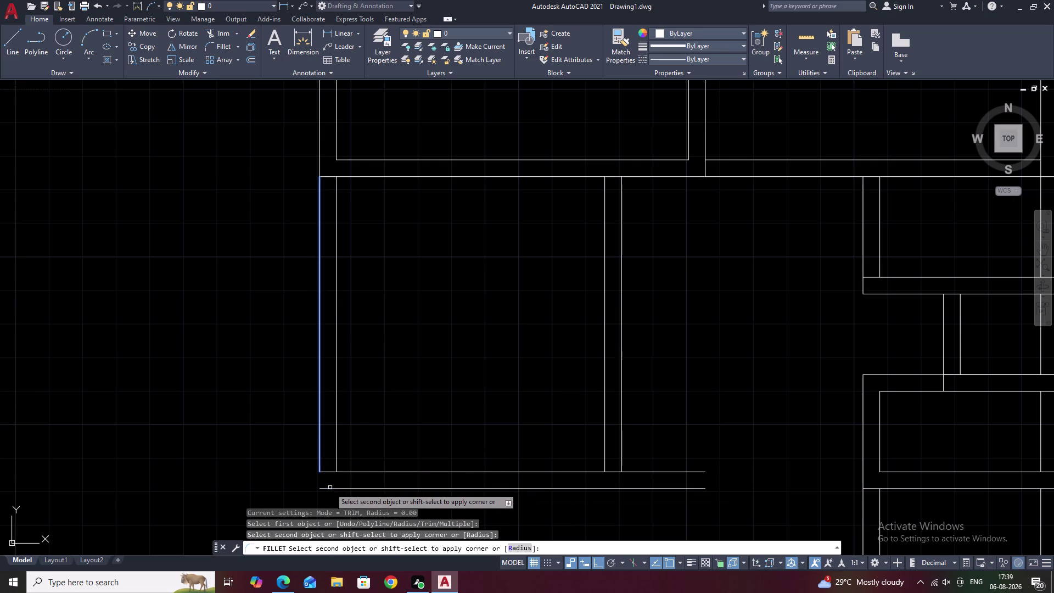
click(330, 490)
key(space)
click(607, 490)
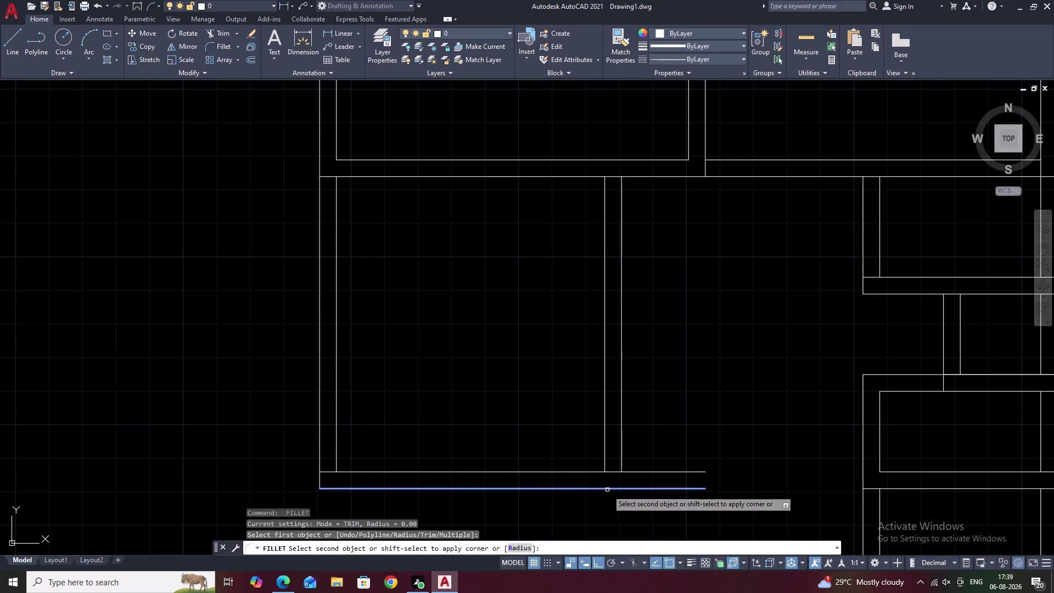
click(622, 454)
scroll(down, 3)
key(Escape)
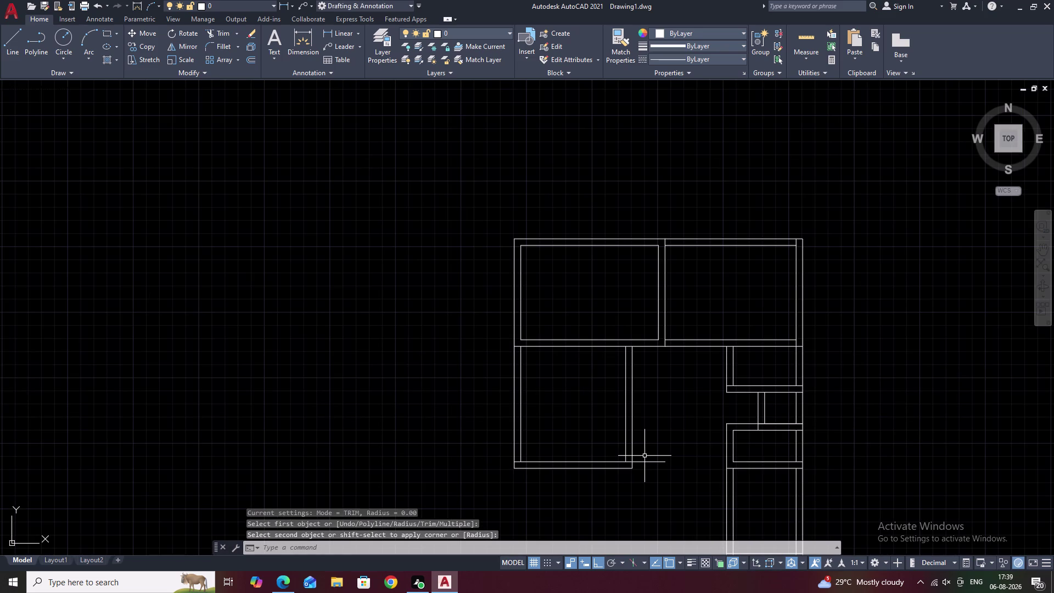
Trim the overhanging line ends at both bottom wall corners of the lower-left room.
text(TR)
key(space)
drag(649, 445, 644, 482)
scroll(down, 3)
scroll(up, 3)
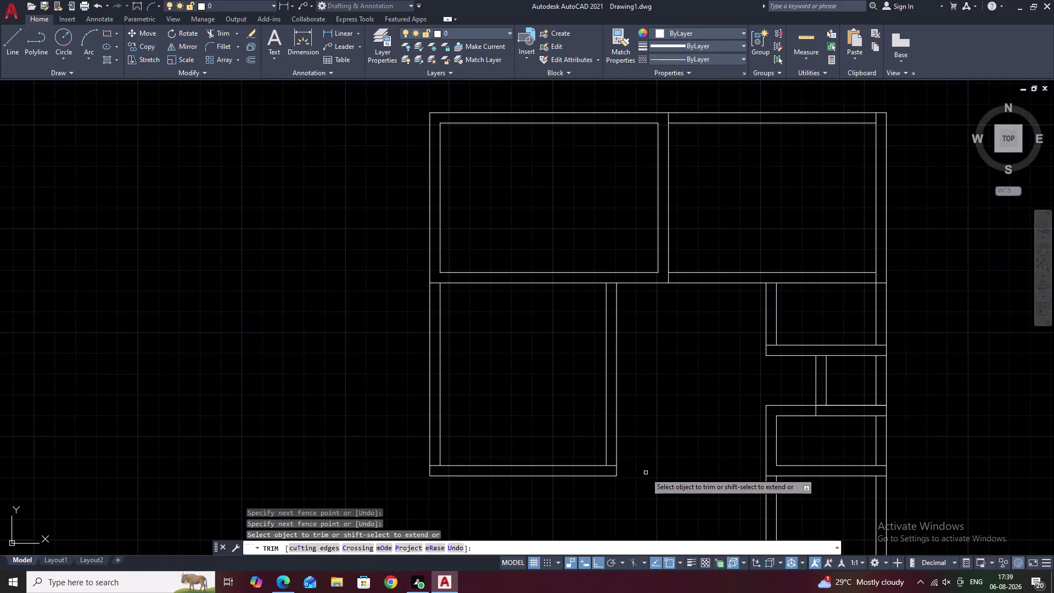
scroll(up, 3)
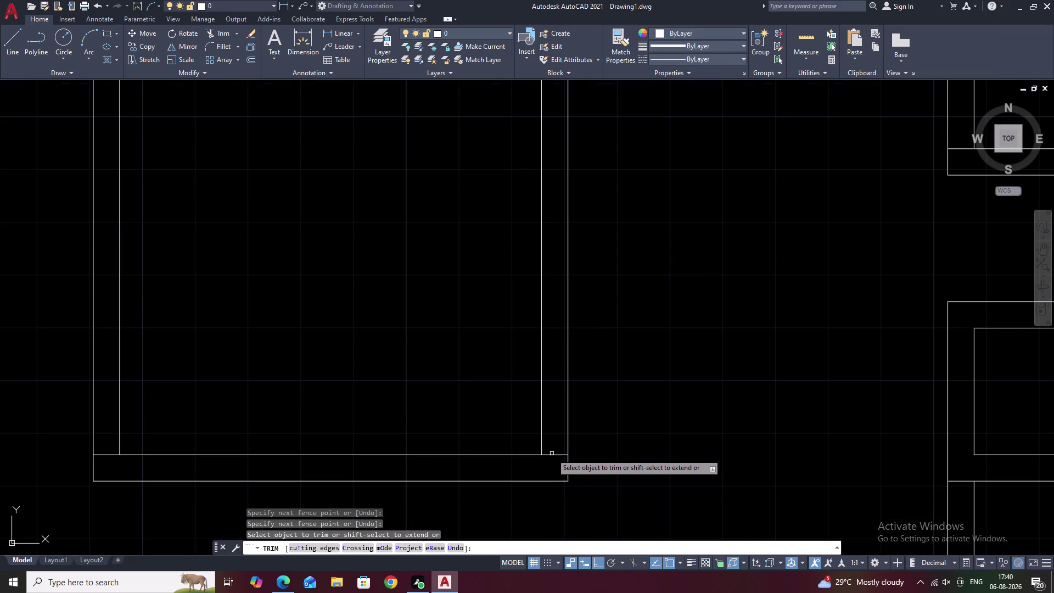
click(552, 455)
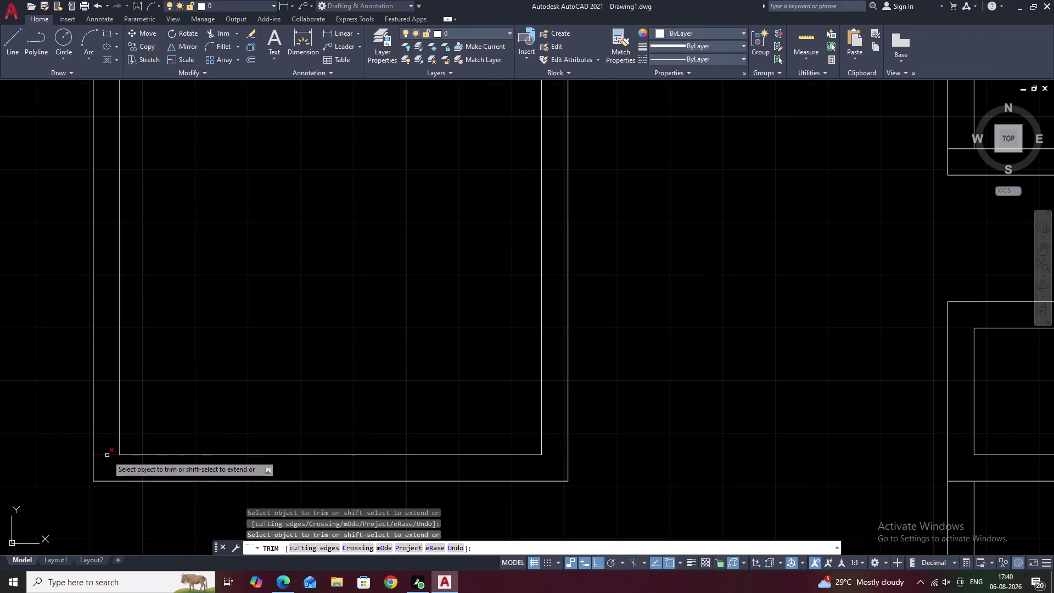
click(107, 456)
scroll(down, 3)
middle_drag(268, 402, 306, 297)
key(Escape)
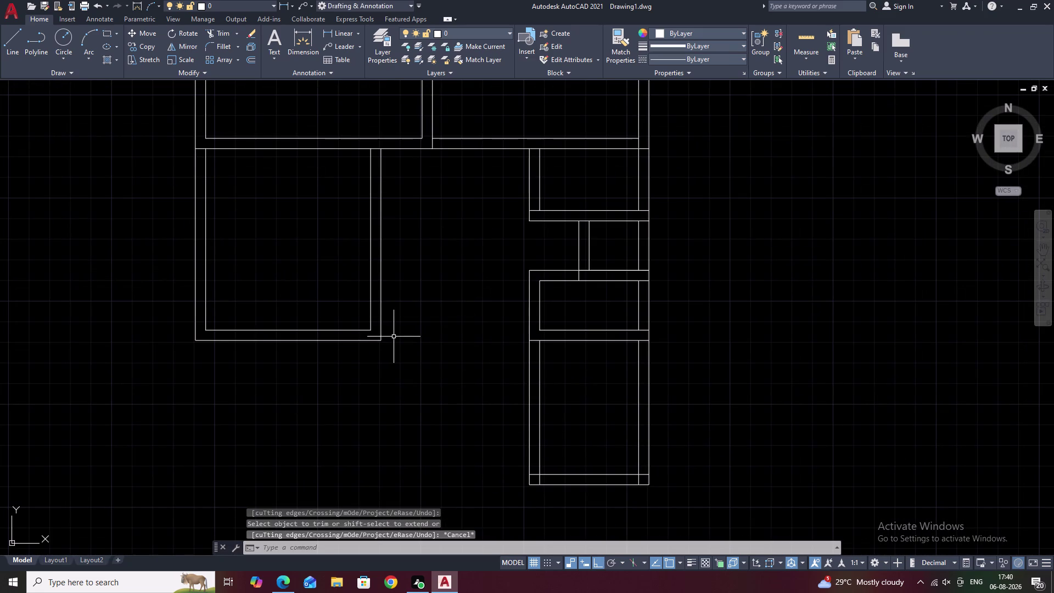
Start a new line and shift the view over the floor plan.
text(L)
key(space)
middle_drag(394, 336, 424, 289)
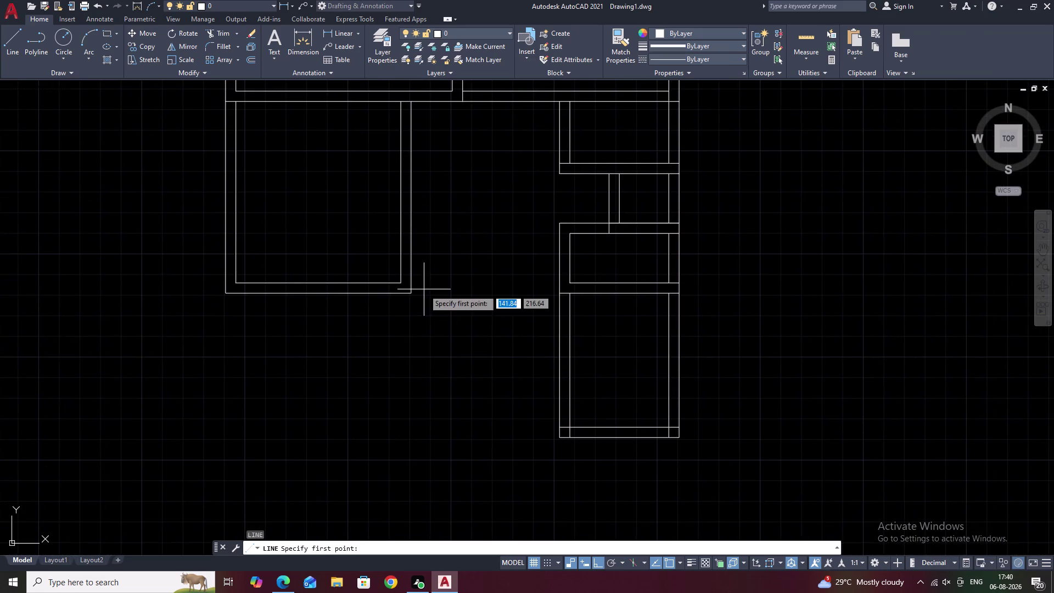
Draw a 3.50 line straight down from the lower-left room's bottom-left outer corner.
click(227, 293)
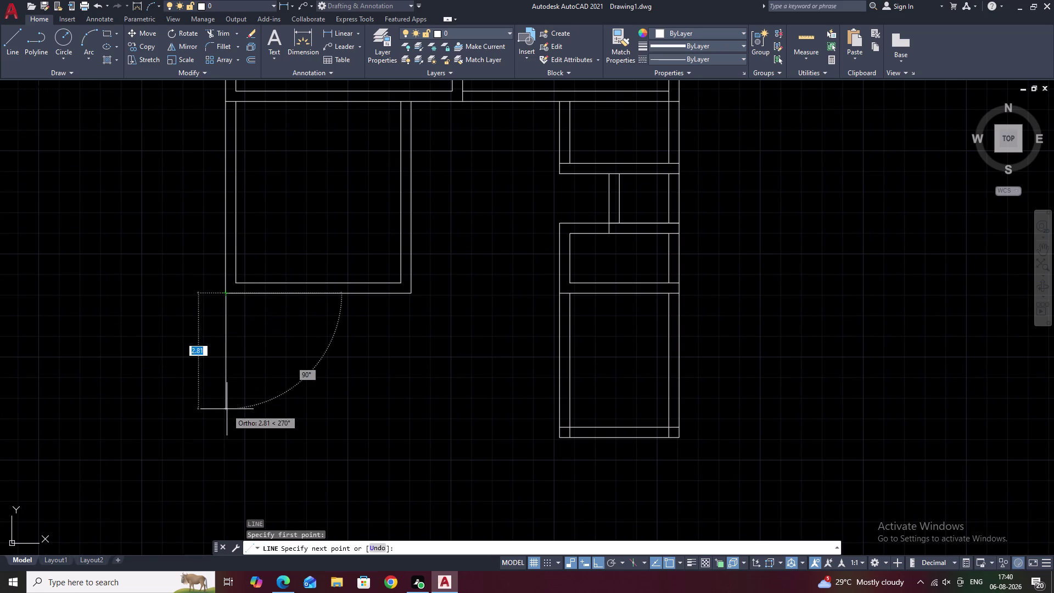
text(3.50)
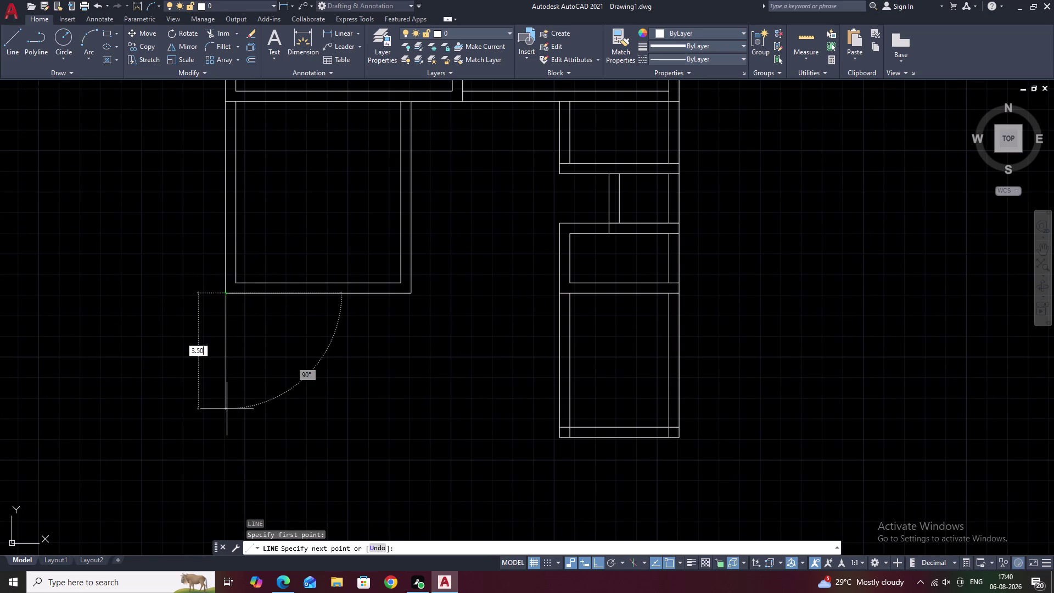
key(space)
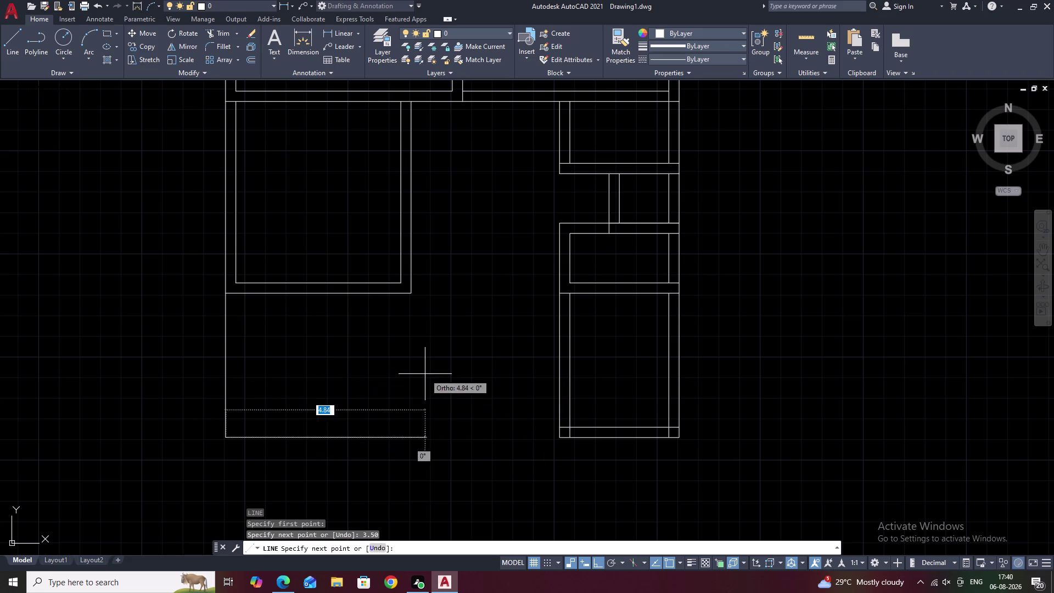
key(Escape)
Offset the new vertical line 0.25 and copy the inner left wall 4.00 to the right.
text(O .2)
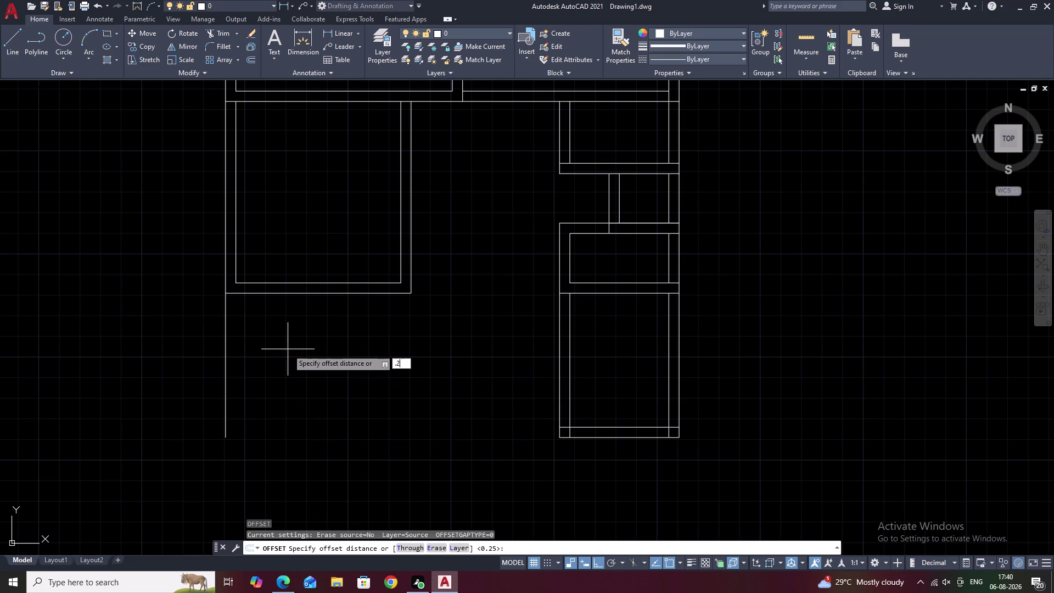
text(5)
key(space)
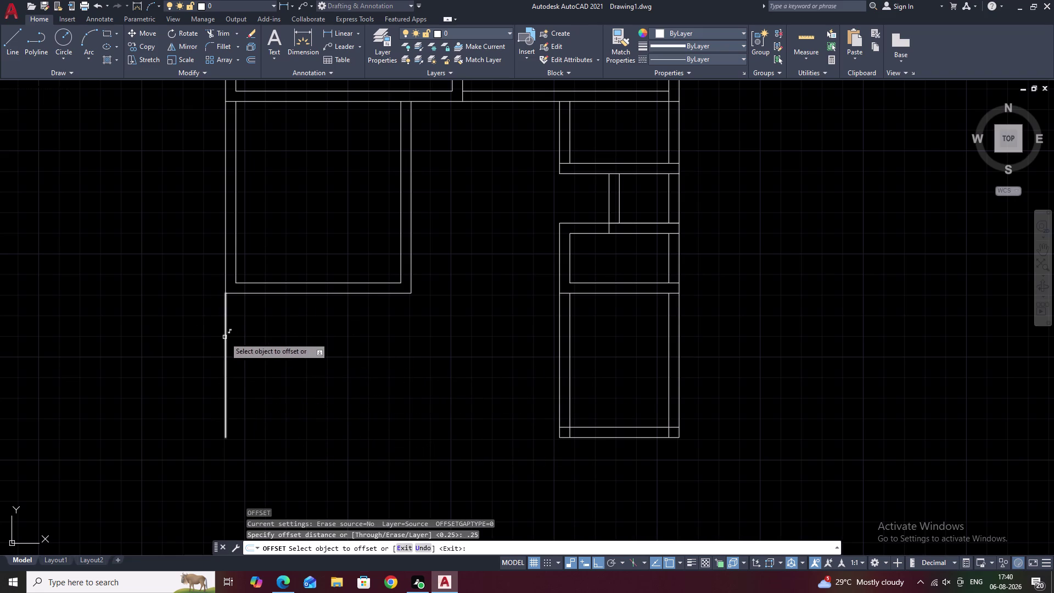
click(225, 337)
click(256, 335)
key(space)
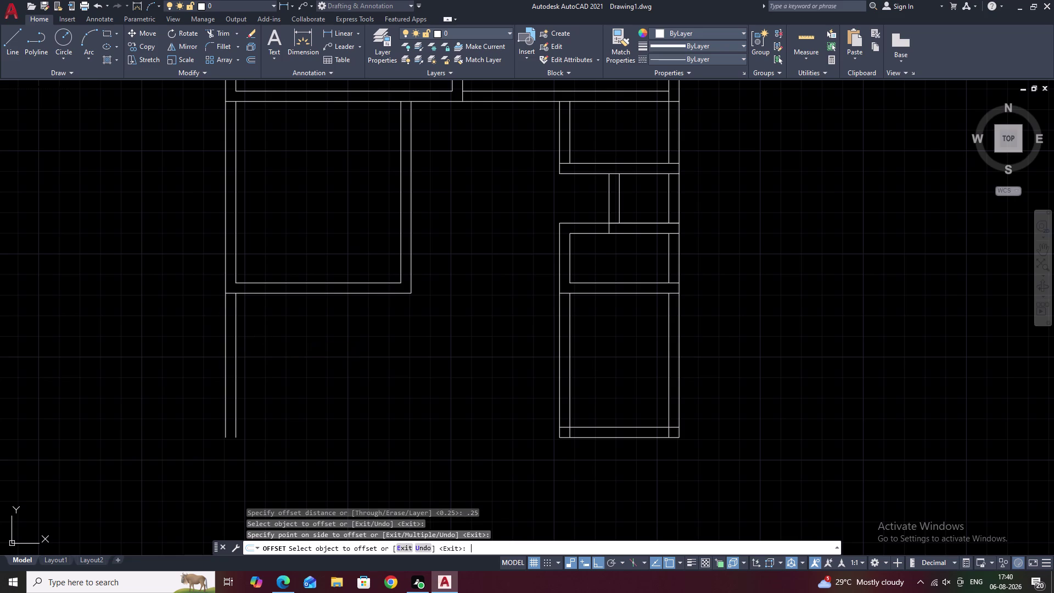
key(space)
text(4.00)
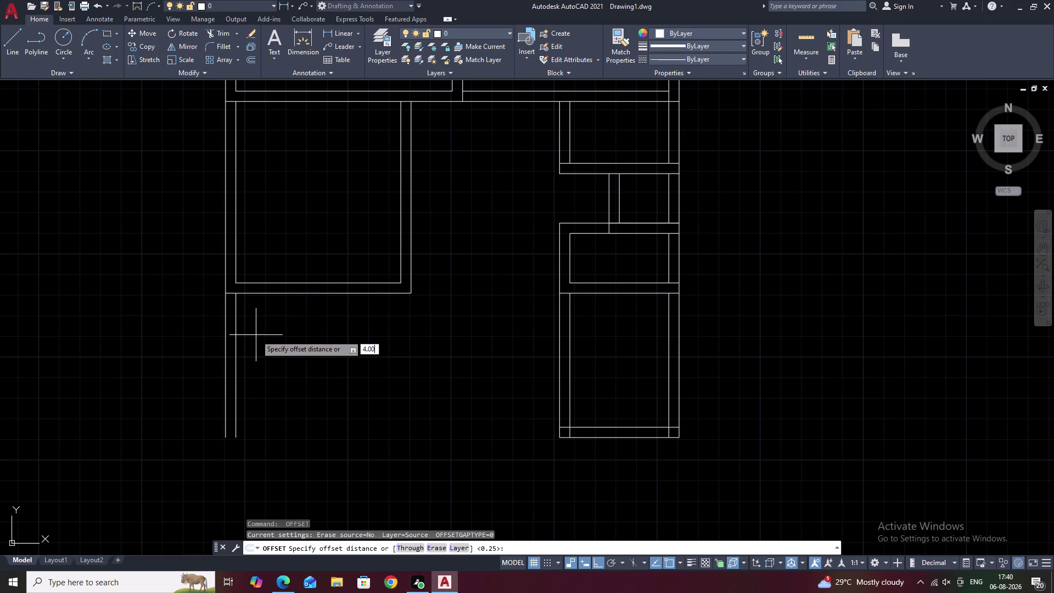
key(space)
click(236, 334)
click(324, 339)
key(space)
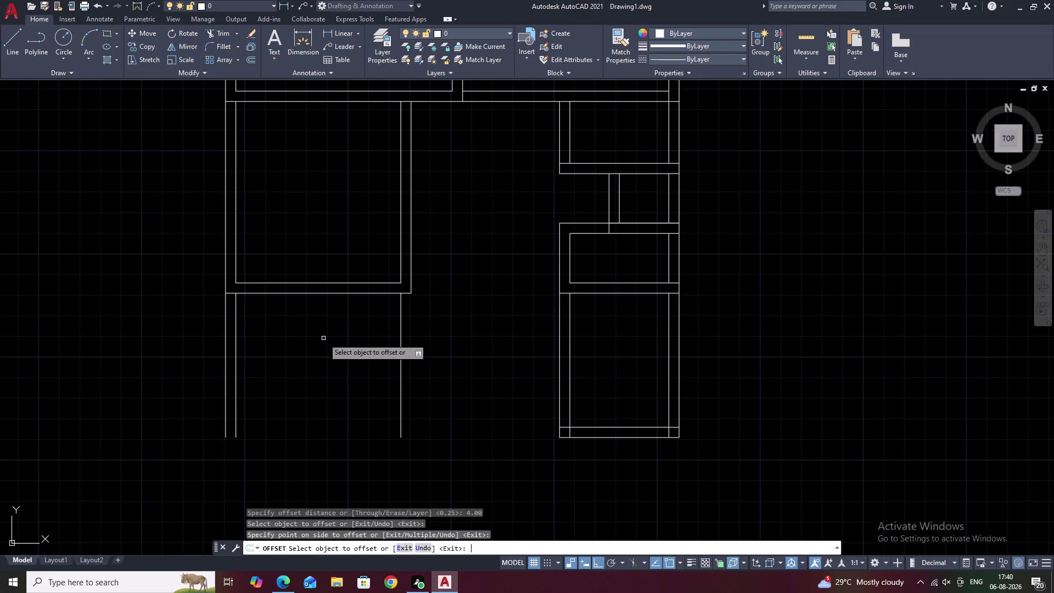
Give the right-hand vertical line a 0.25 wall-thickness copy after cancelling a 4.00 offset.
key(space)
text(4.0)
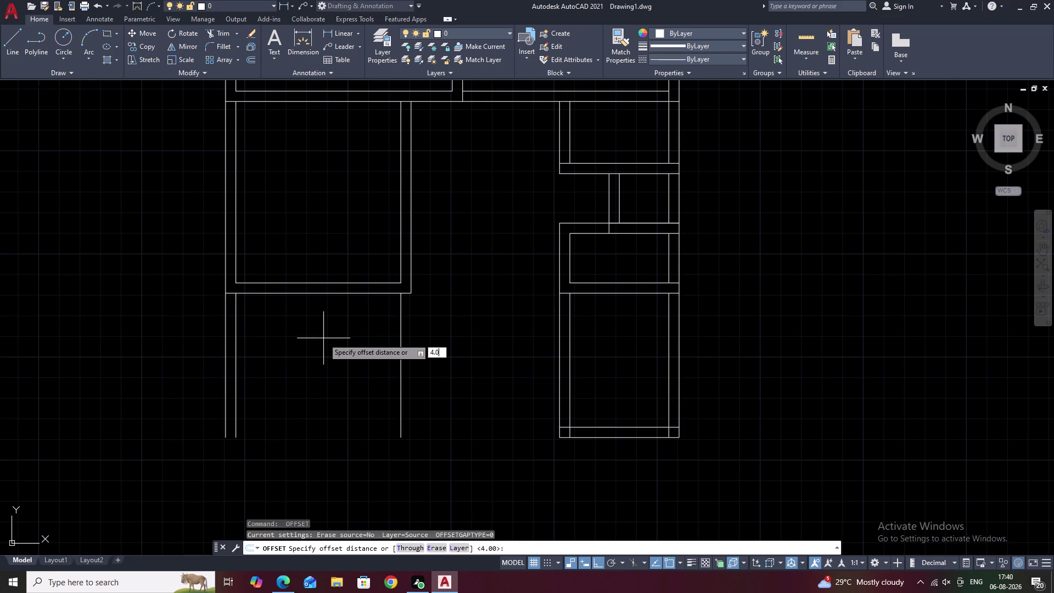
text(0)
key(space)
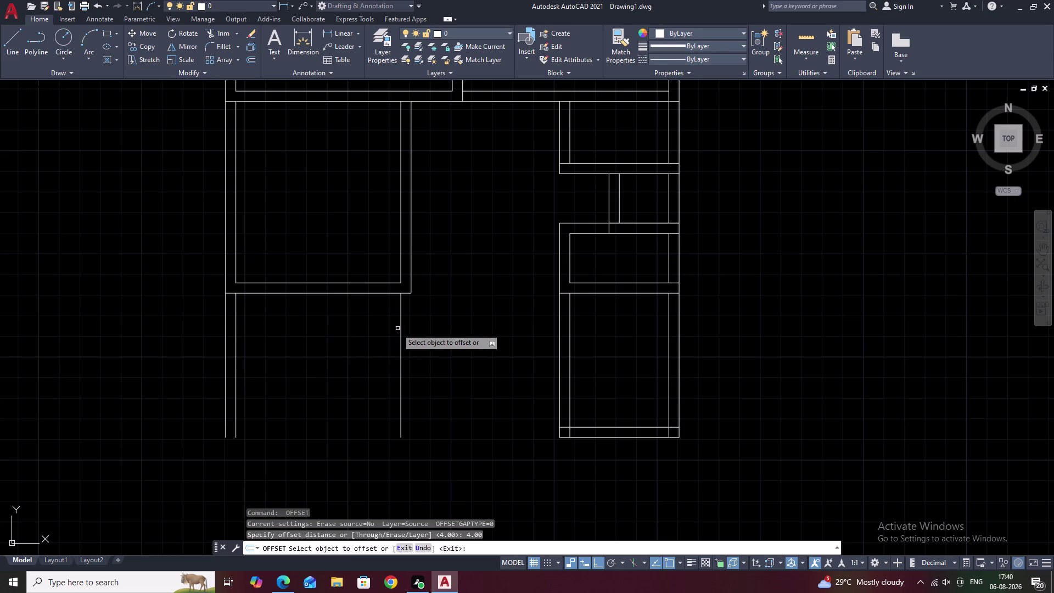
click(402, 328)
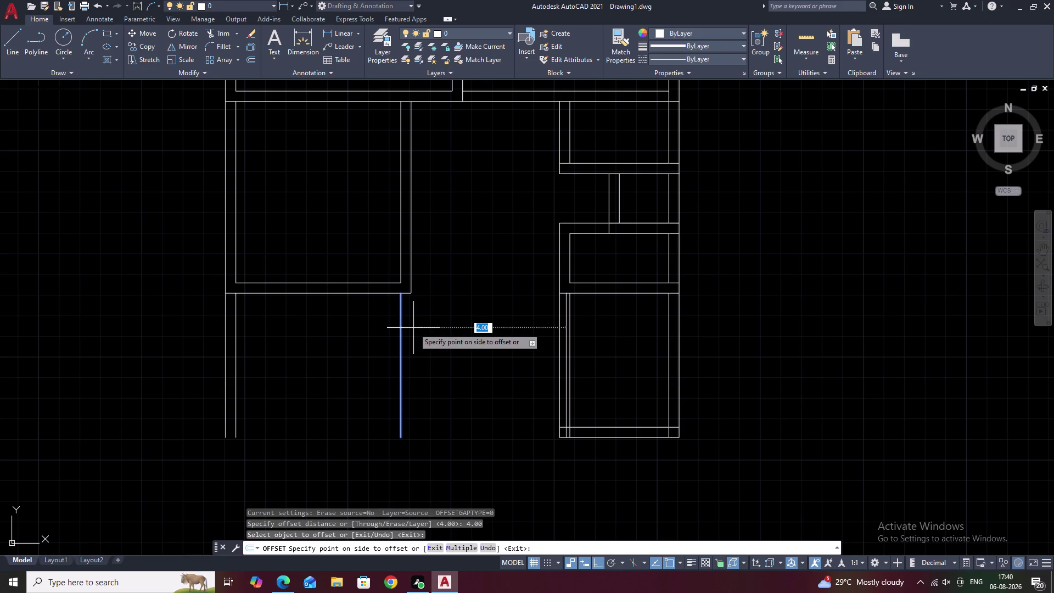
key(Escape)
key(space)
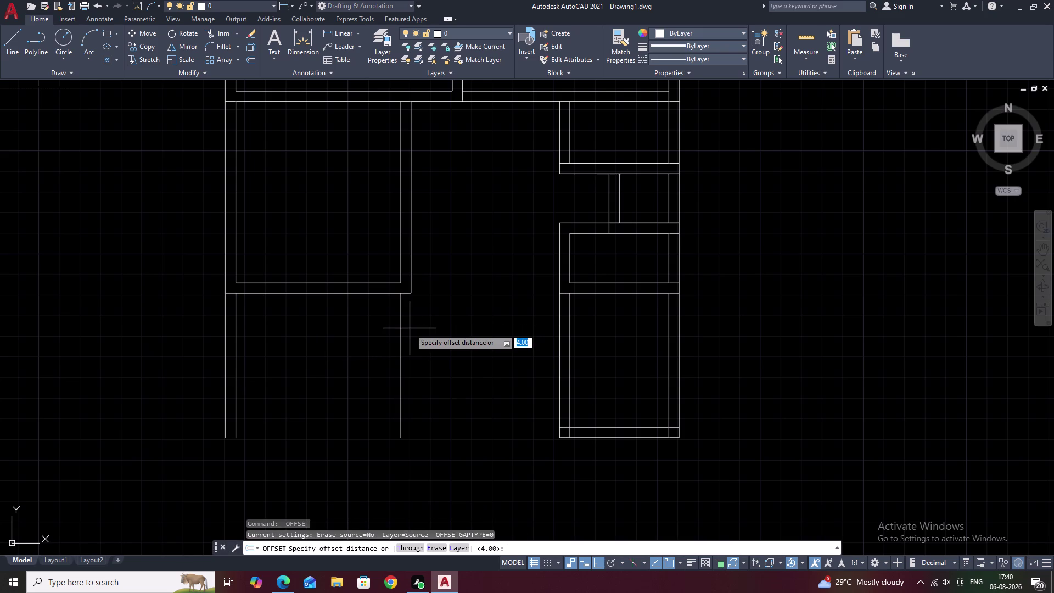
text(.25)
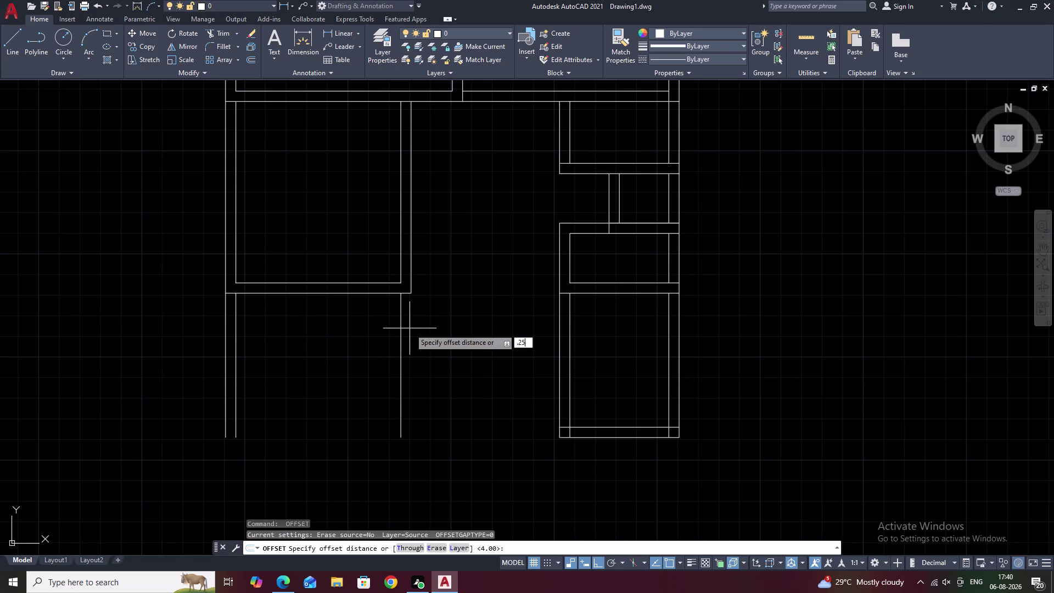
key(space)
click(403, 331)
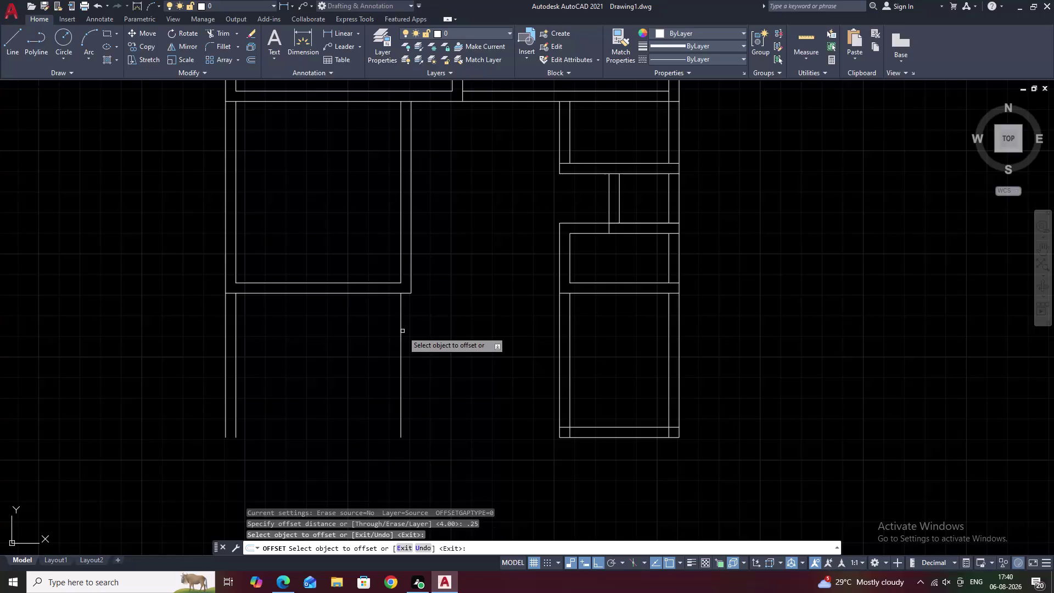
click(400, 333)
click(416, 333)
key(Escape)
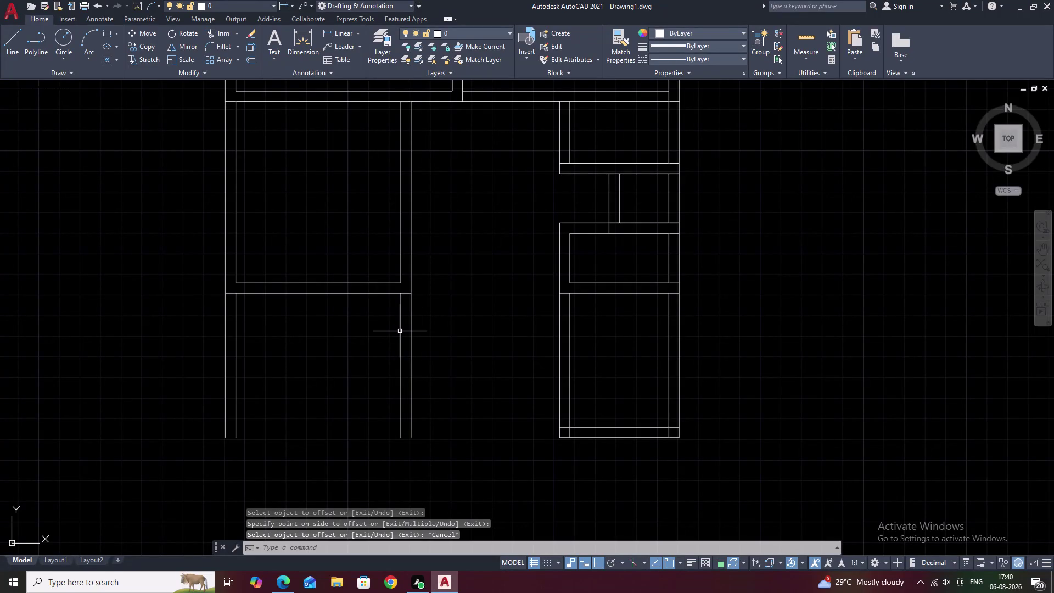
Offset a wall line 3.50 with OFFSET.
text(O)
key(space)
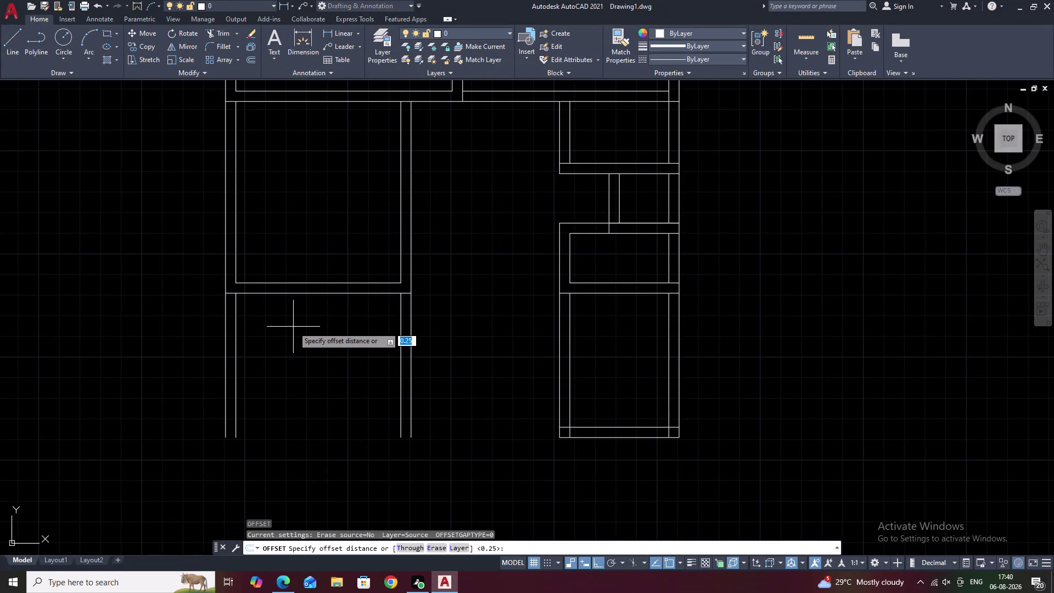
key(3)
text(.)
text(50)
key(space)
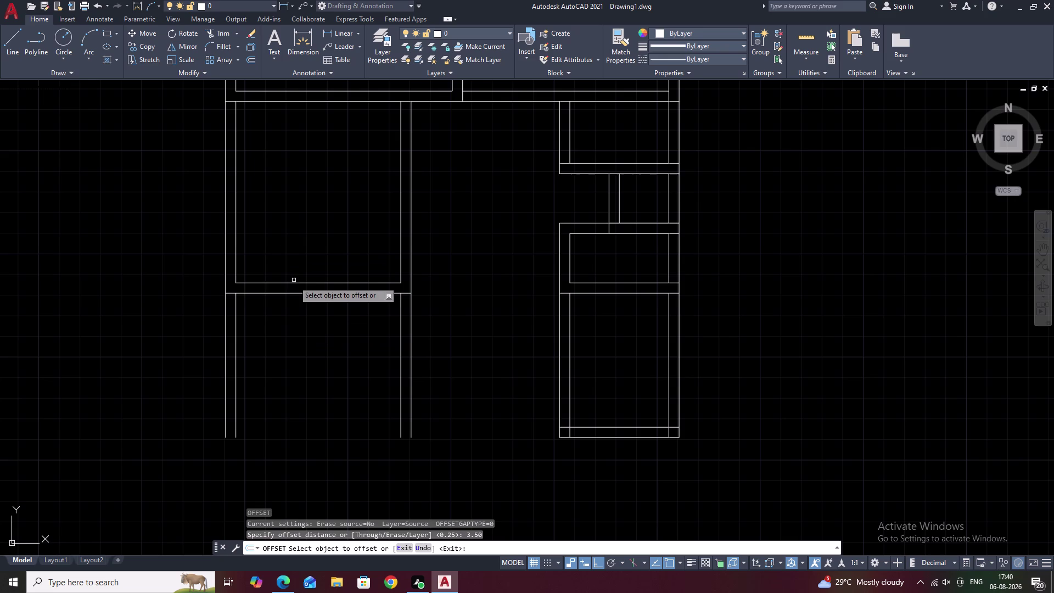
click(299, 294)
click(298, 343)
key(space)
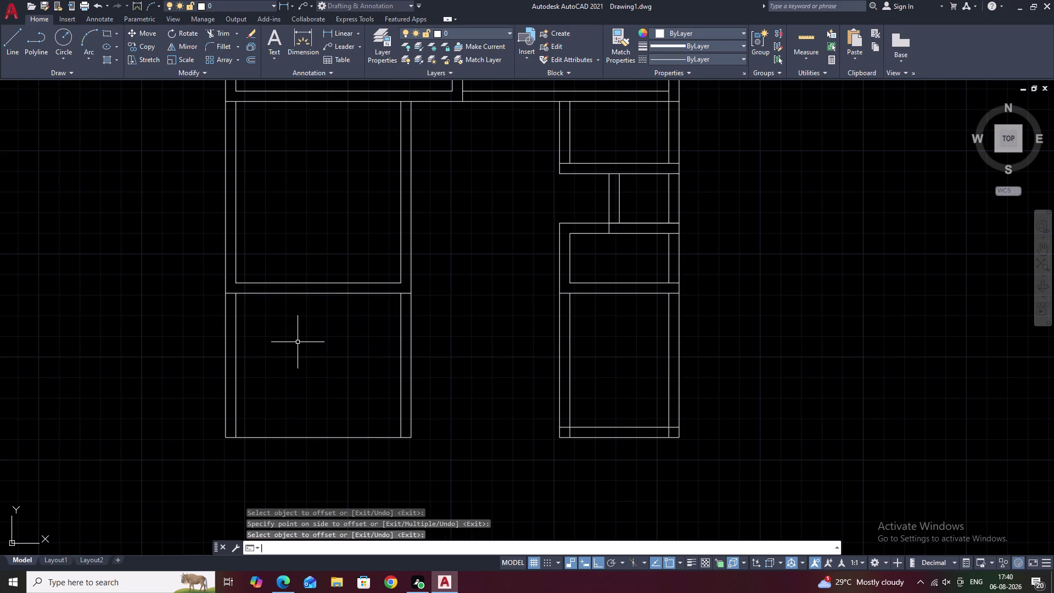
Start a 0.25 offset of the lower-left bottom wall, cancel, and select the lower-right room's extra bottom line.
key(space)
text(.25)
key(space)
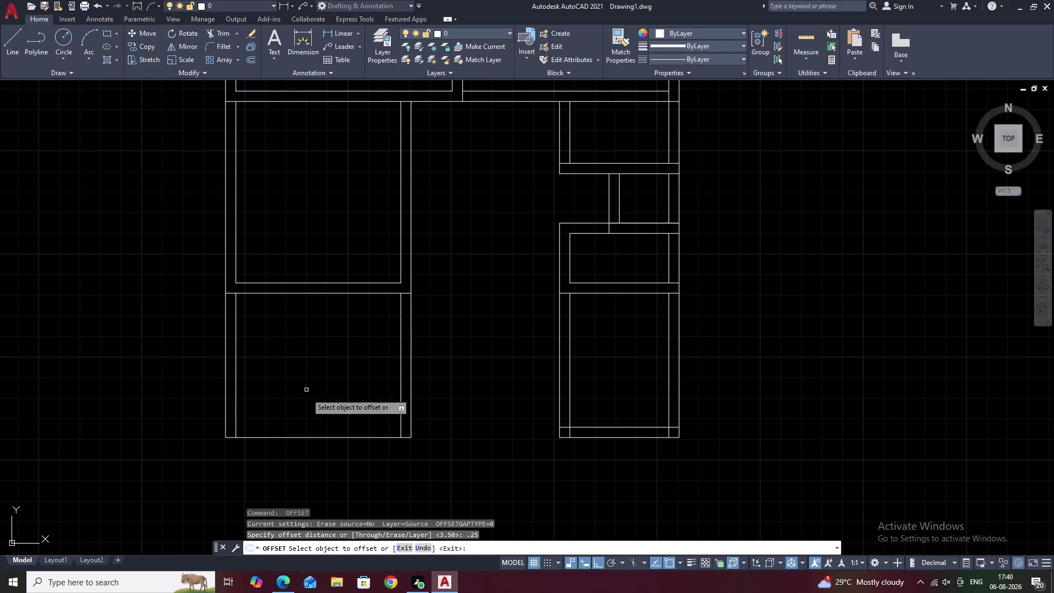
click(315, 437)
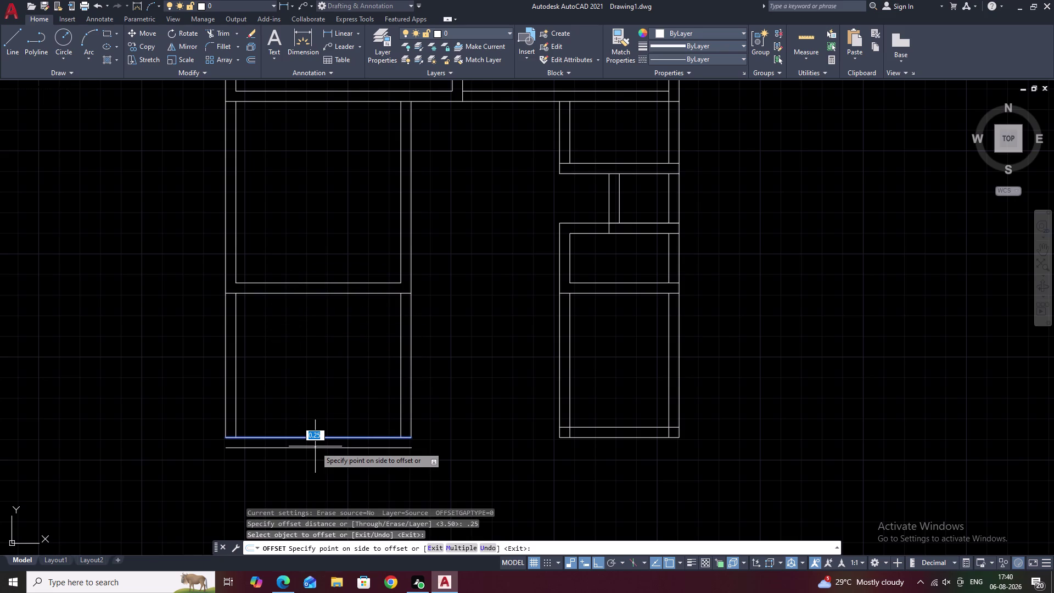
key(Escape)
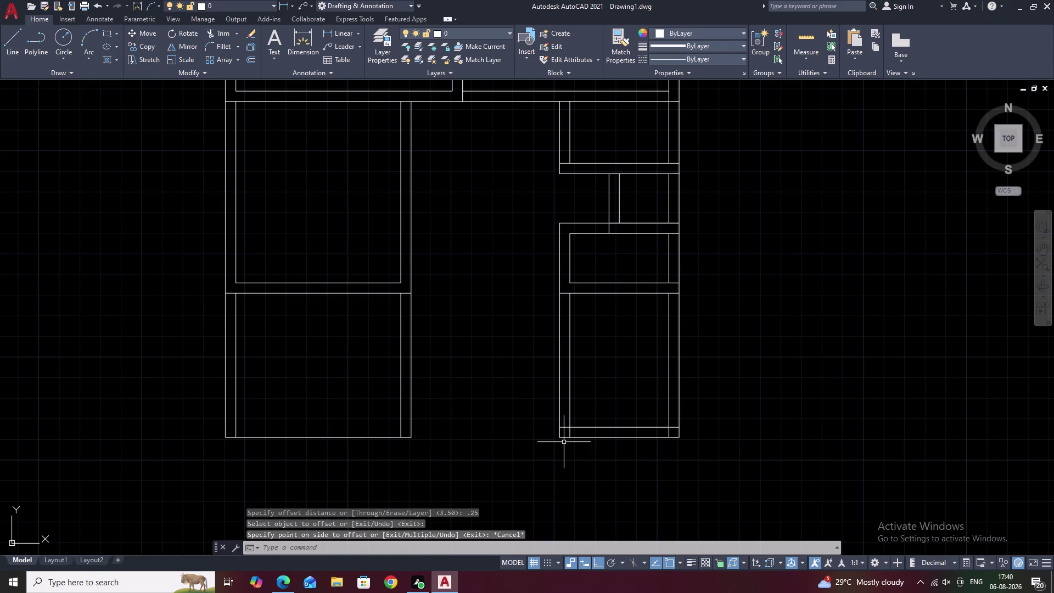
scroll(up, 3)
scroll(down, 3)
click(450, 413)
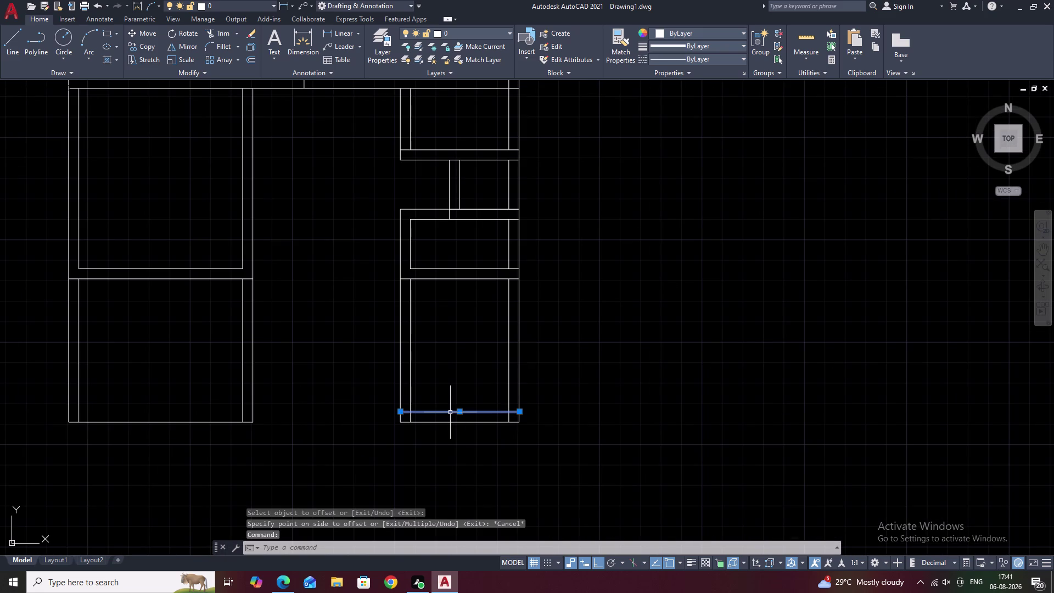
Erase the extra line and offset both lower rooms' bottom walls 0.25 downward.
text(E)
key(space)
middle_drag(429, 423, 469, 343)
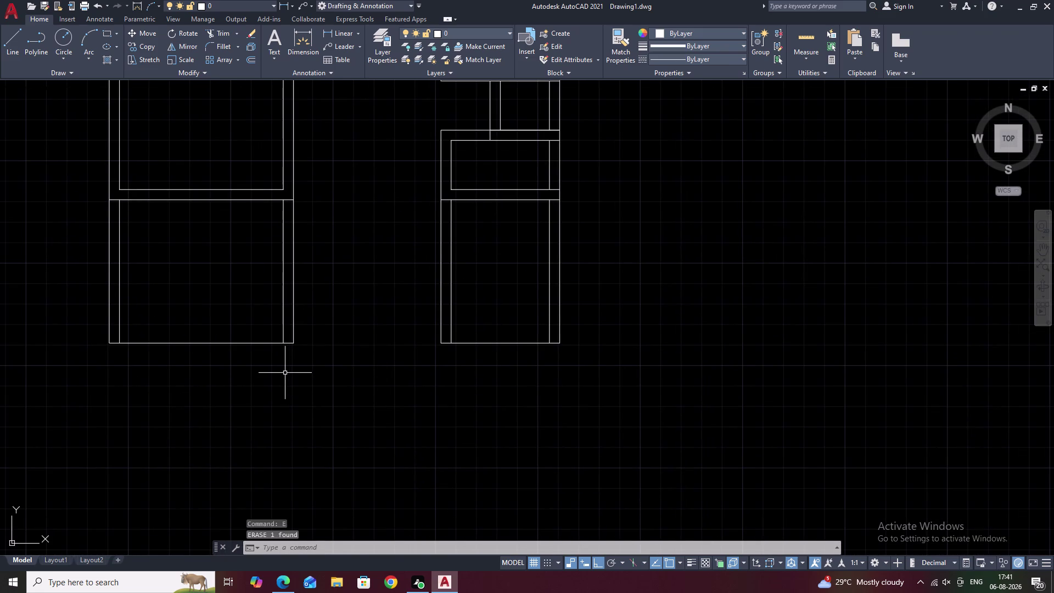
text(O)
key(space)
text(.25)
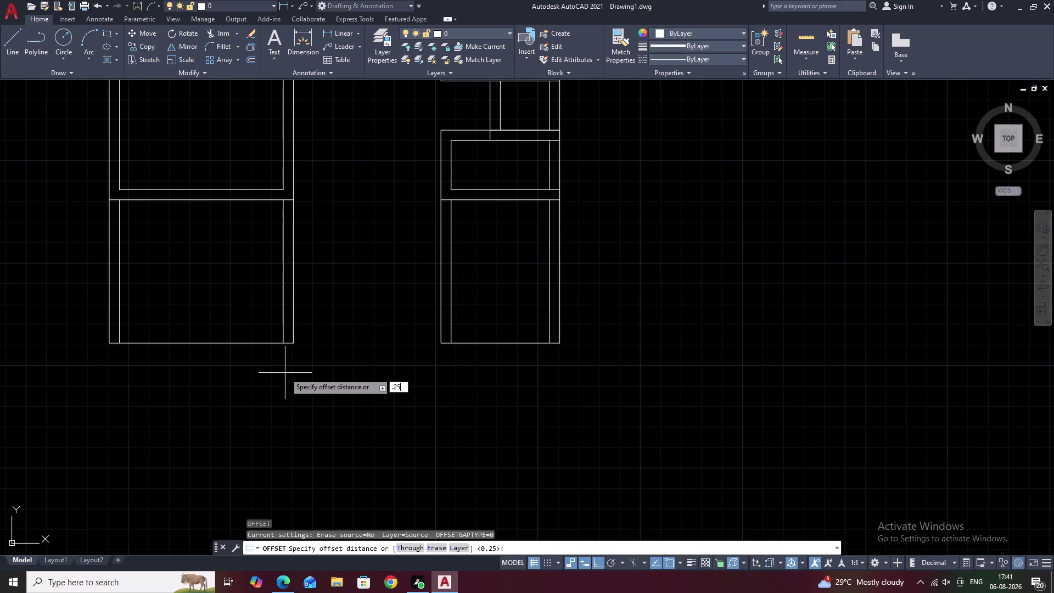
key(space)
click(243, 343)
click(242, 360)
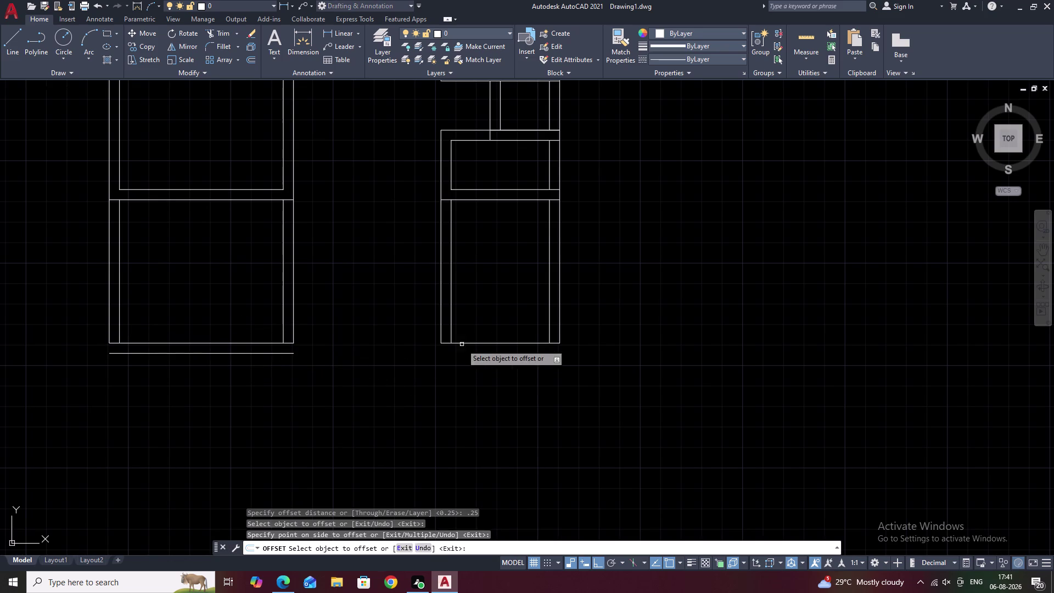
click(482, 343)
click(480, 357)
key(Escape)
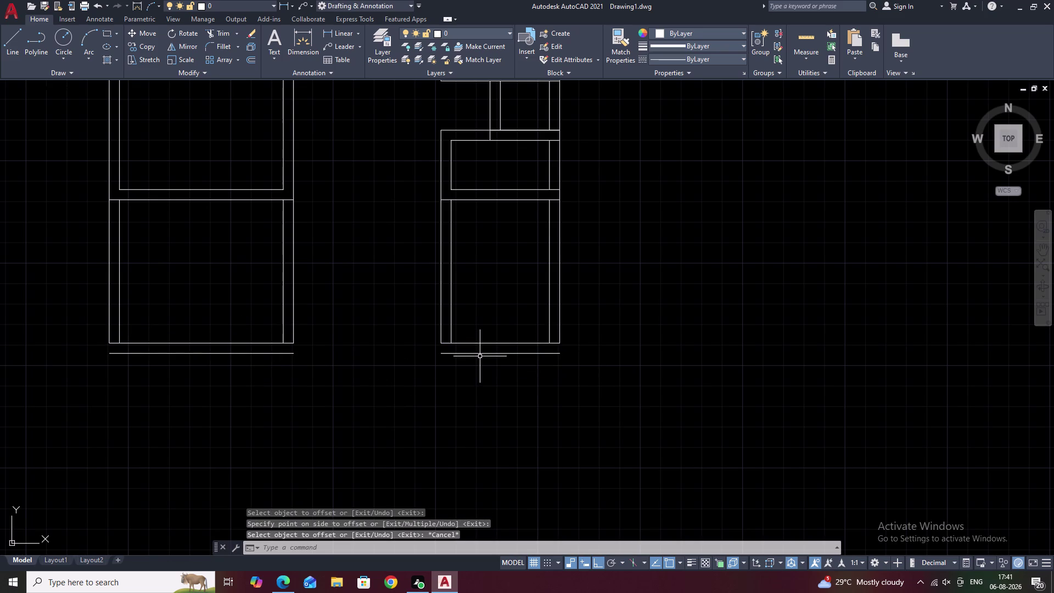
Fillet the lower-right room's bottom corners and the lower-left room's bottom-right corner.
text(F)
key(space)
click(448, 353)
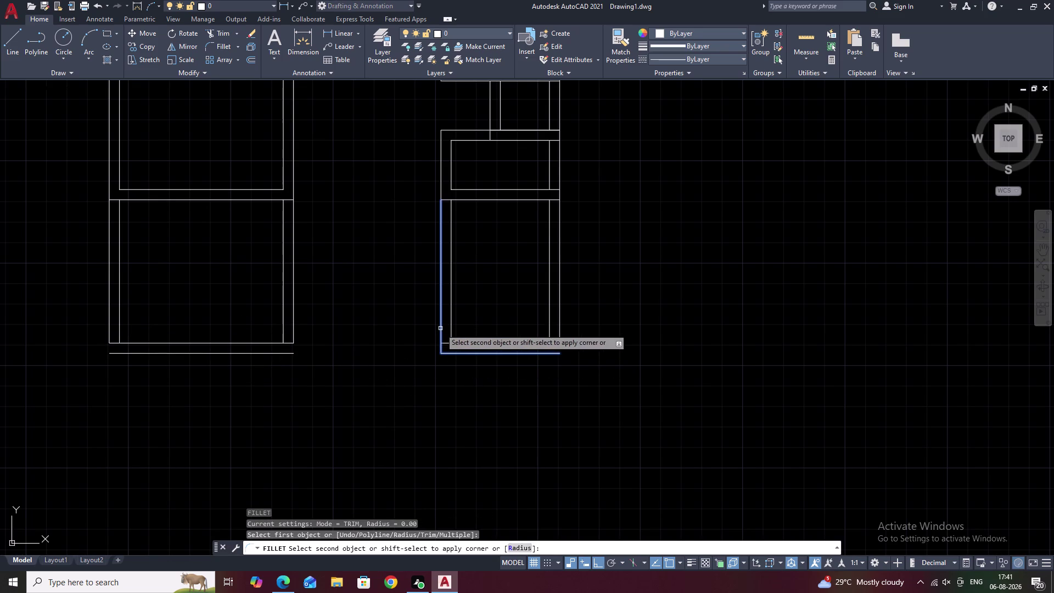
click(440, 328)
key(space)
click(552, 354)
click(560, 334)
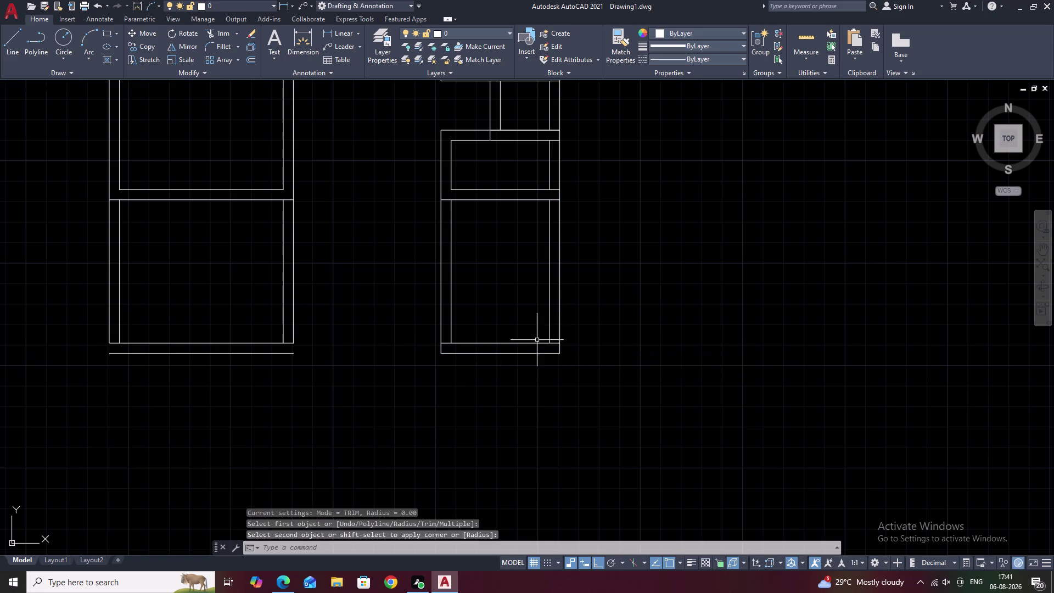
key(space)
click(284, 352)
click(294, 331)
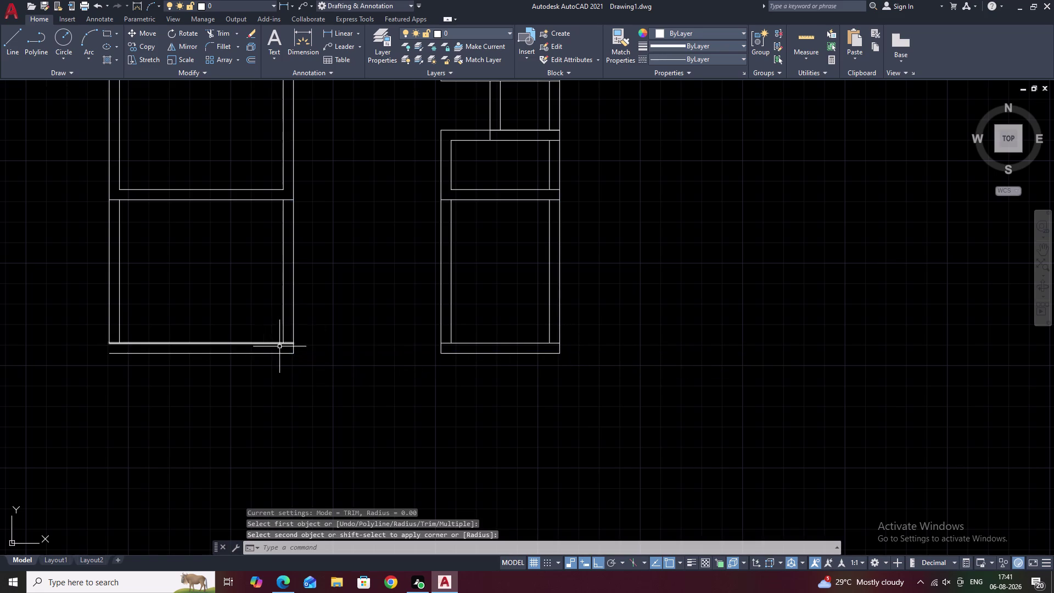
Fillet the lower-left room's bottom-left corner.
middle_drag(180, 351, 360, 372)
key(space)
click(298, 374)
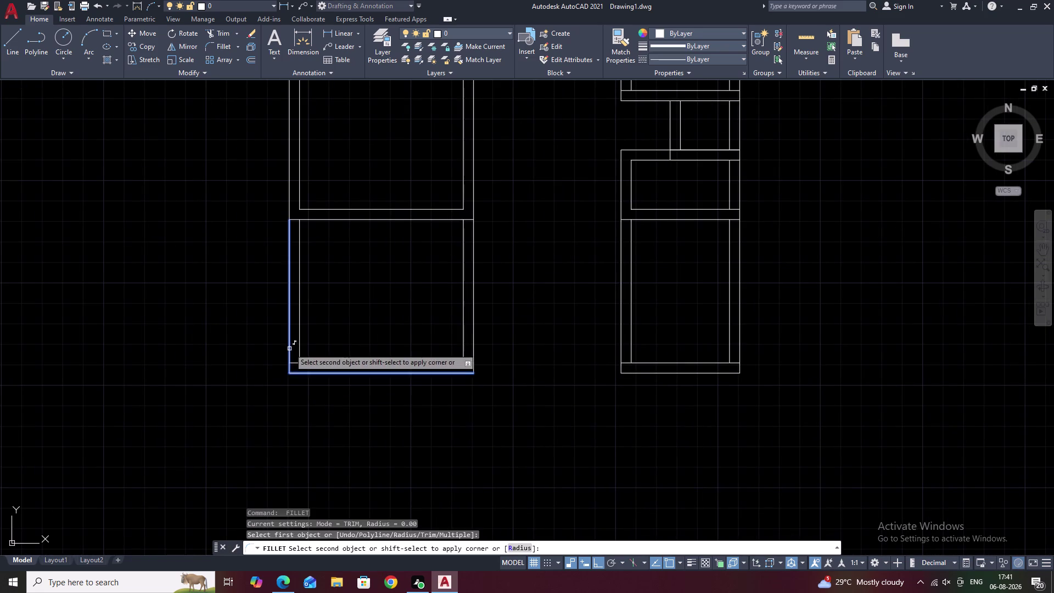
click(289, 348)
scroll(down, 3)
middle_drag(401, 348, 397, 360)
scroll(up, 3)
middle_drag(529, 379, 393, 360)
key(Escape)
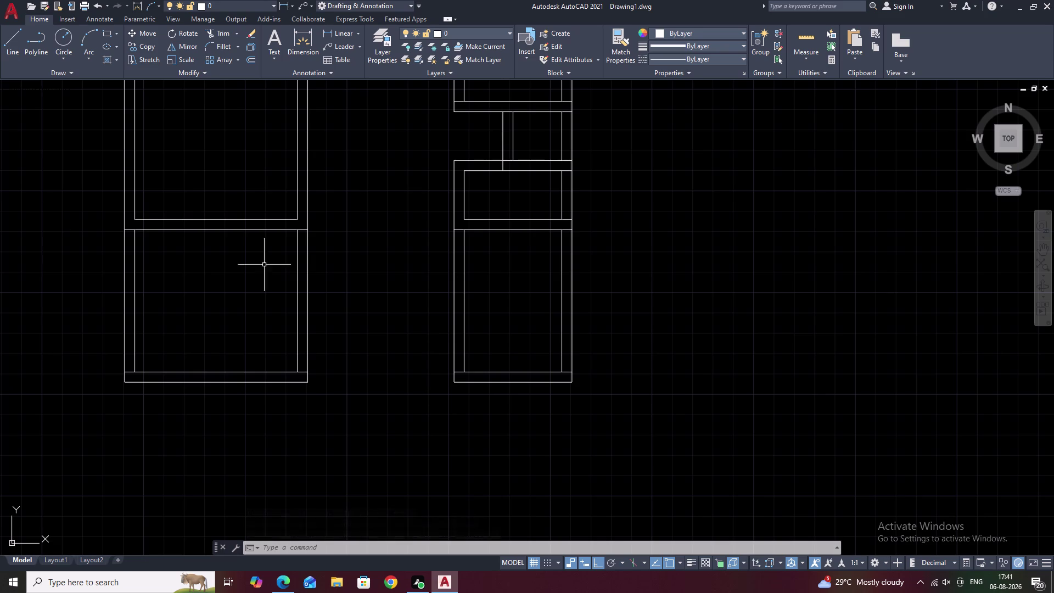
key(Escape)
Extend both bottom wall lines across the central hall with EXTEND.
text(EX)
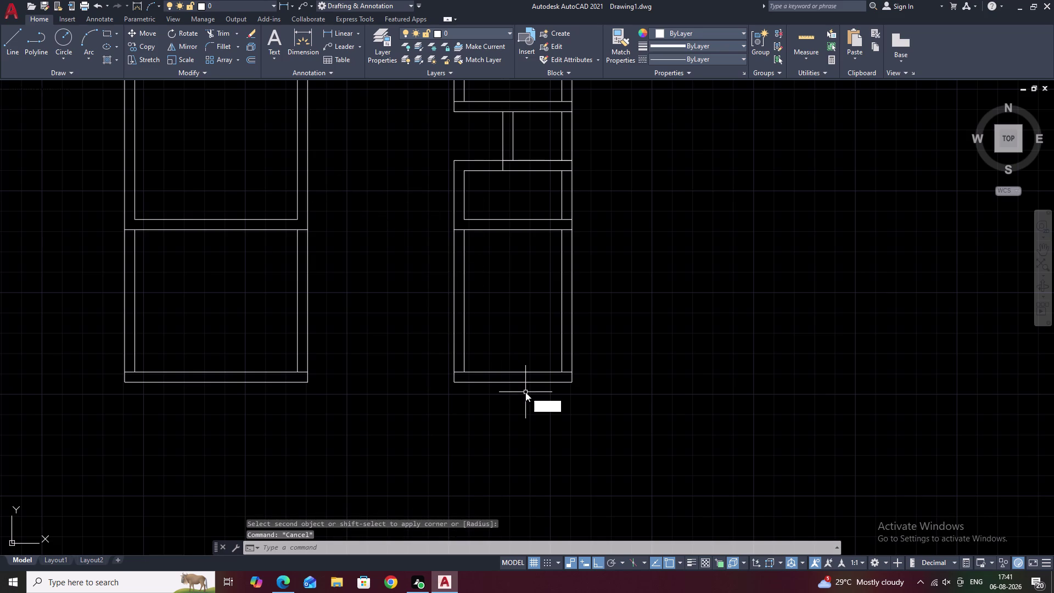
key(space)
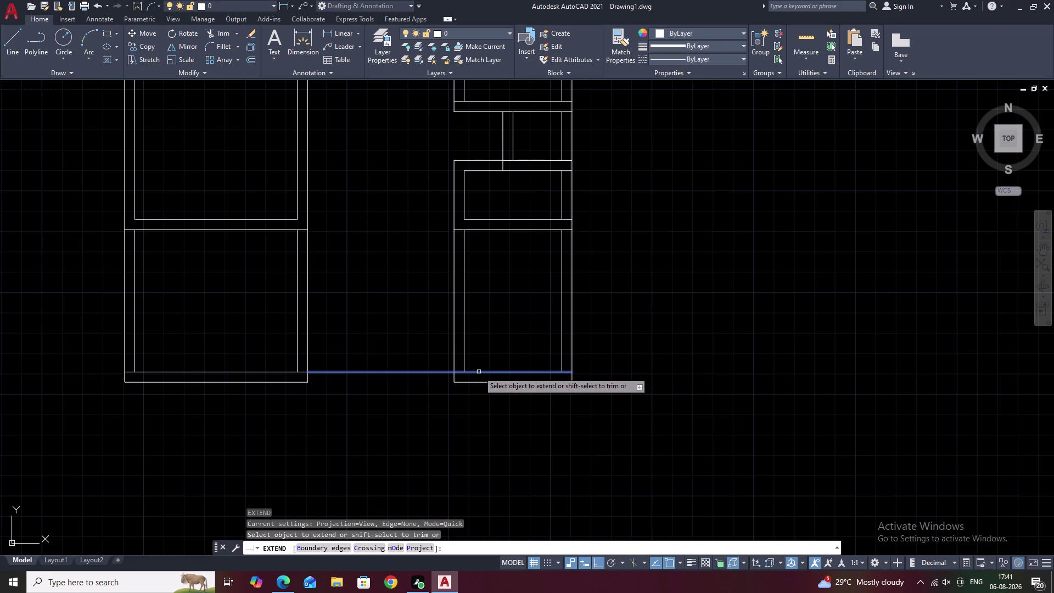
click(479, 370)
click(477, 383)
scroll(down, 3)
middle_drag(336, 355, 405, 399)
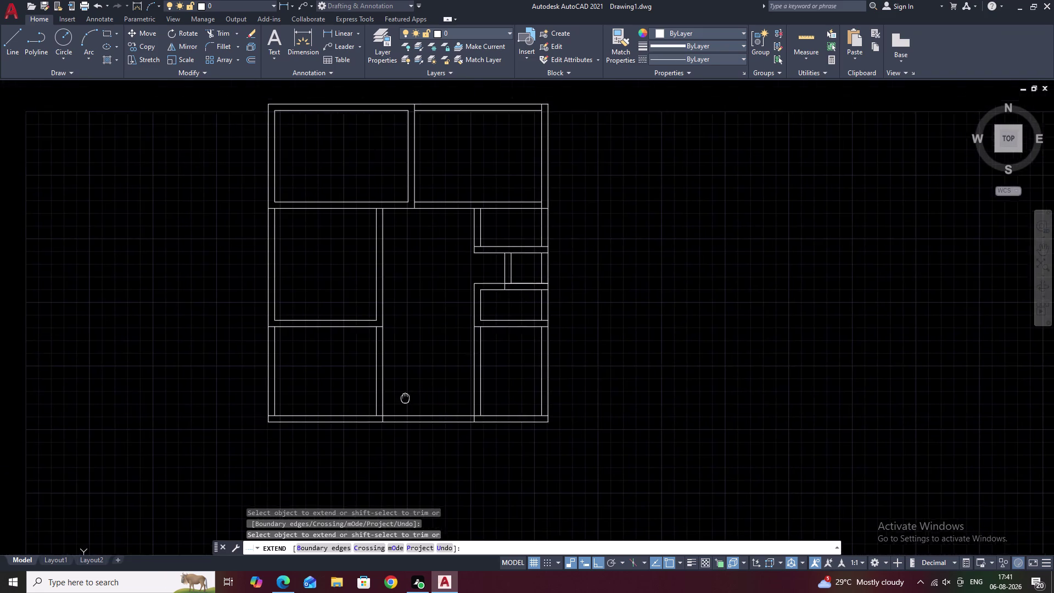
key(Escape)
scroll(up, 3)
scroll(down, 3)
middle_drag(441, 351, 475, 359)
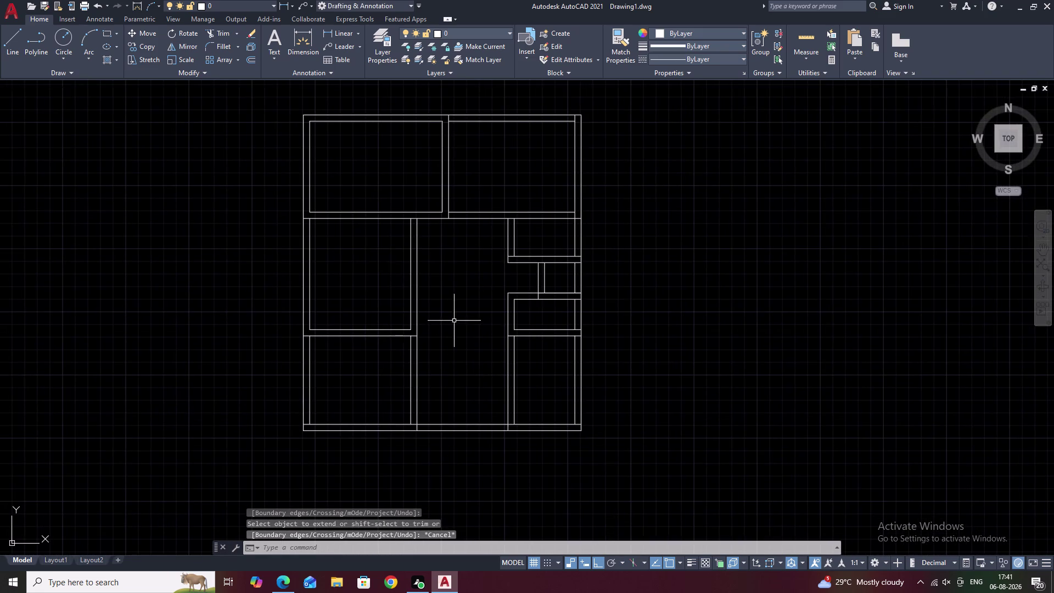
Inspect the bottom wall, then open DesignCenter in empty space left of the plan.
middle_drag(454, 321, 461, 401)
middle_drag(475, 385, 515, 359)
scroll(up, 3)
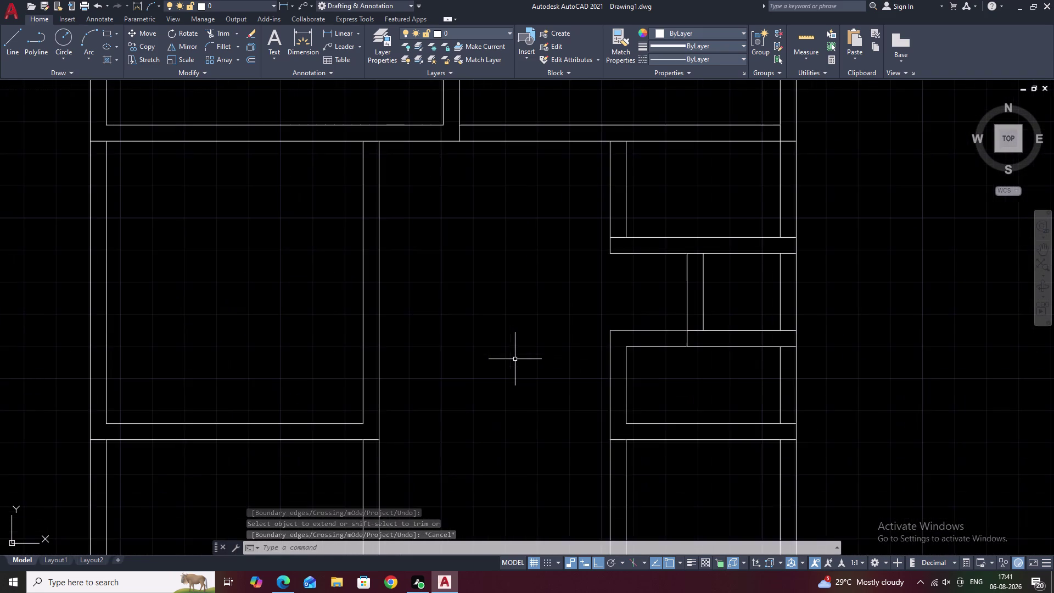
scroll(down, 3)
middle_drag(548, 387, 567, 351)
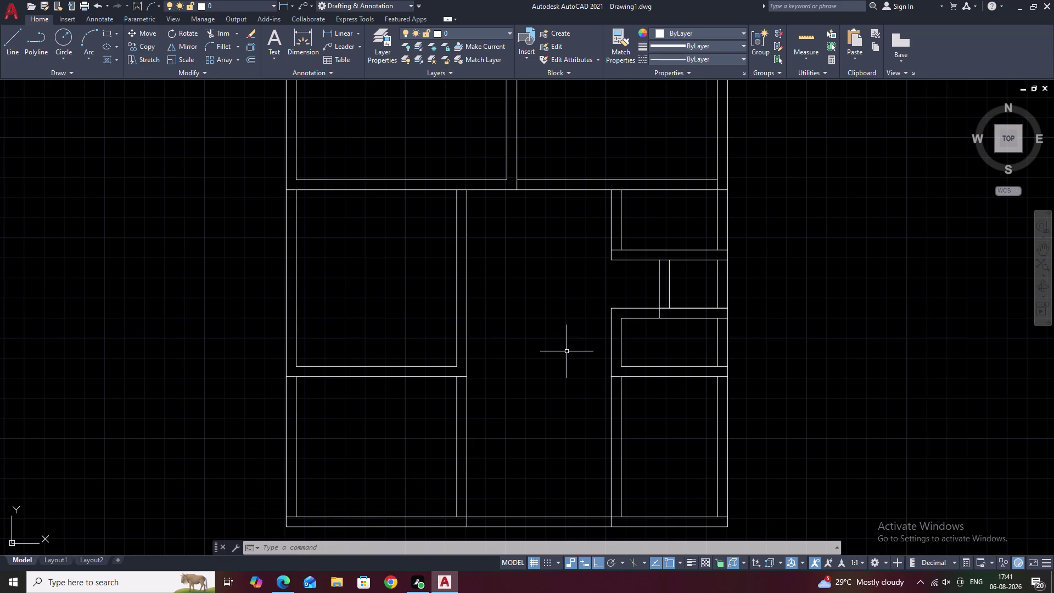
middle_drag(497, 461, 530, 365)
scroll(up, 3)
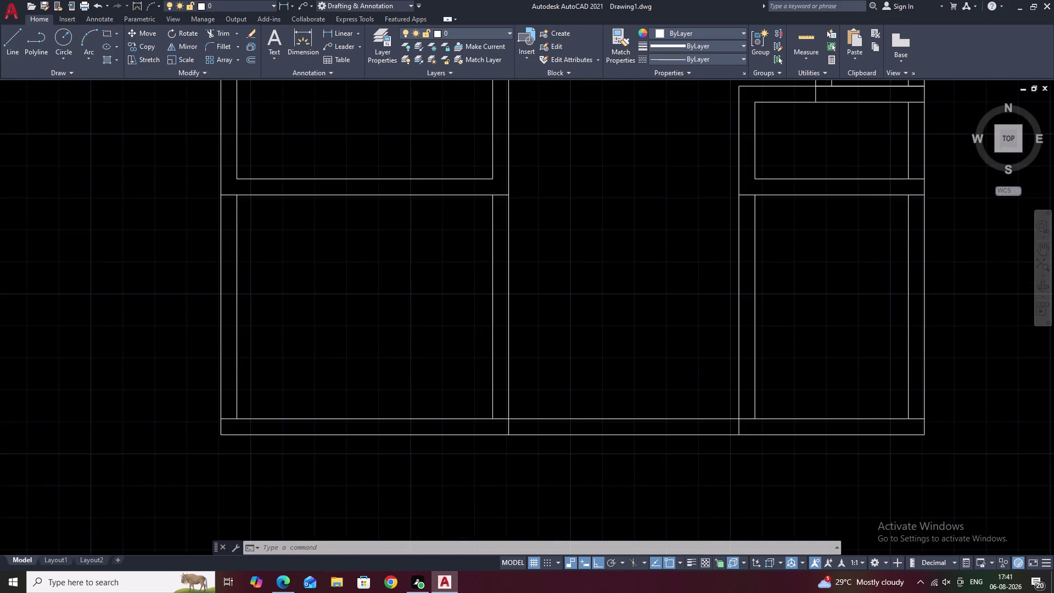
middle_drag(481, 425, 521, 380)
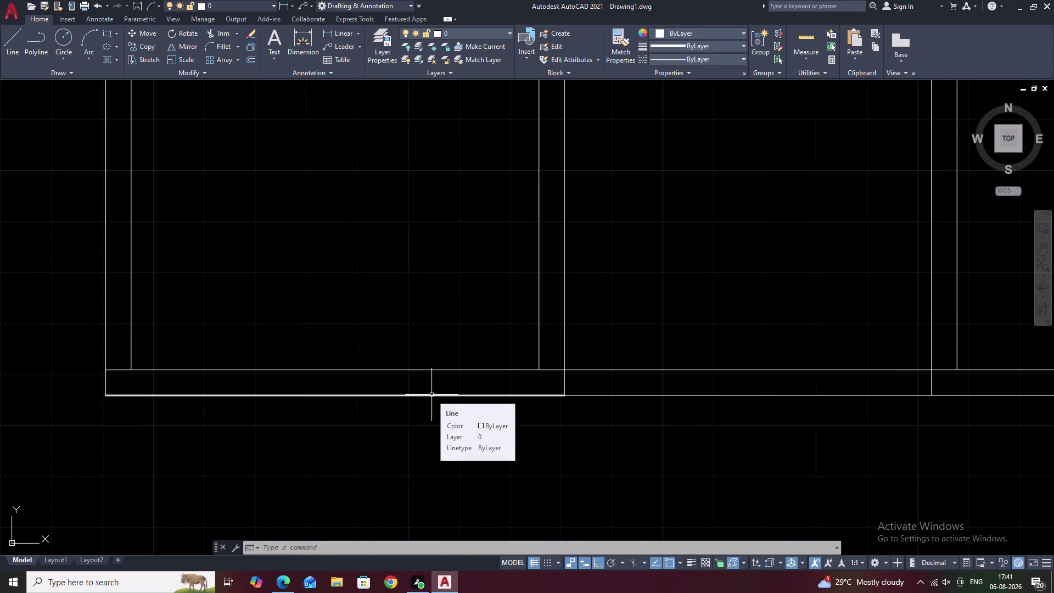
scroll(down, 3)
middle_drag(347, 382, 657, 393)
scroll(up, 3)
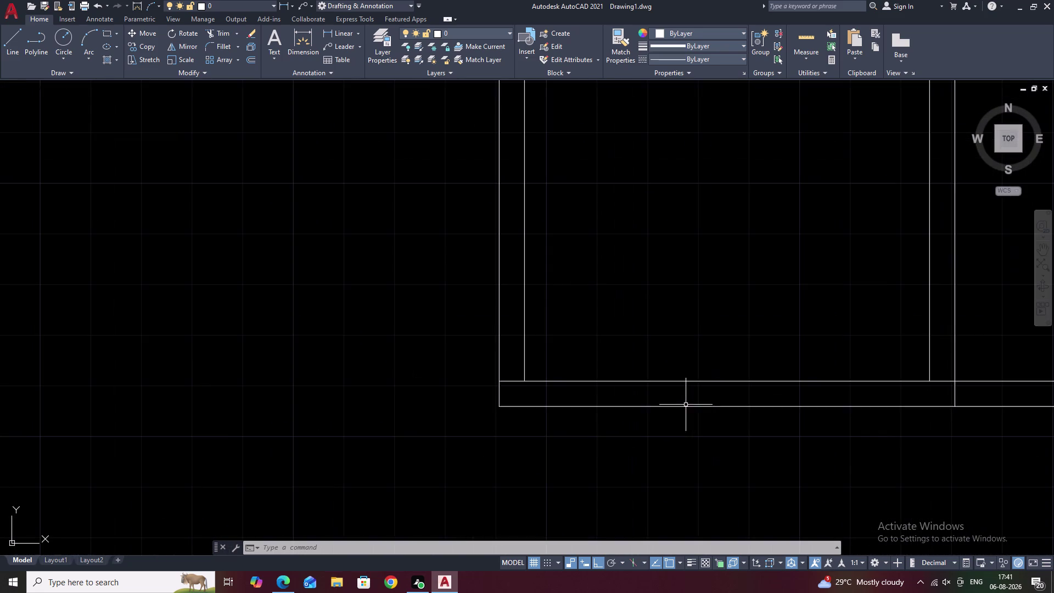
middle_drag(720, 406, 543, 389)
scroll(up, 3)
scroll(down, 3)
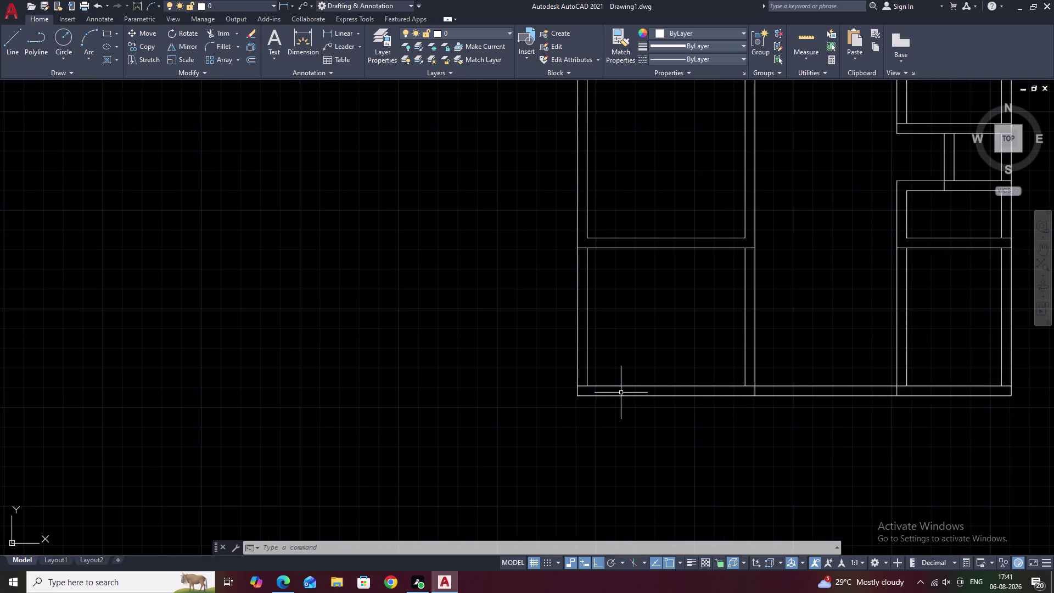
middle_drag(603, 391, 765, 398)
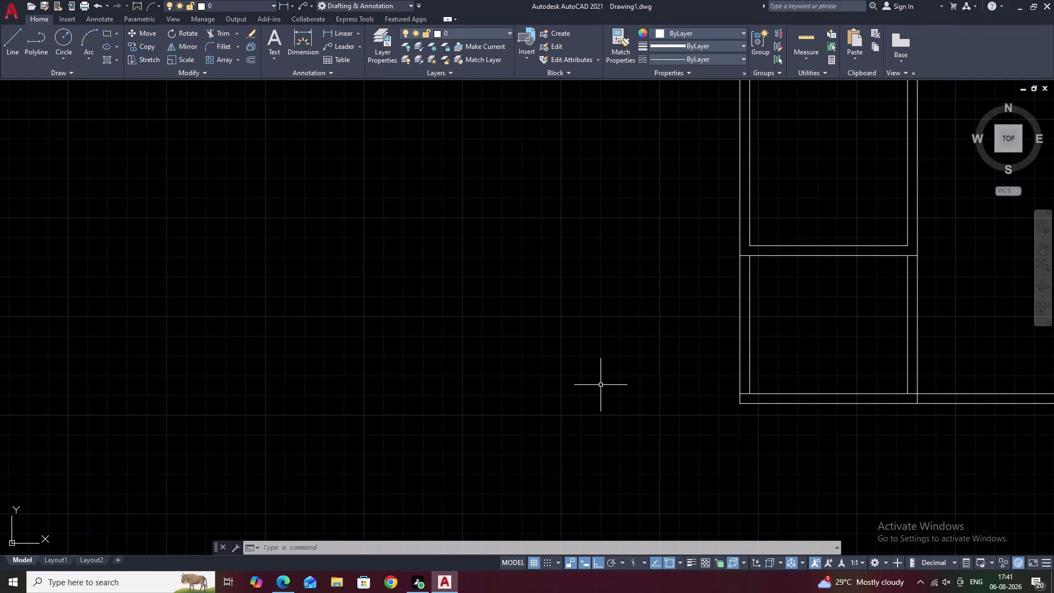
key(ctrl+2)
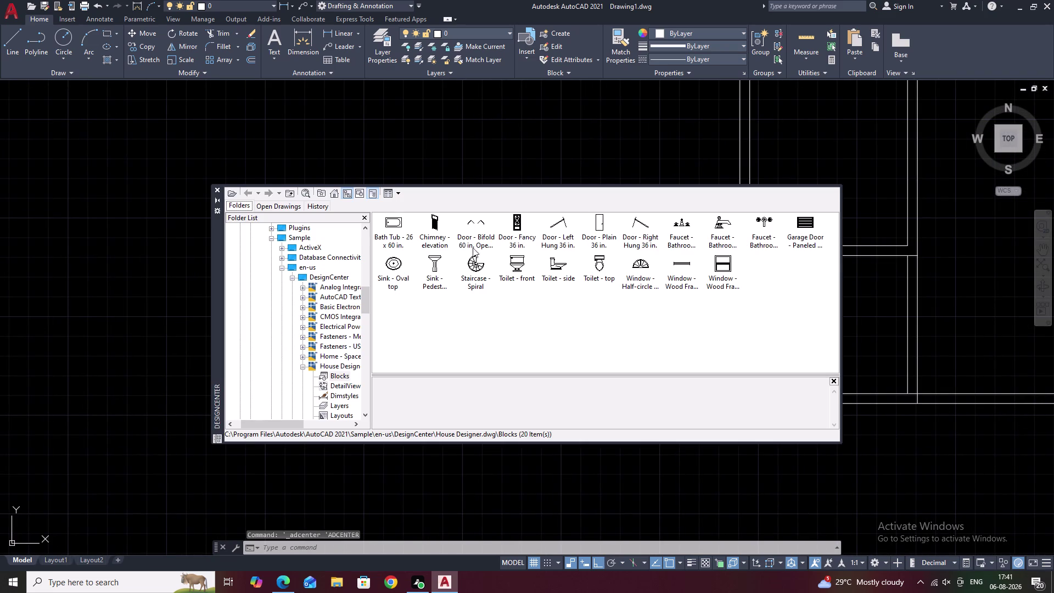
Insert the Door - Left Hung 36 in. block from House Designer.dwg left of the plan.
scroll(down, 3)
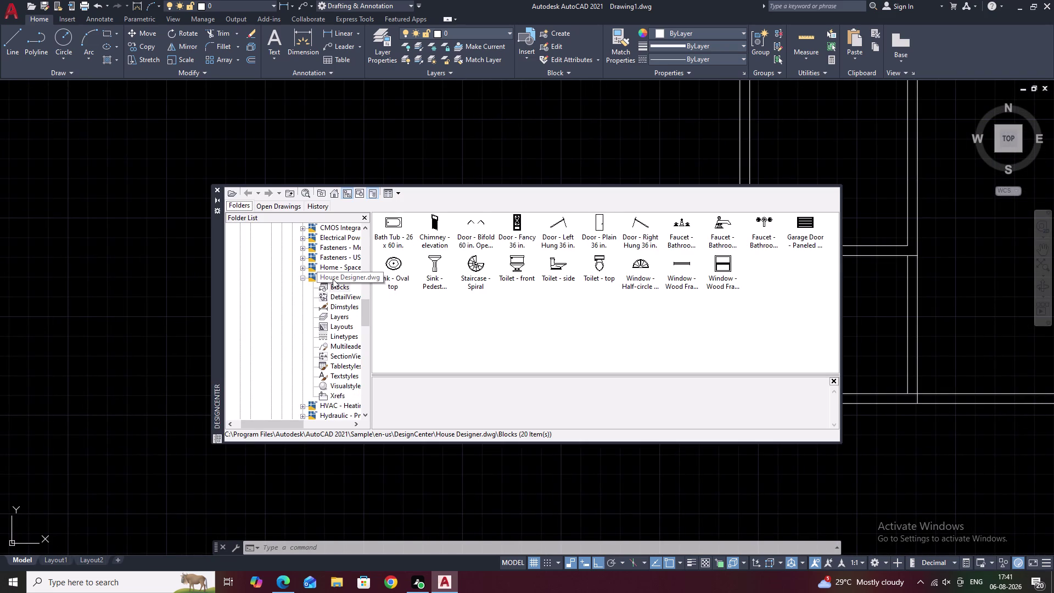
click(332, 279)
double_click(327, 289)
double_click(307, 288)
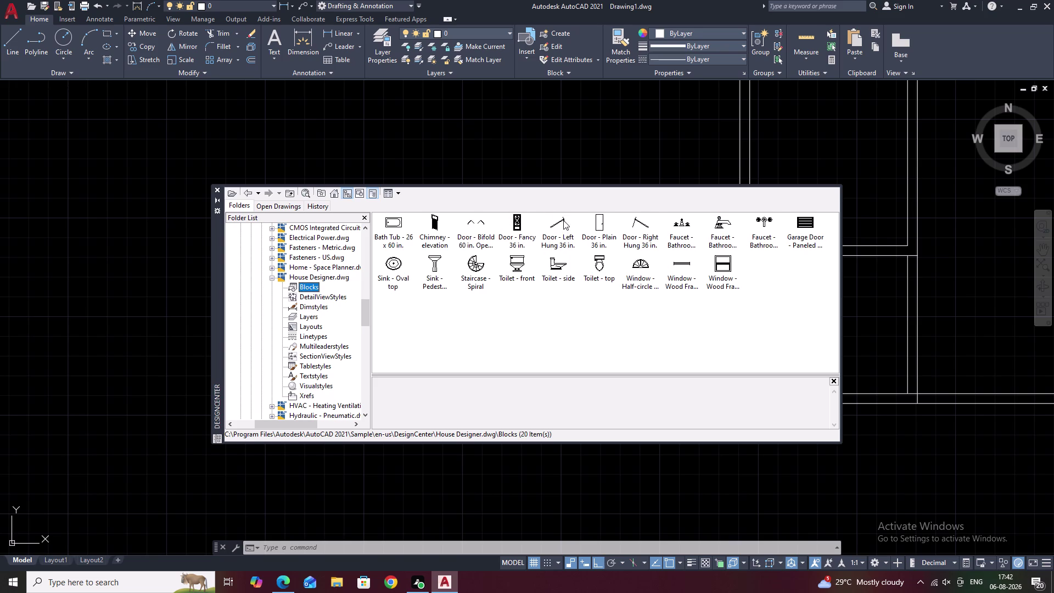
drag(563, 220, 150, 227)
key(Escape)
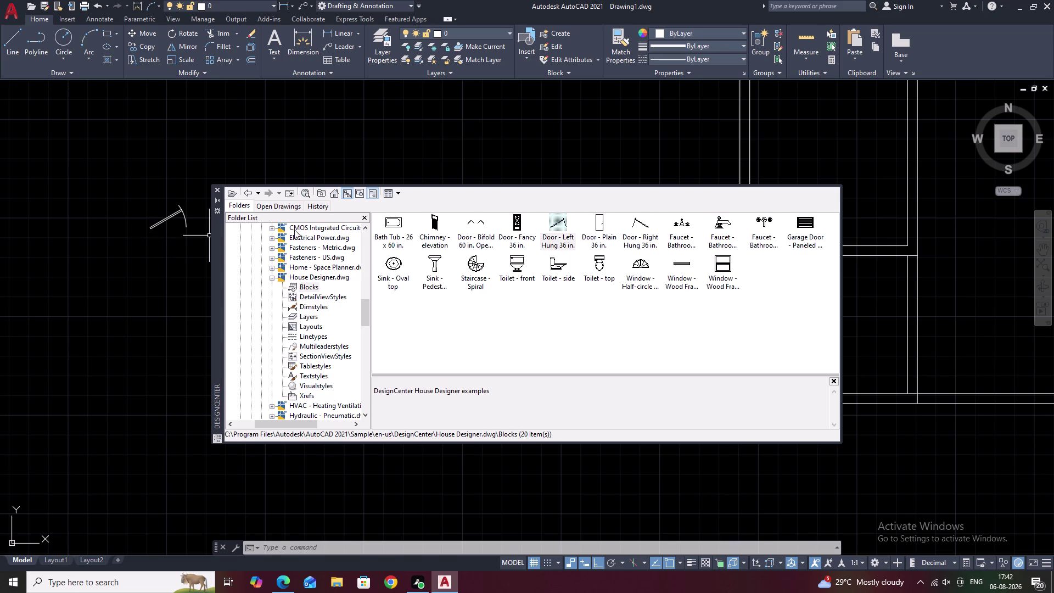
click(216, 188)
click(181, 212)
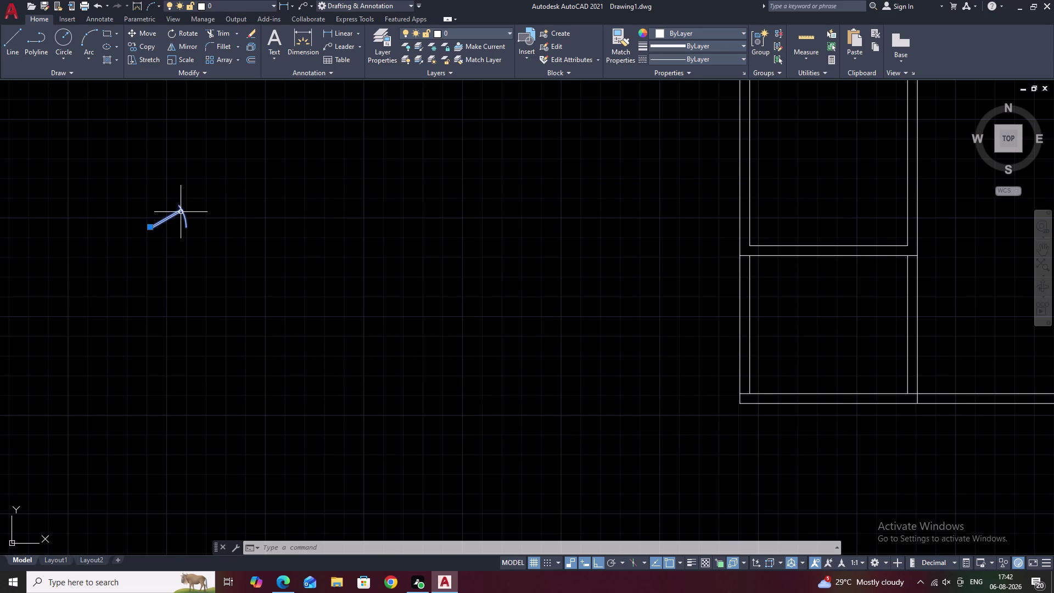
Close DesignCenter, erase the trial door, and bring up Tool Palettes.
key(Escape)
click(159, 220)
text(E)
key(space)
key(ctrl+3)
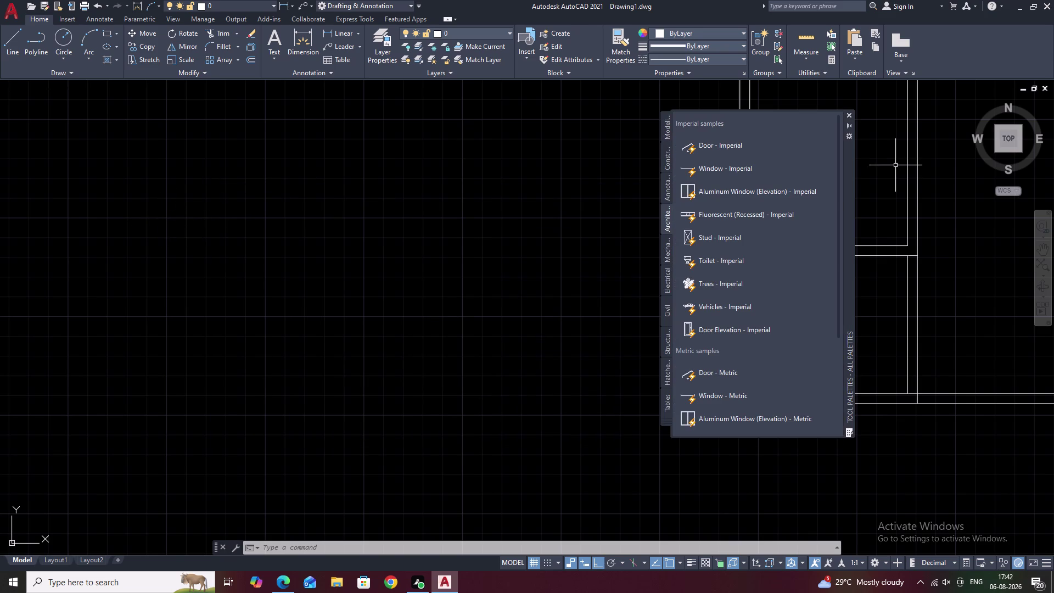
Place the Door - Imperial palette block beside the plan and set it to Open 90°.
drag(708, 374, 320, 332)
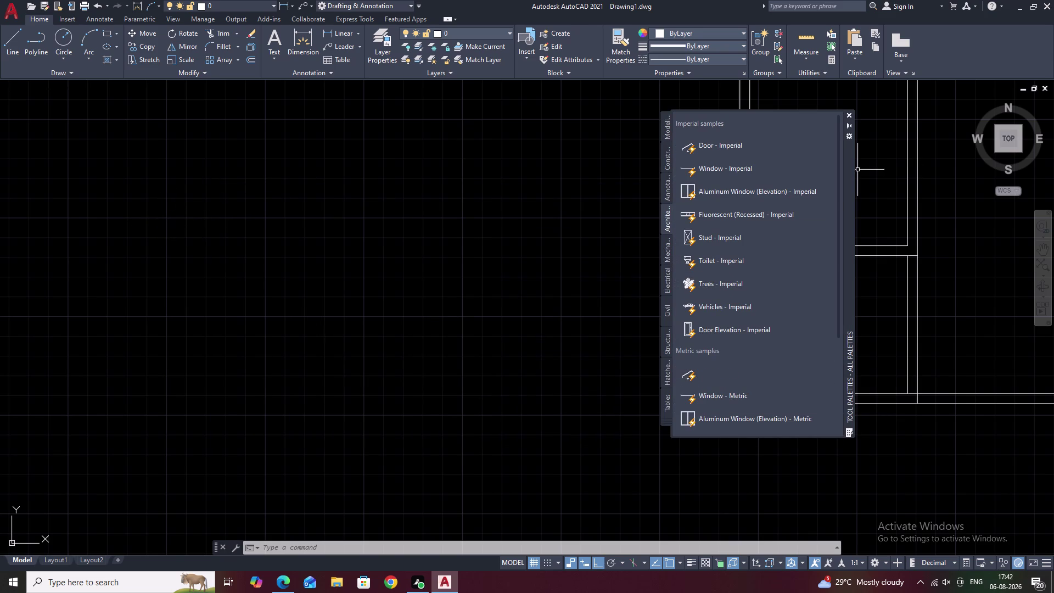
key(Escape)
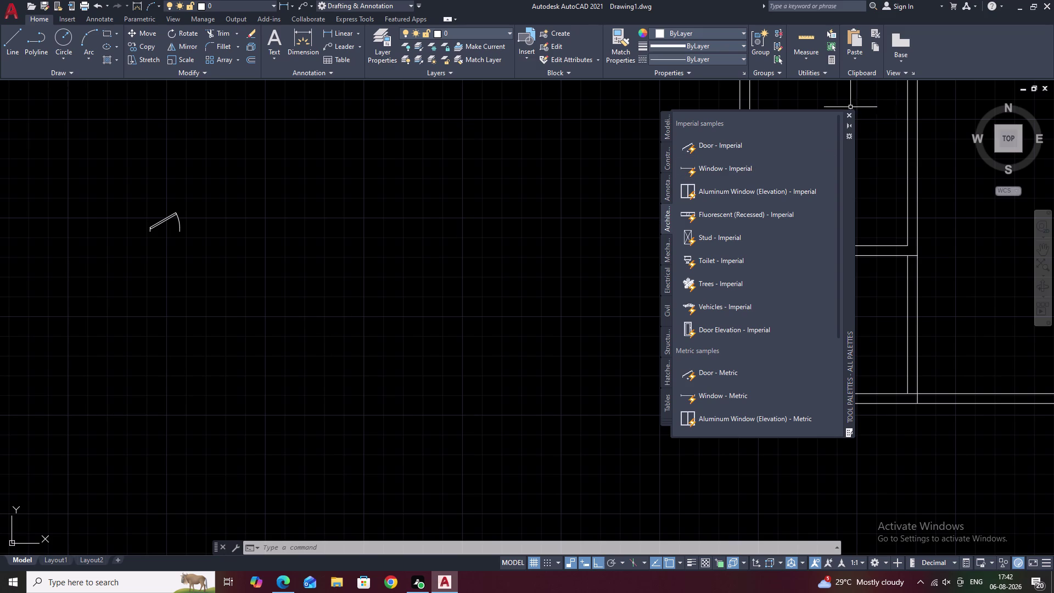
click(849, 115)
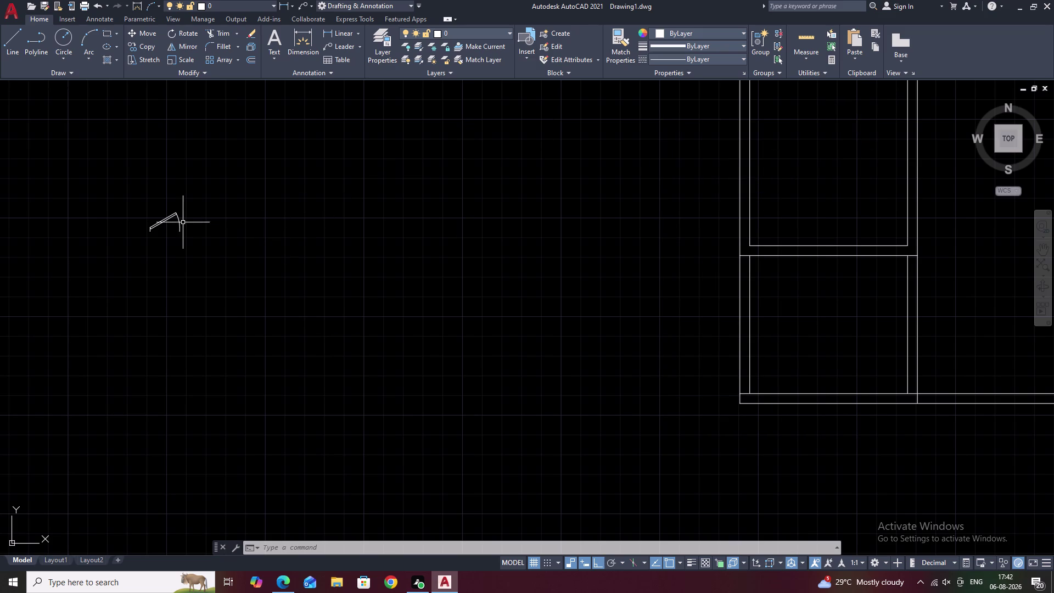
click(181, 224)
scroll(up, 3)
click(131, 197)
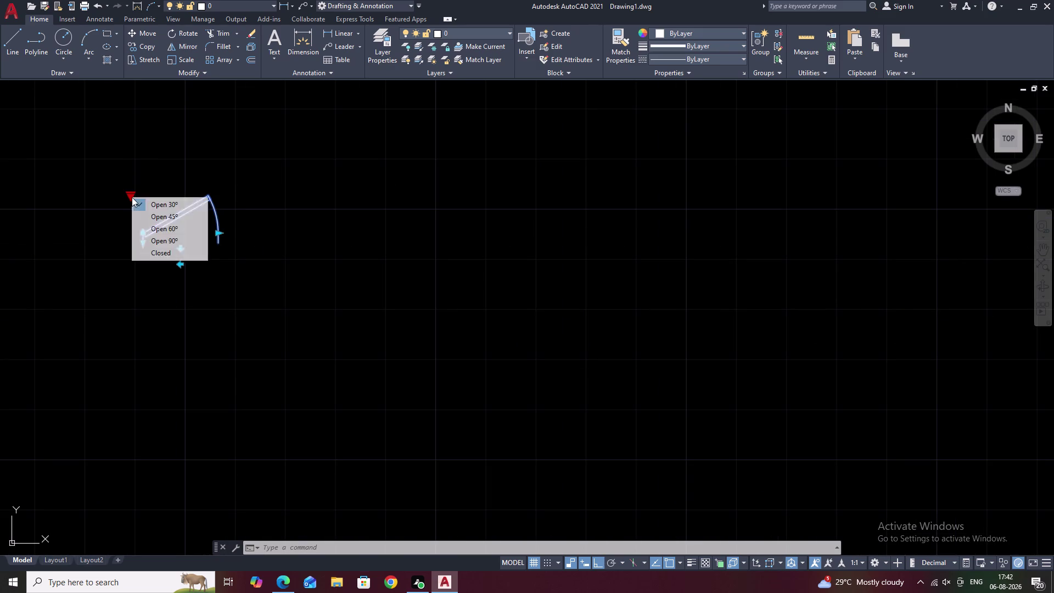
click(179, 238)
scroll(down, 3)
Zoom in and centre the view on the door symbol.
middle_drag(234, 237, 288, 242)
key(Escape)
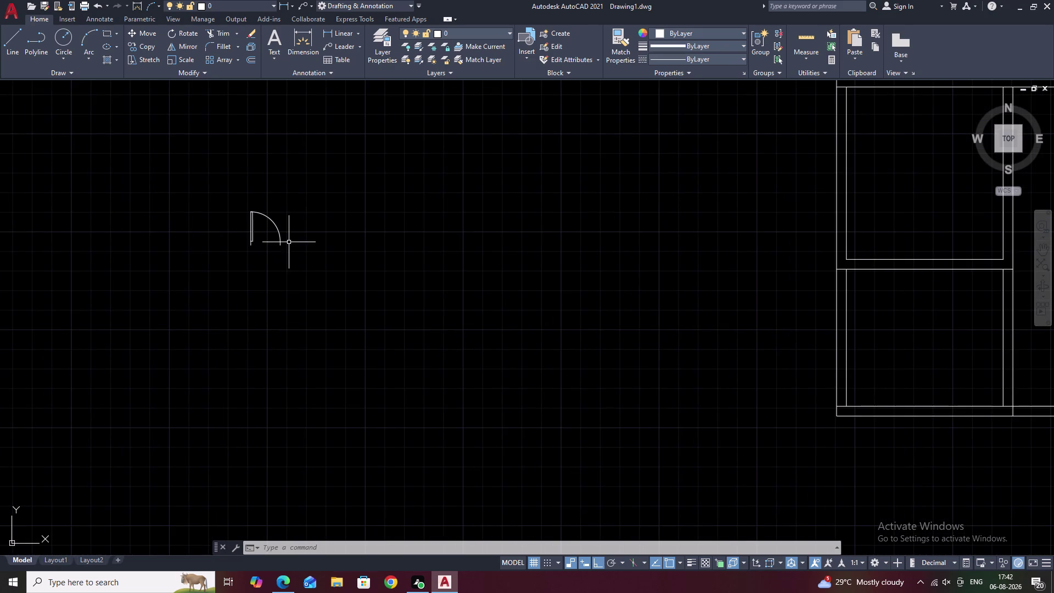
drag(296, 206, 317, 289)
scroll(up, 3)
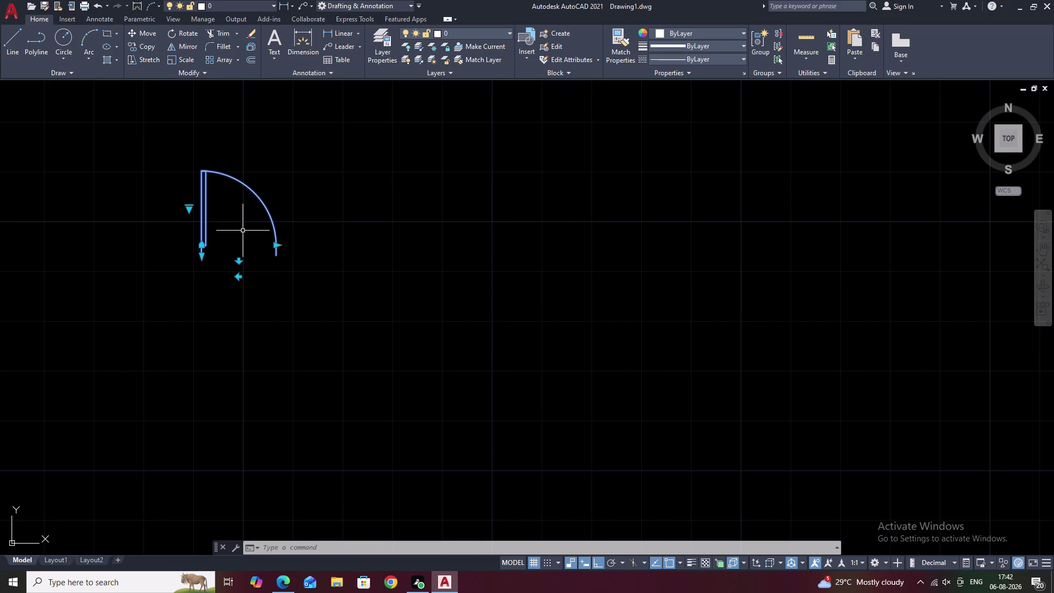
middle_drag(242, 230, 586, 300)
scroll(up, 3)
key(Escape)
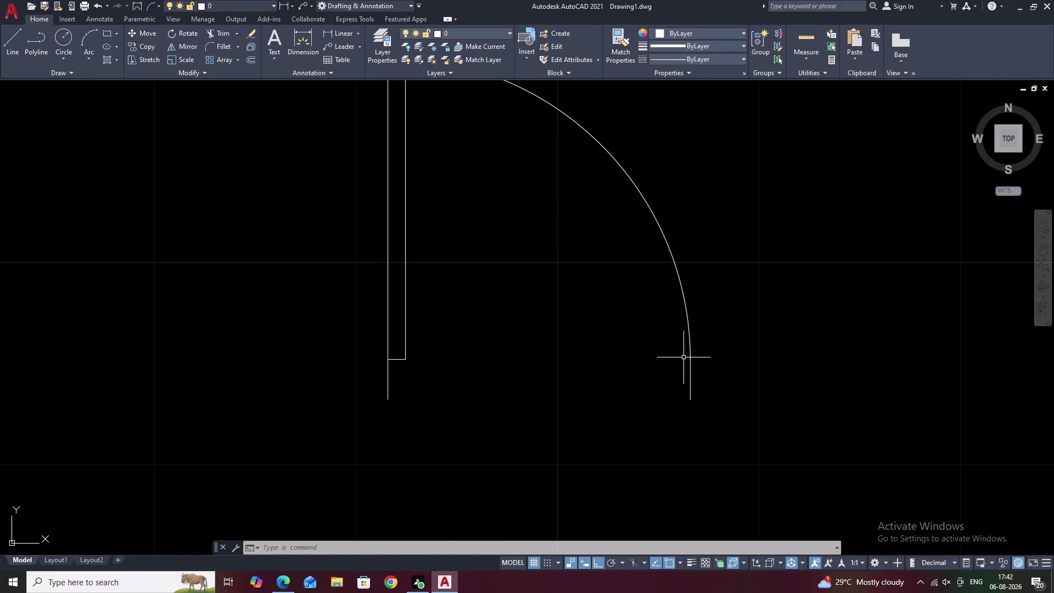
click(692, 352)
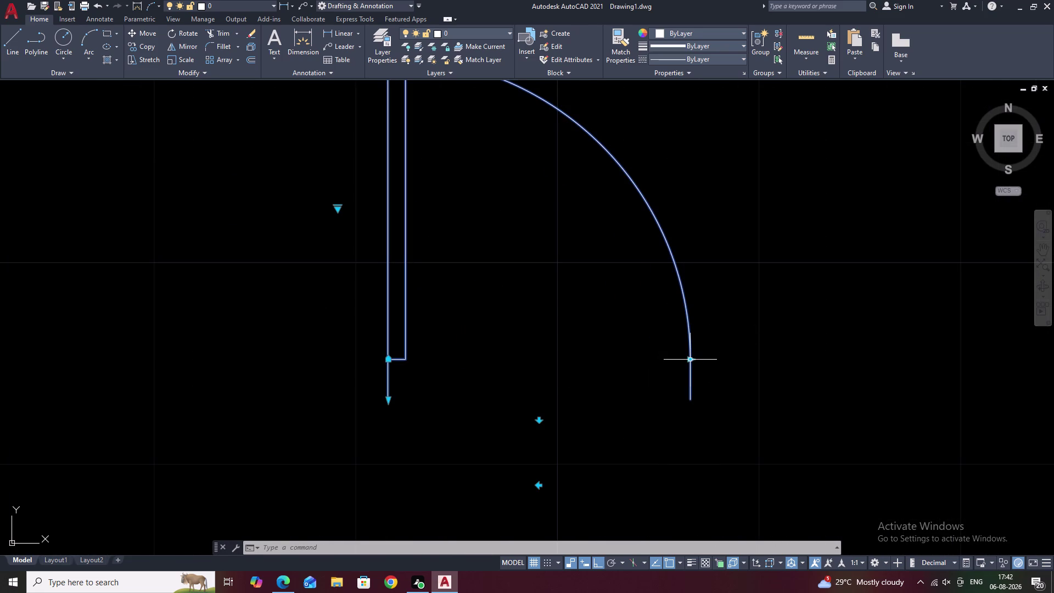
key(Escape)
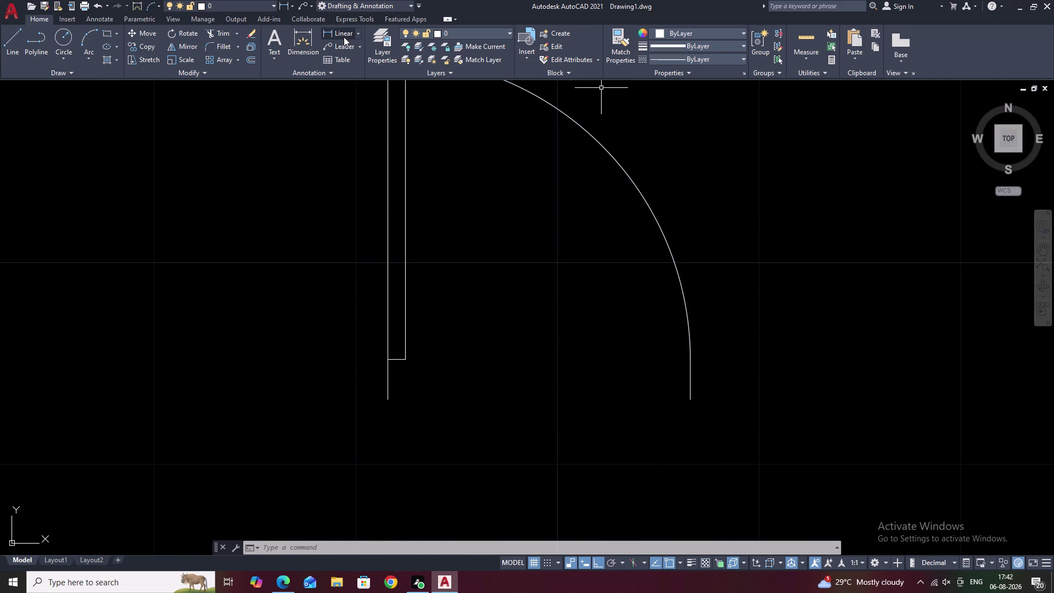
click(339, 35)
click(387, 401)
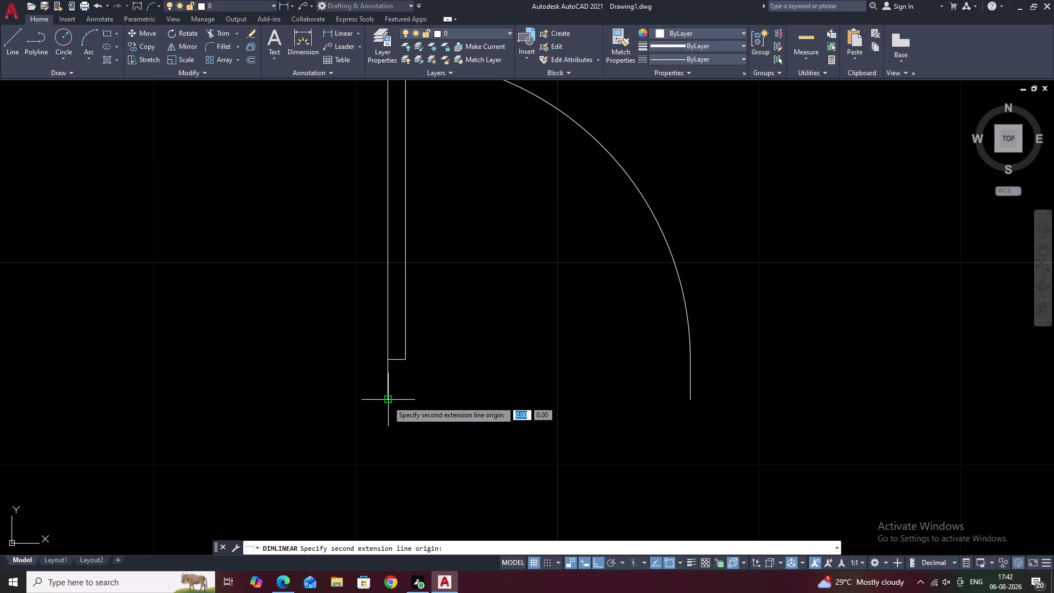
click(692, 398)
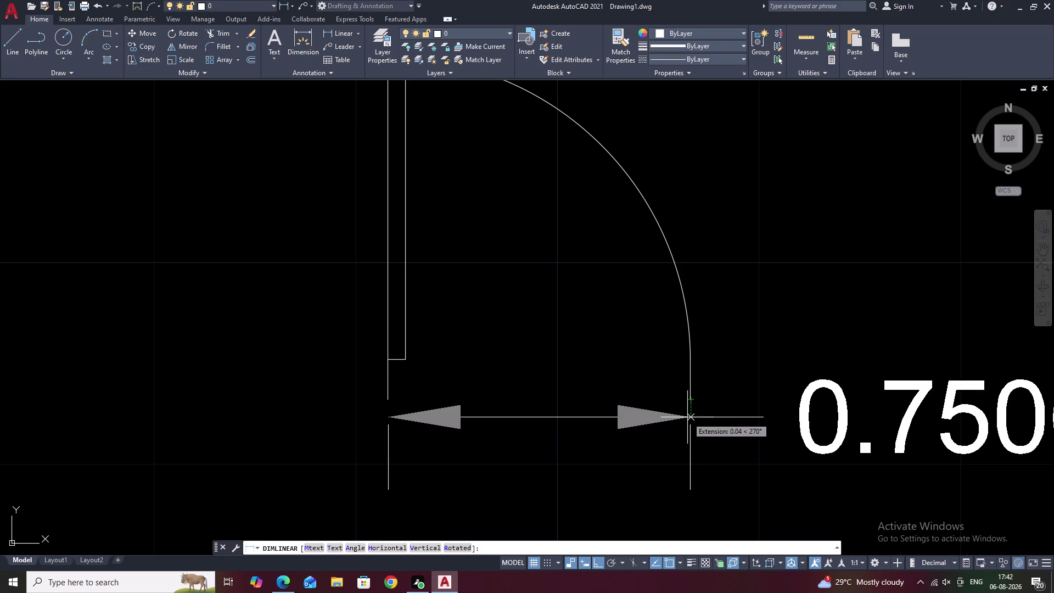
scroll(down, 3)
key(Escape)
click(688, 402)
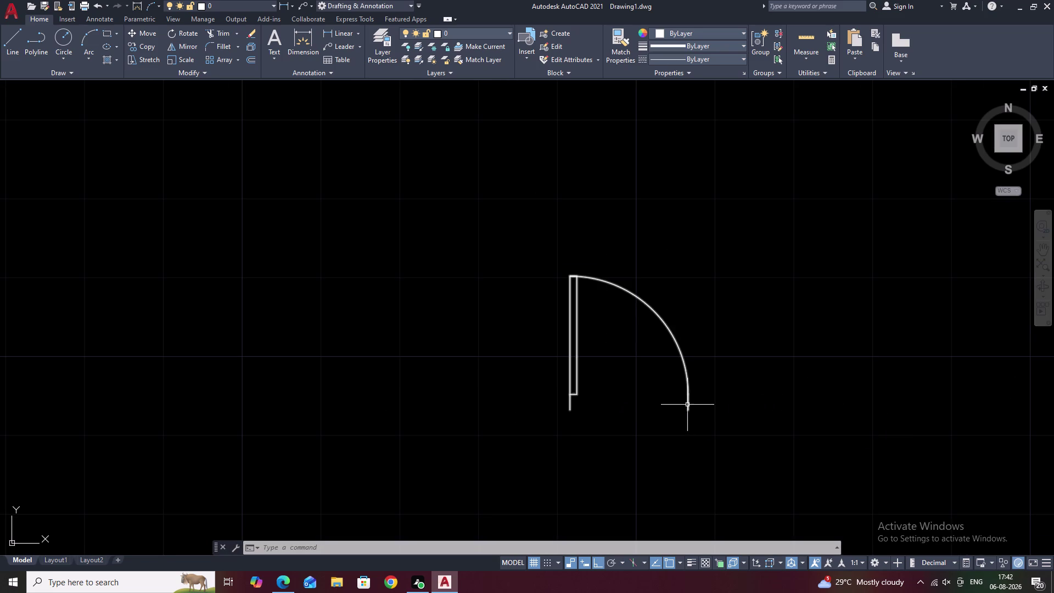
click(688, 394)
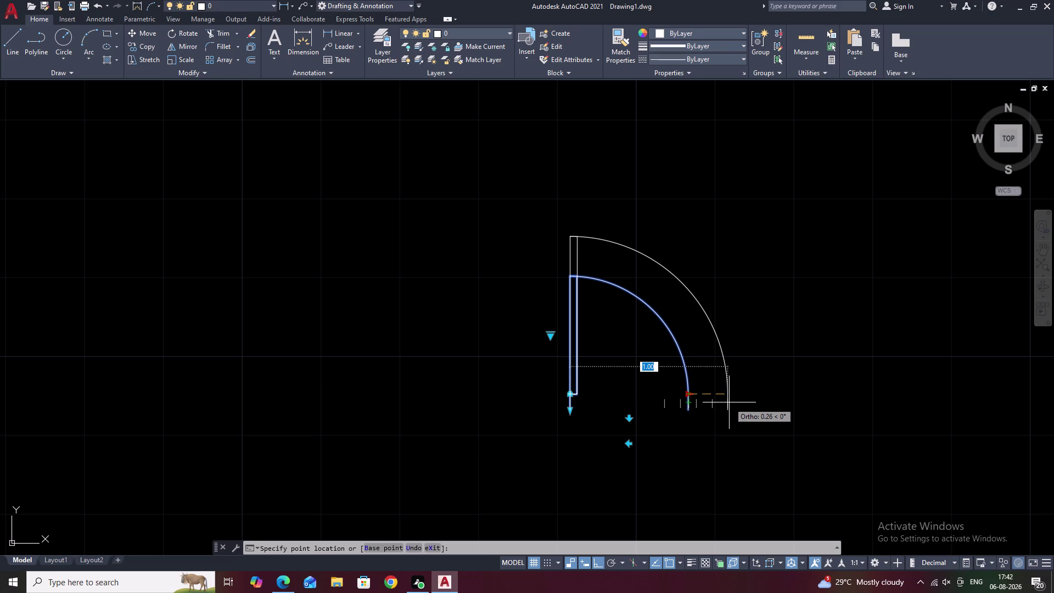
Widen the palette door symbol with its grip and select the resized door.
click(729, 403)
key(Escape)
drag(758, 236, 603, 234)
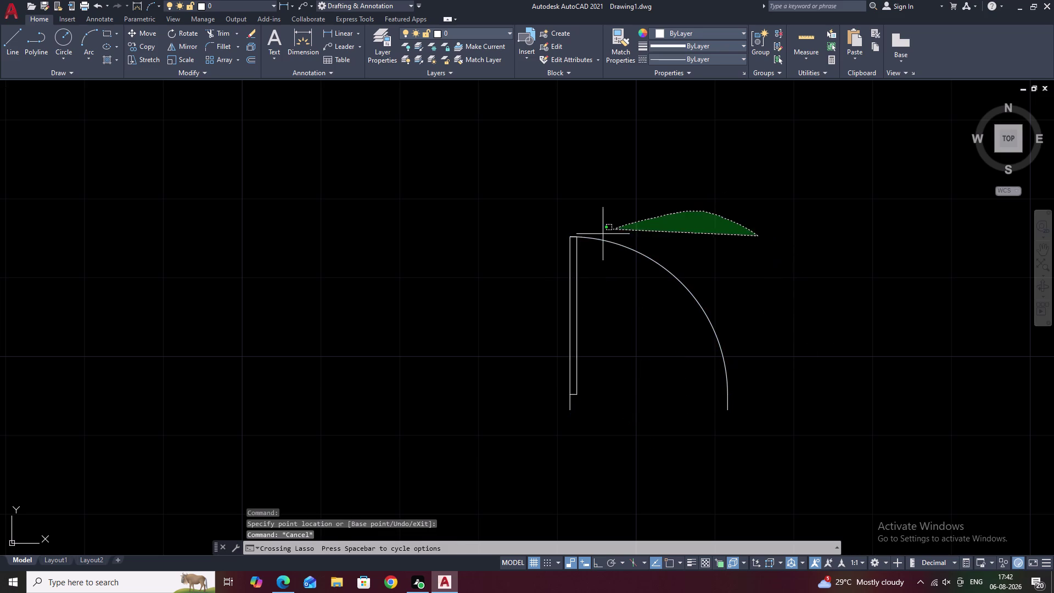
drag(603, 234, 693, 471)
Copy the door from its hinge corner toward the plan, then cancel and reselect it.
text(C)
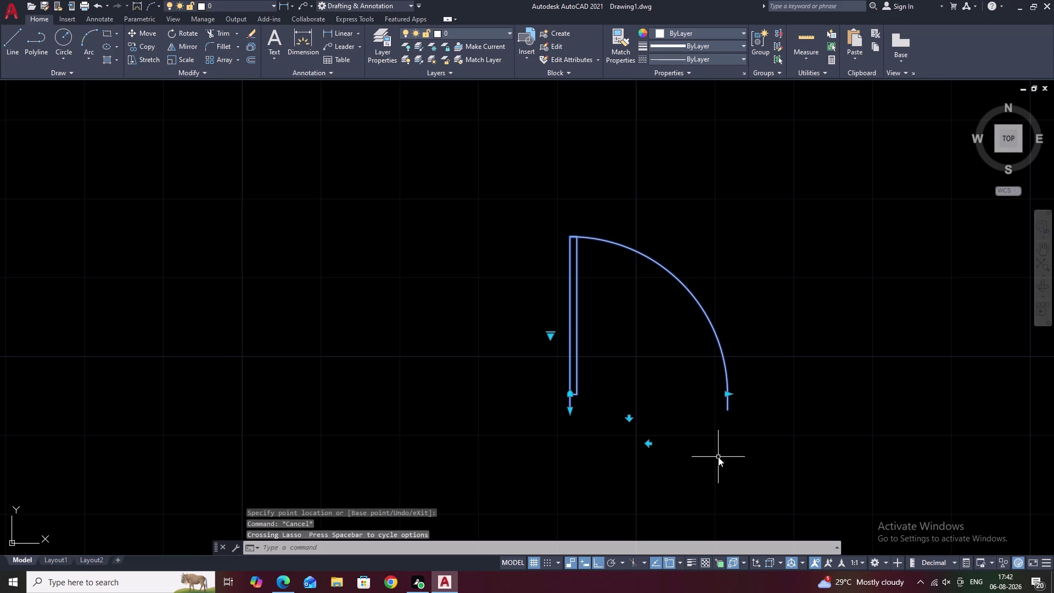
text(O)
key(space)
click(572, 409)
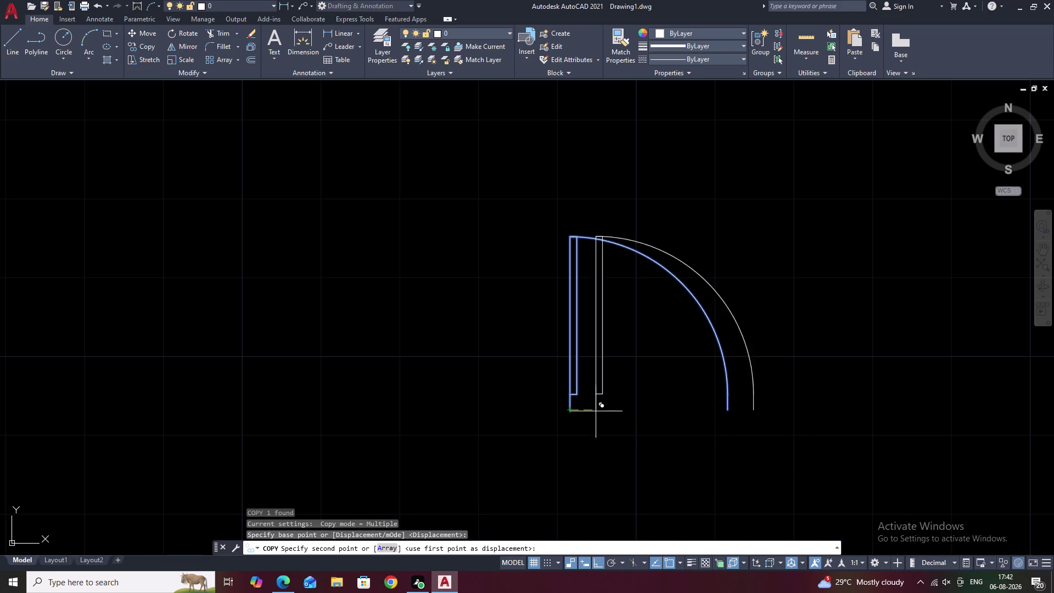
scroll(down, 3)
middle_drag(821, 420, 410, 359)
scroll(down, 3)
middle_drag(607, 388, 553, 334)
scroll(up, 3)
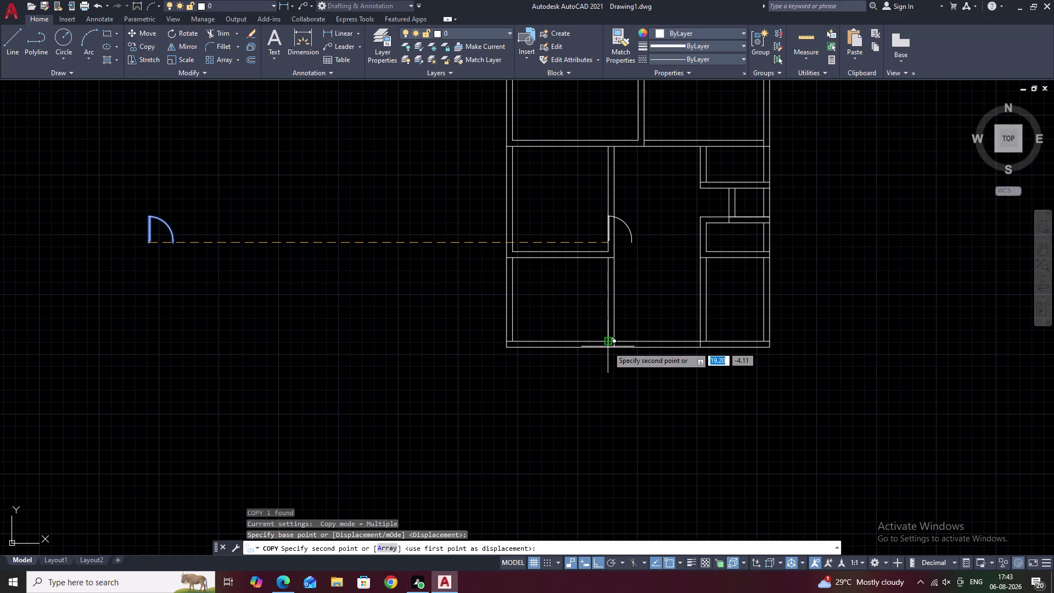
key(Escape)
drag(185, 207, 154, 202)
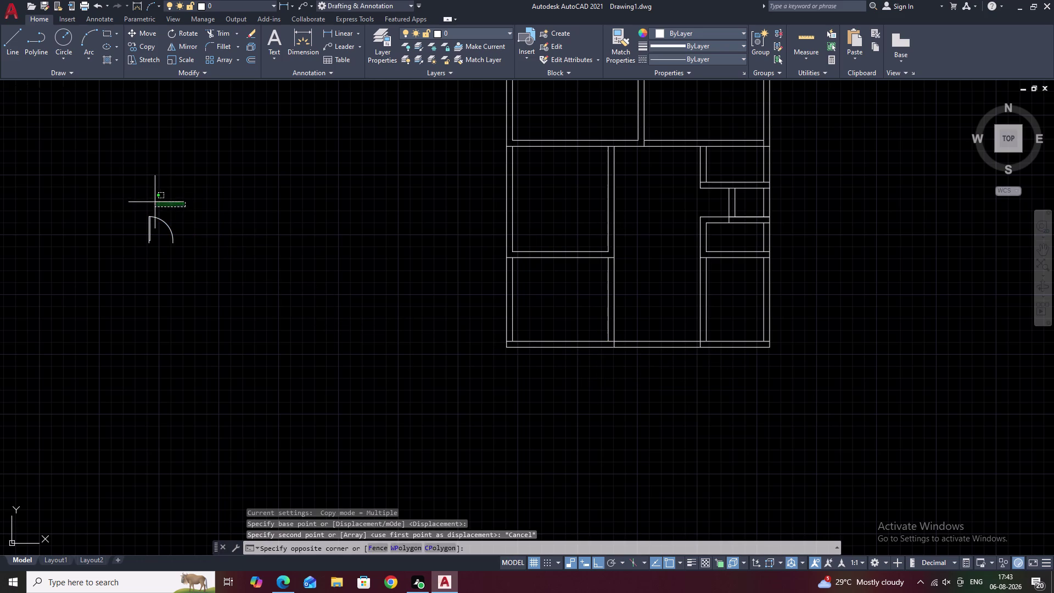
drag(154, 202, 215, 286)
Mirror the door across a vertical line to its right, keeping the original.
text(MI)
key(space)
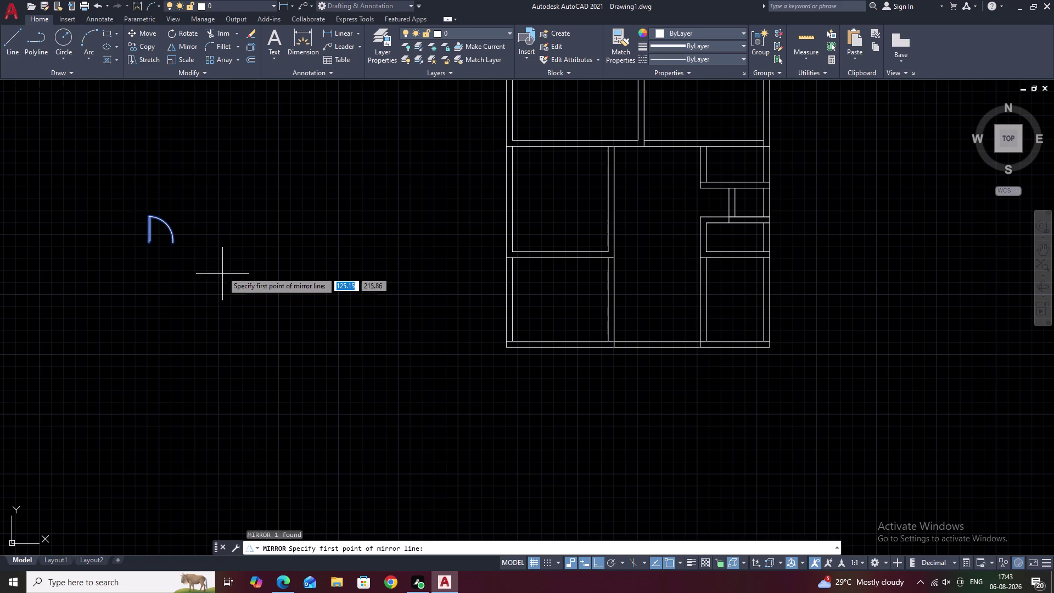
click(221, 240)
click(230, 221)
key(Escape)
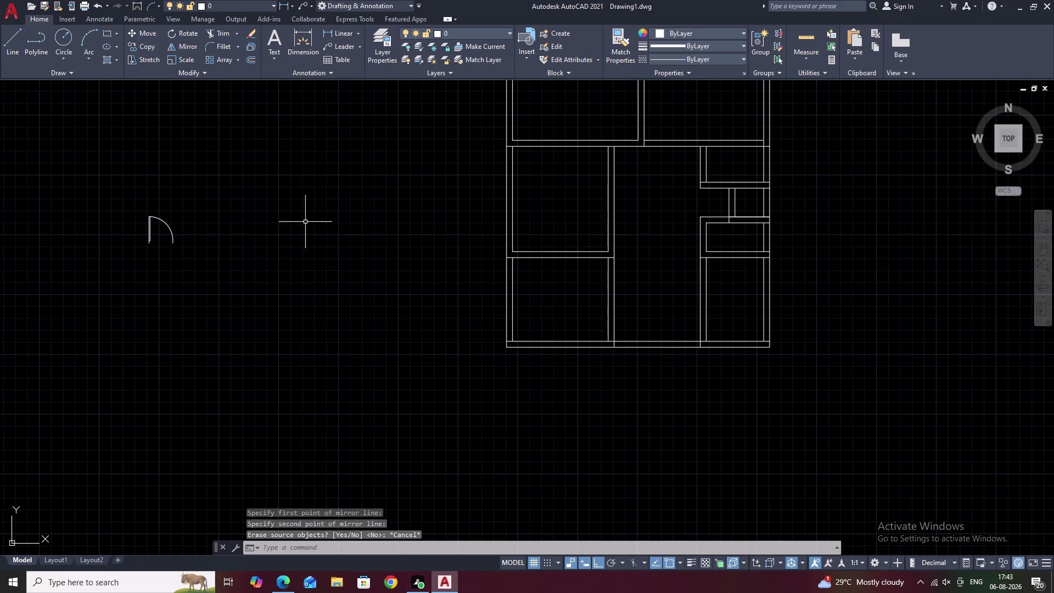
drag(177, 202, 194, 283)
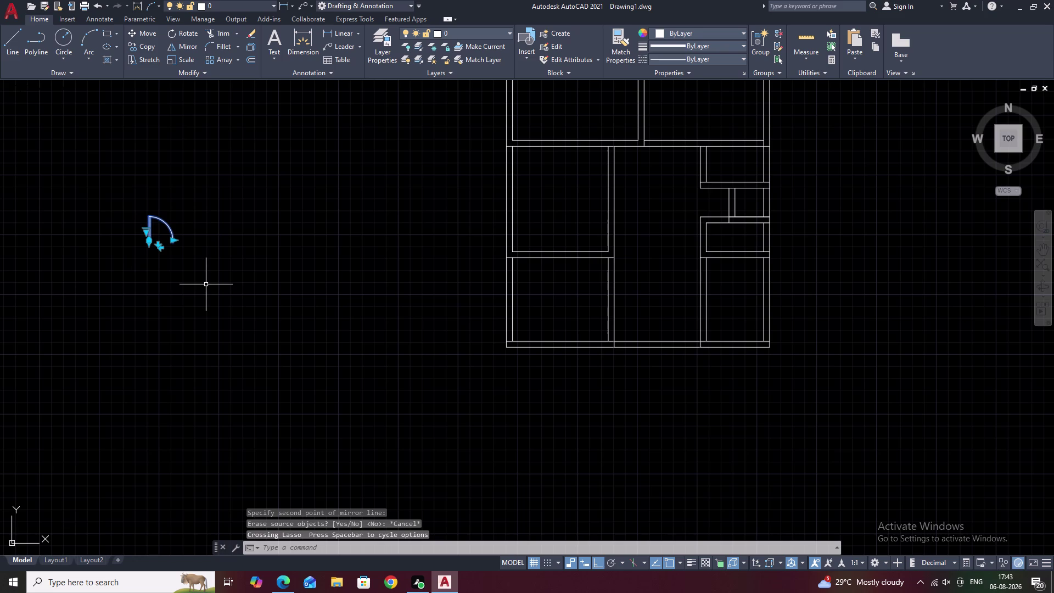
text(MI)
key(space)
click(248, 240)
click(236, 221)
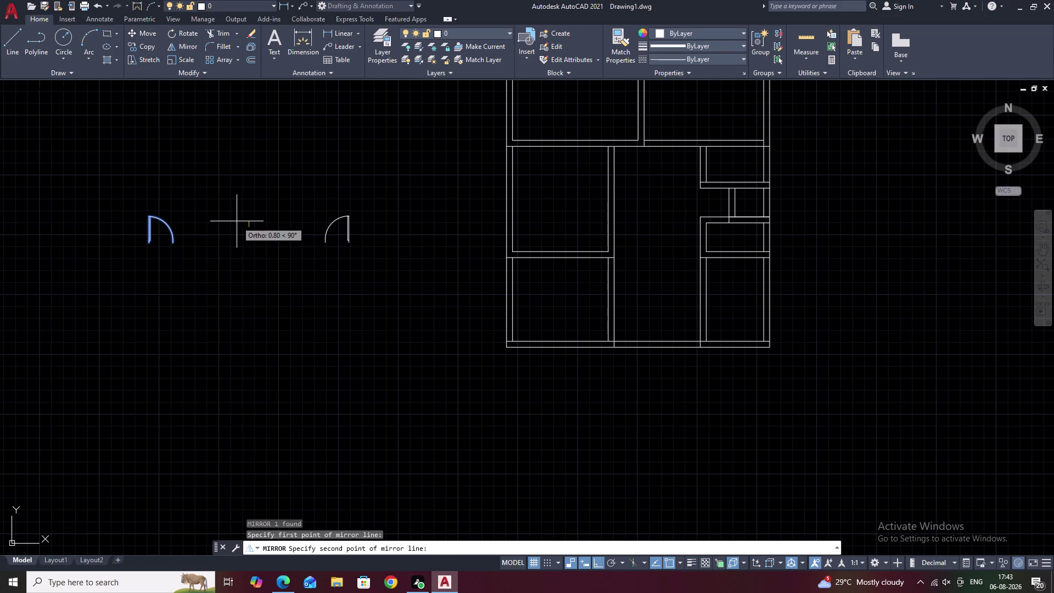
drag(258, 258, 236, 222)
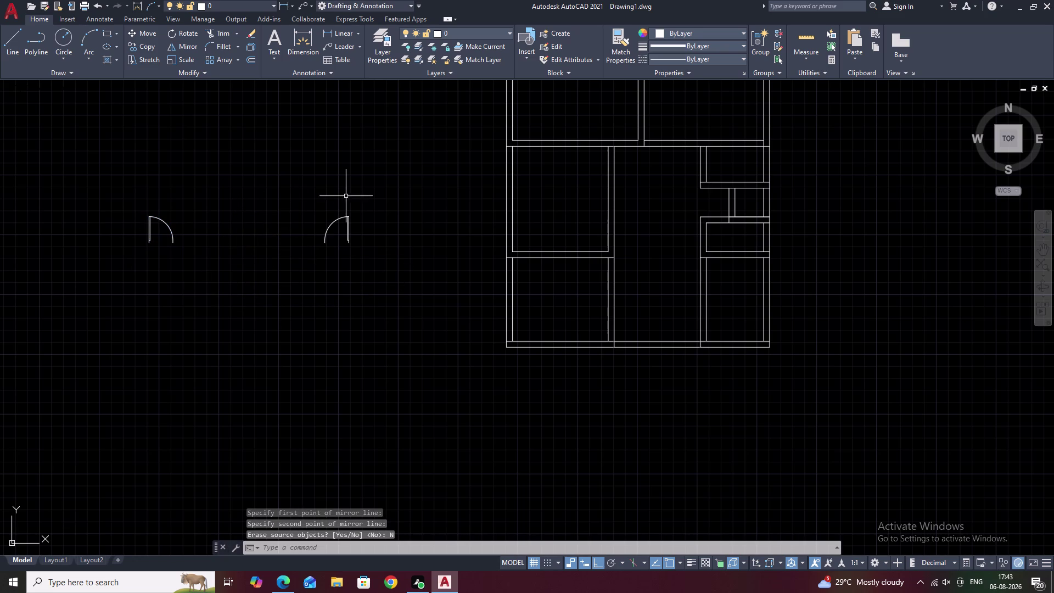
Copy the mirrored door from its hinge corner into the plan's bottom wall.
drag(346, 196, 383, 276)
text(CO)
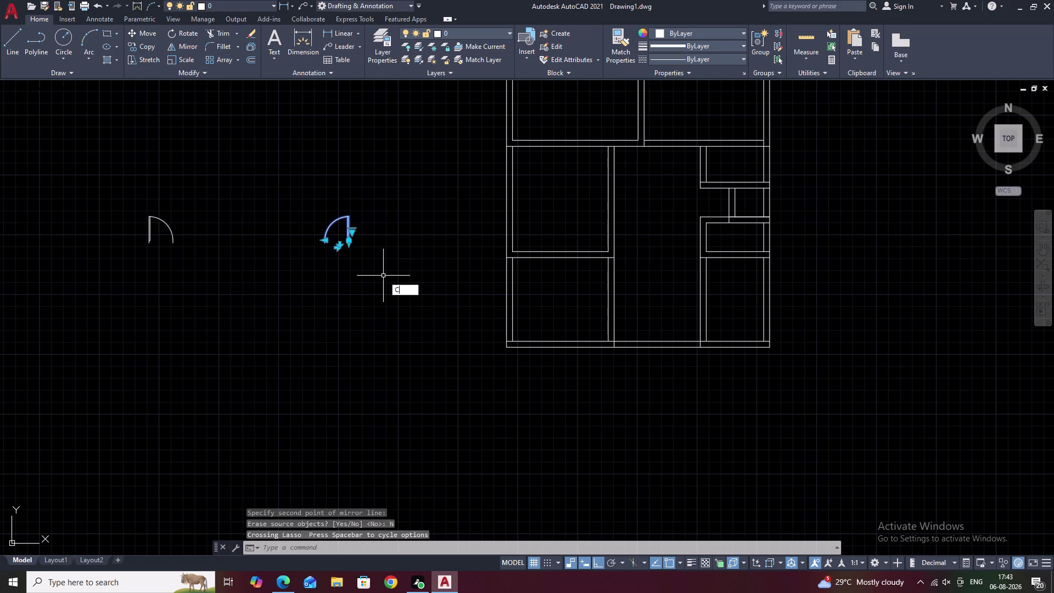
key(space)
scroll(up, 3)
click(382, 222)
scroll(down, 3)
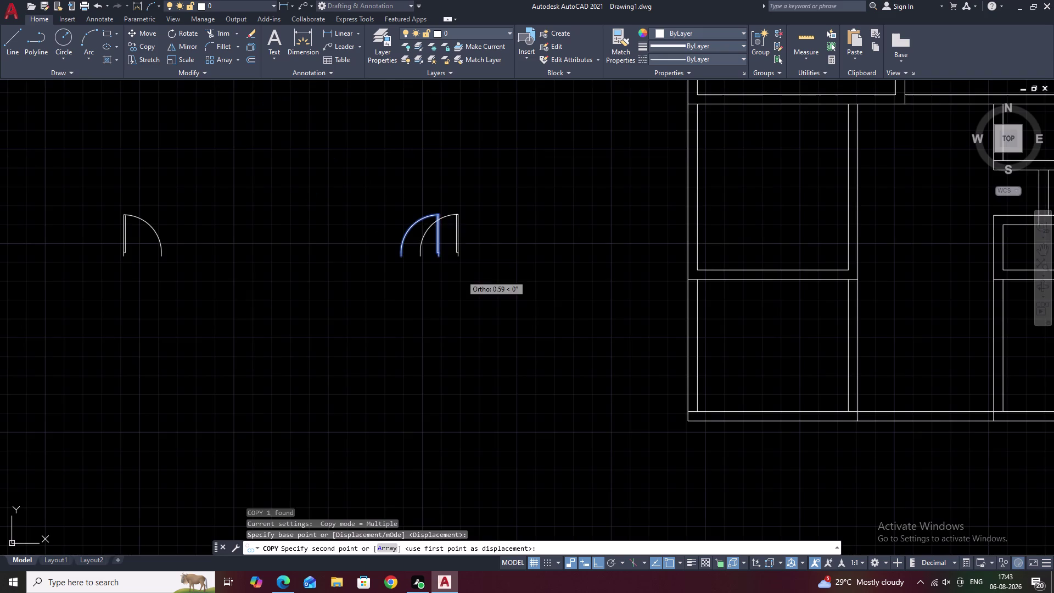
scroll(down, 3)
middle_drag(520, 301, 467, 226)
scroll(up, 3)
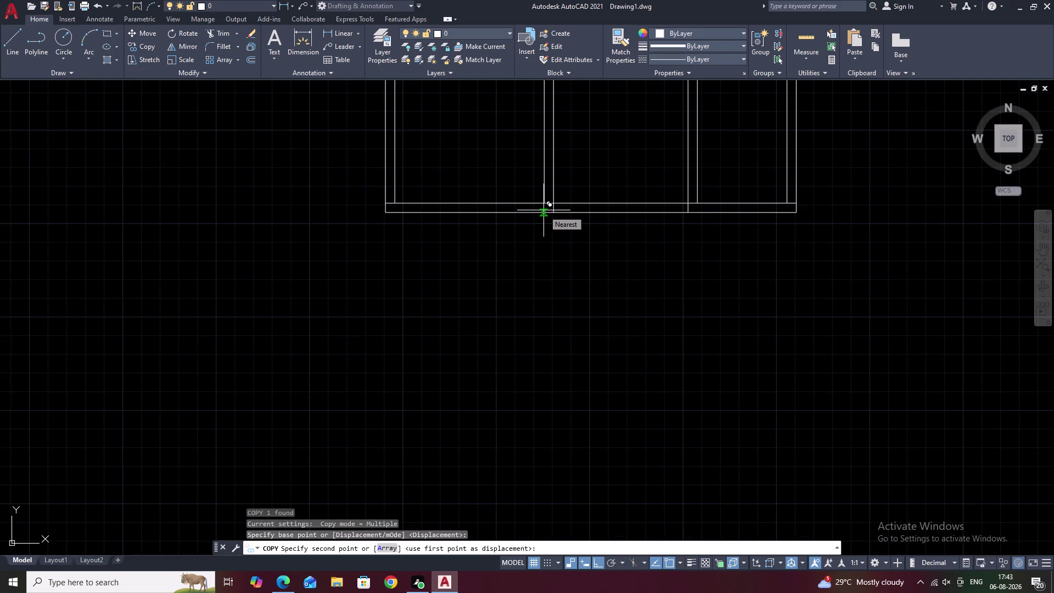
click(544, 211)
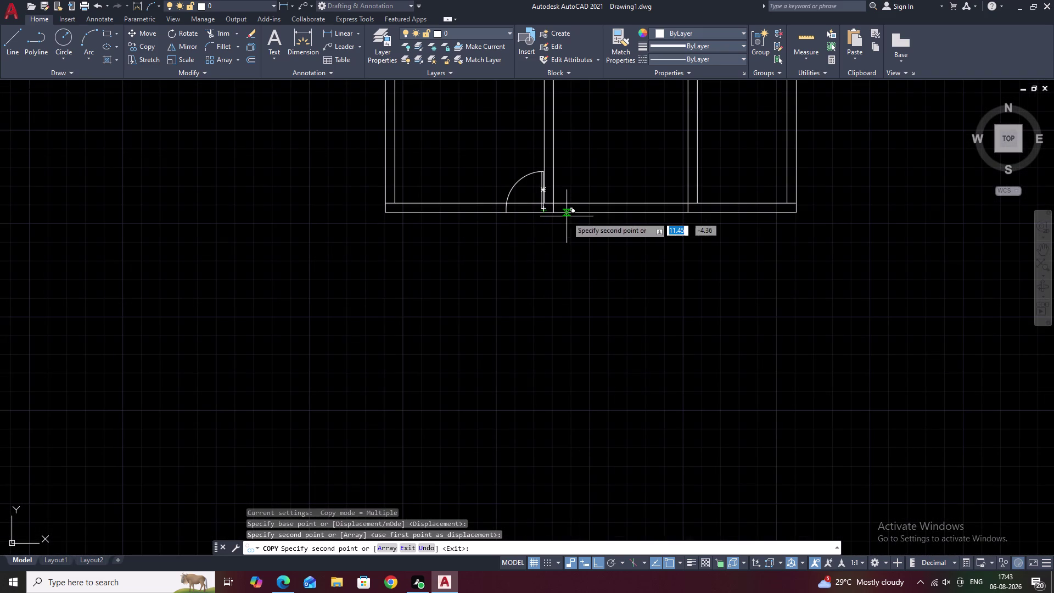
scroll(down, 3)
key(Escape)
Select the original door and begin copying it with CO.
drag(297, 126, 257, 181)
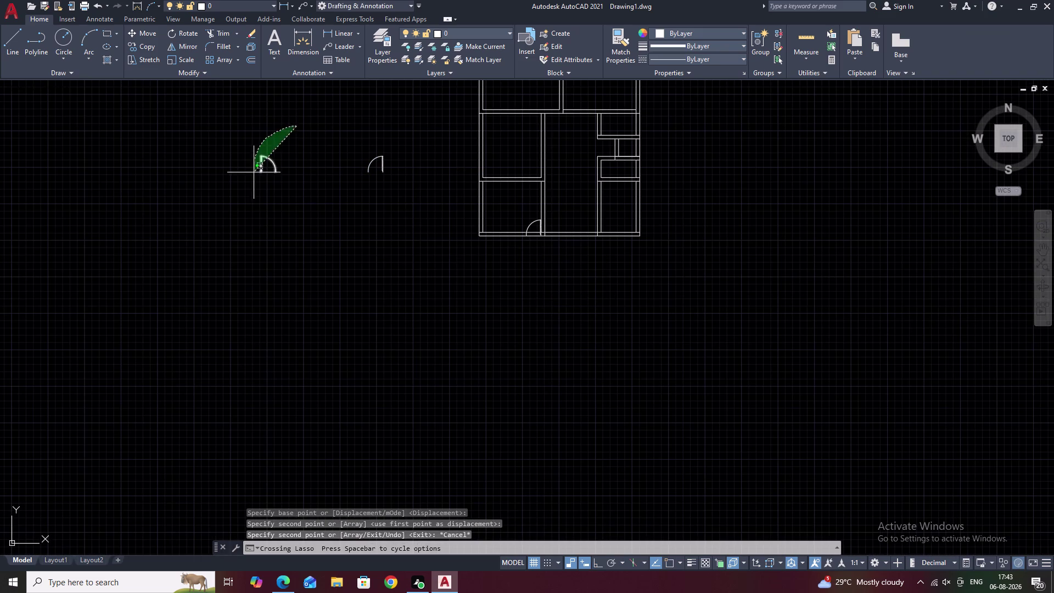
drag(256, 181, 293, 202)
text(CO)
key(space)
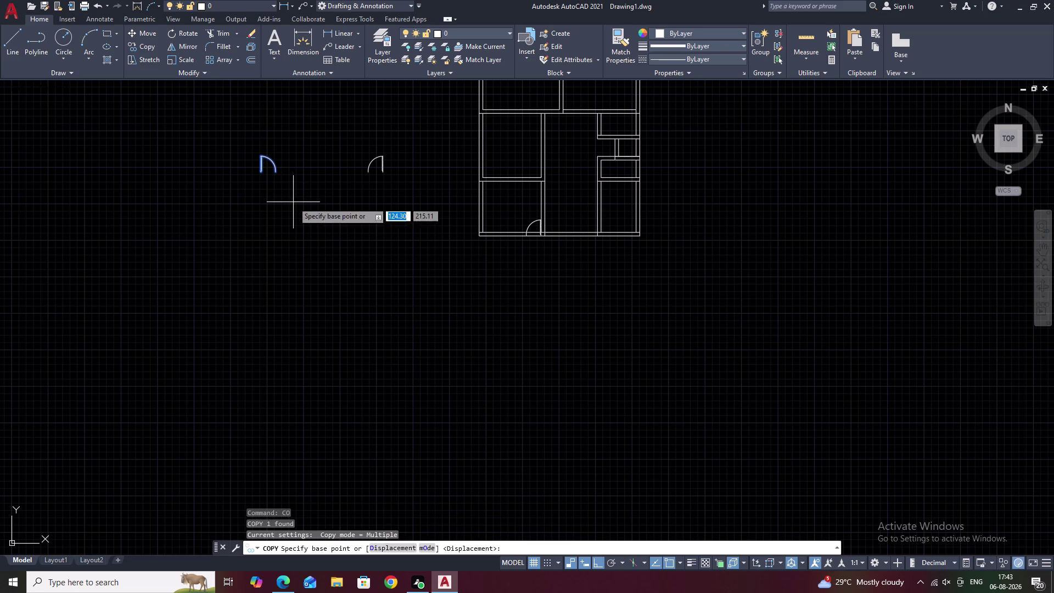
scroll(up, 3)
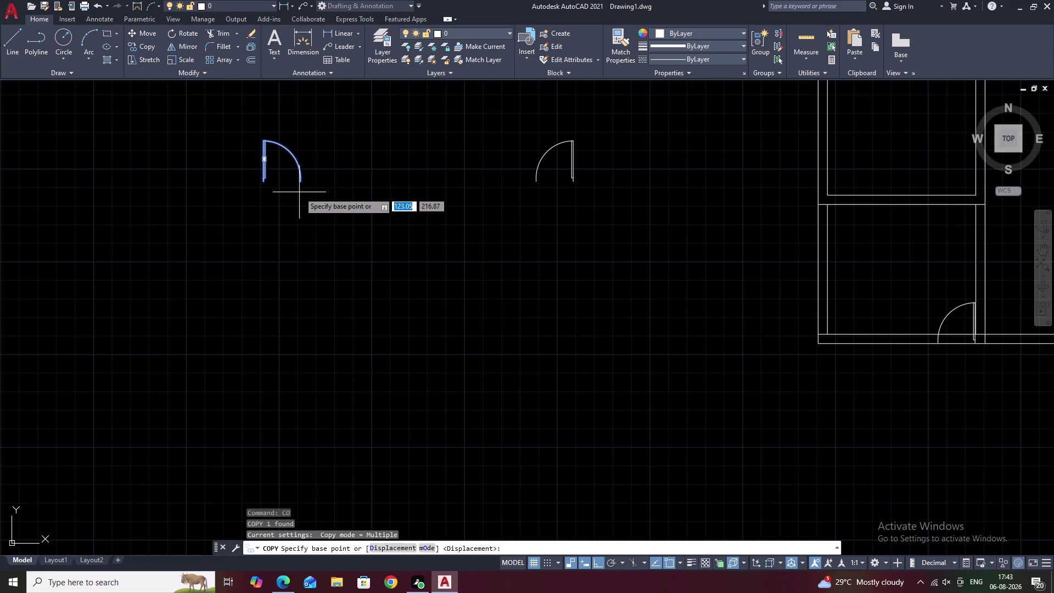
Place a door copy from its hinge corner beside the first door in the bottom wall.
scroll(up, 3)
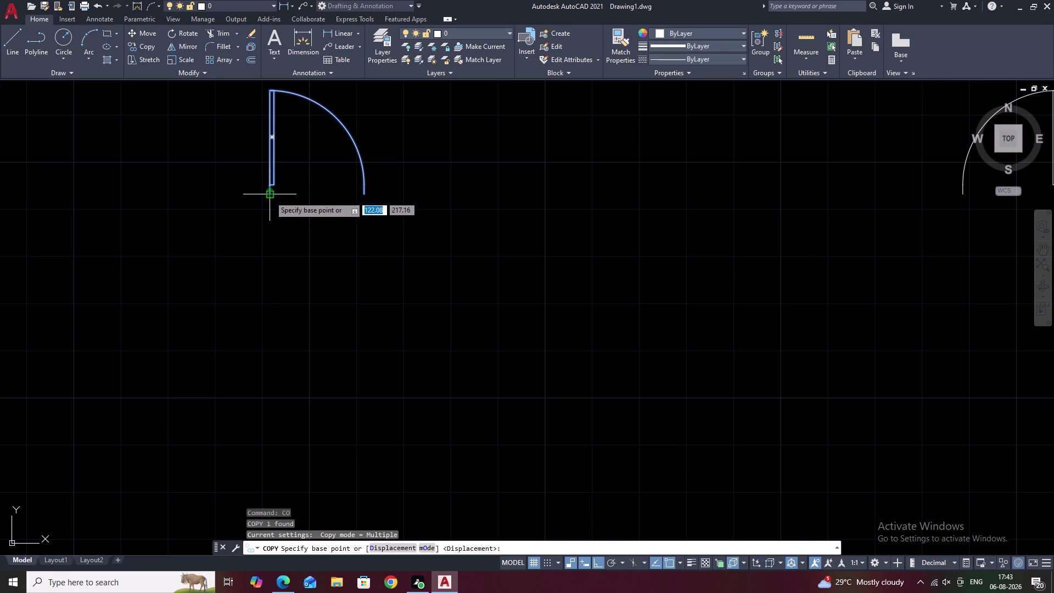
click(270, 191)
scroll(down, 3)
middle_drag(453, 221, 0, 183)
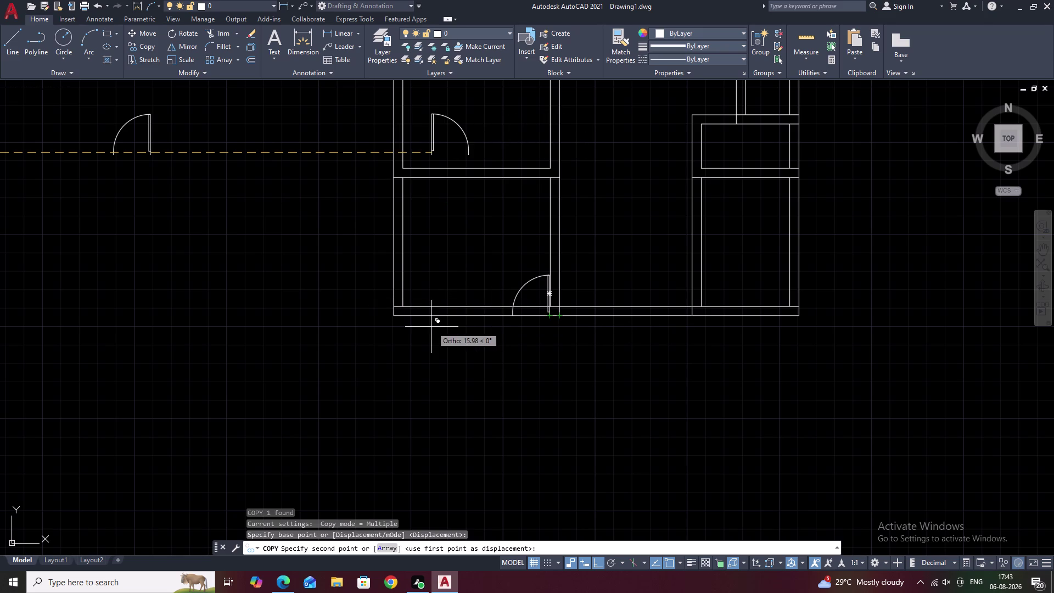
middle_drag(472, 328, 362, 274)
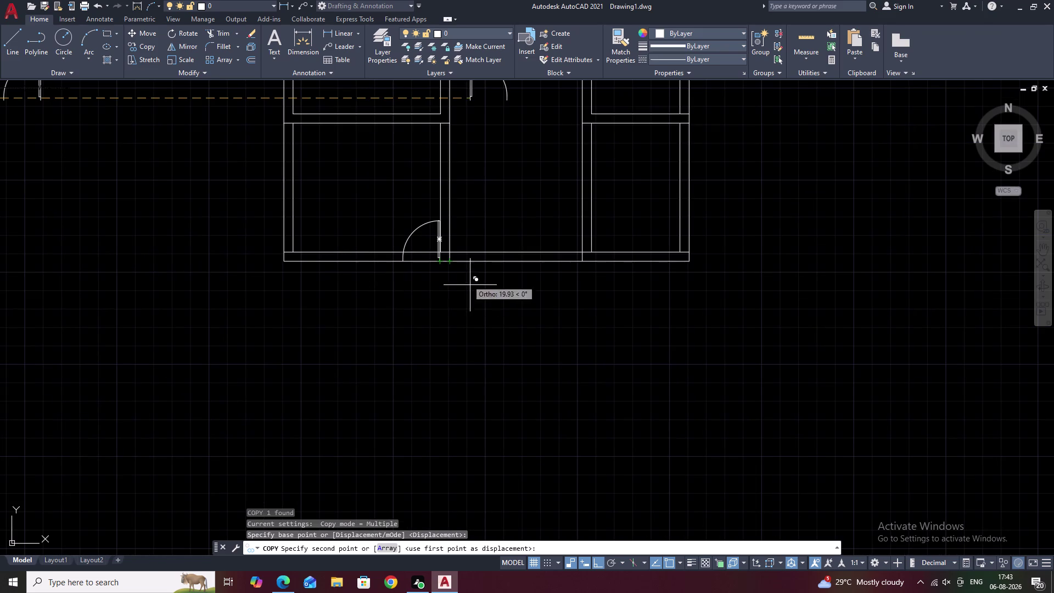
scroll(up, 3)
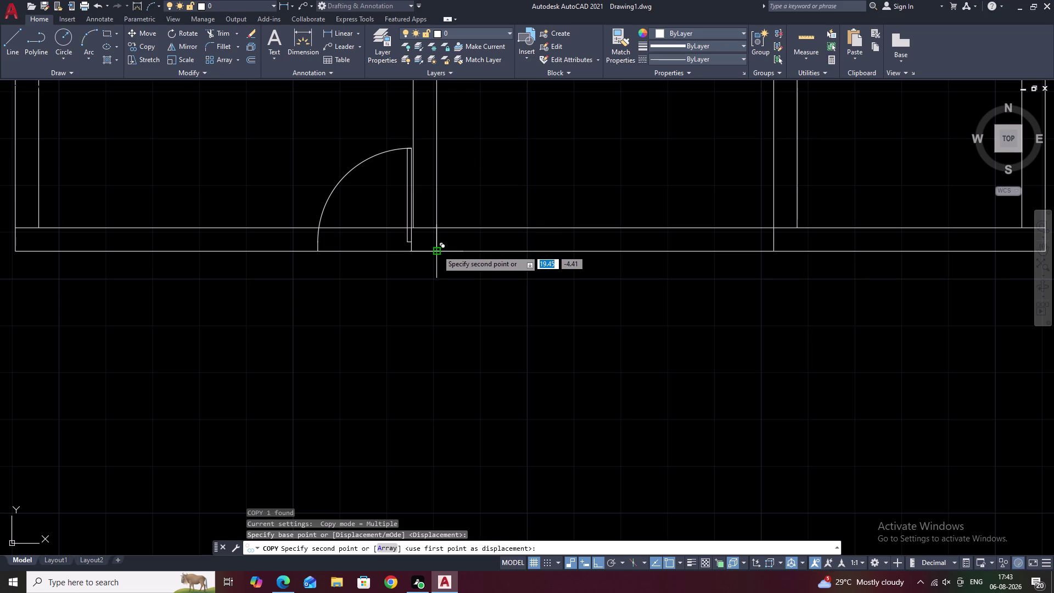
click(437, 250)
scroll(down, 3)
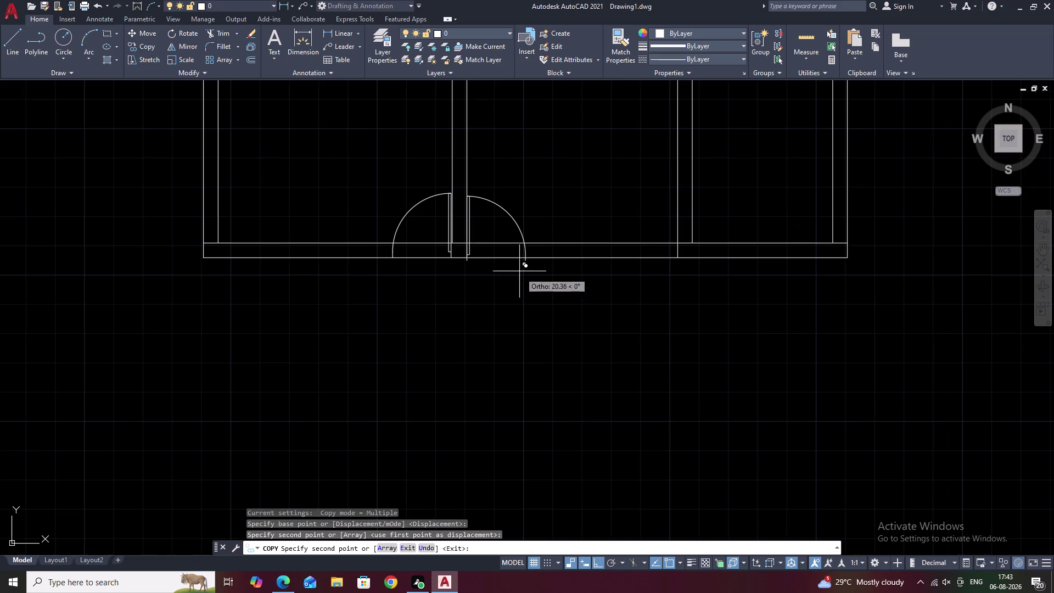
key(Escape)
key(Escape)
text(TR)
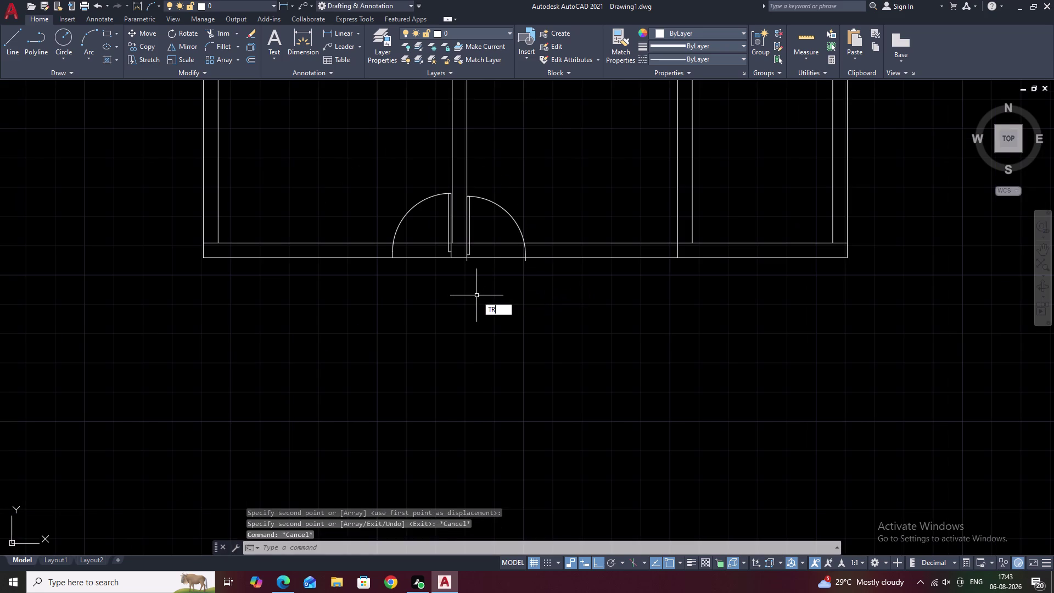
key(space)
drag(490, 237, 491, 273)
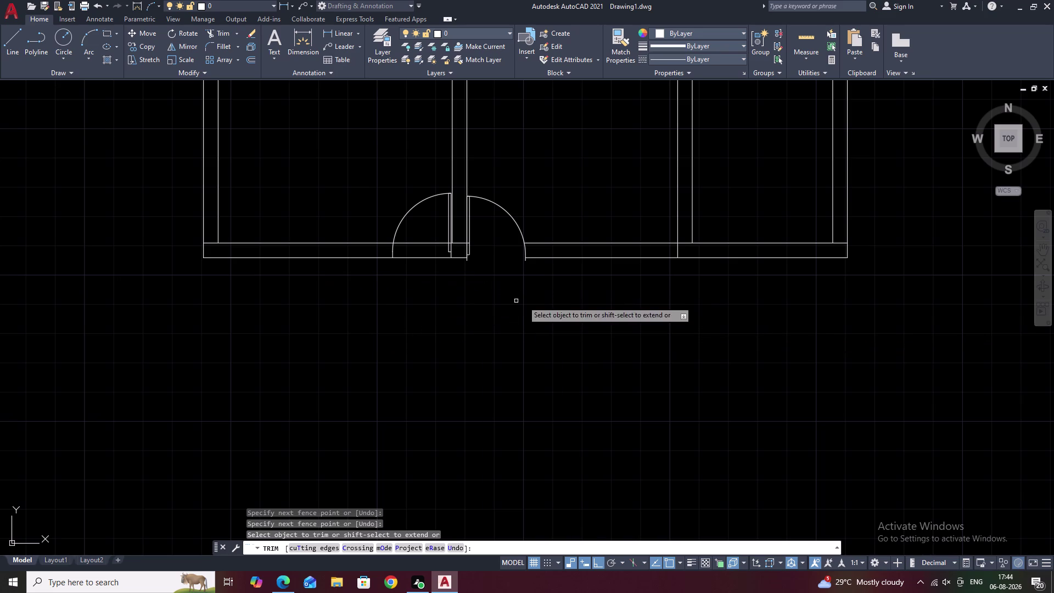
scroll(up, 3)
drag(426, 225, 417, 277)
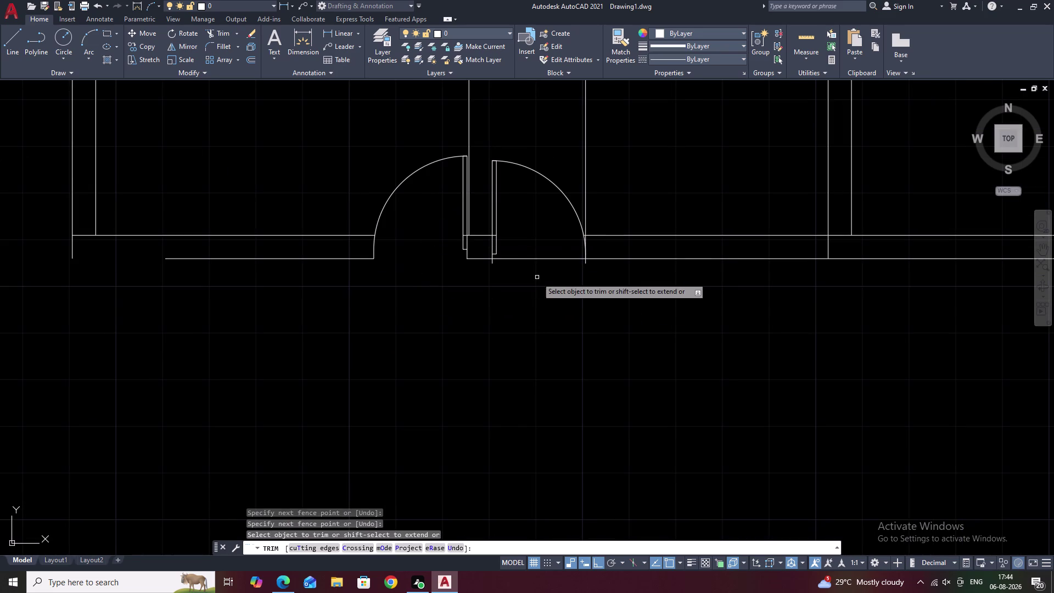
drag(542, 240, 536, 297)
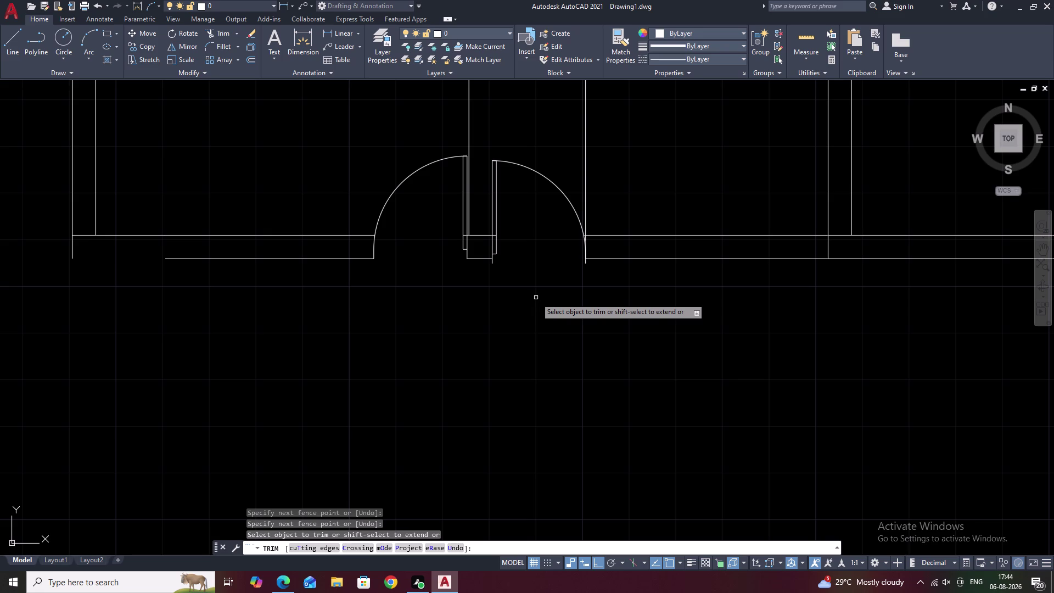
key(Escape)
scroll(down, 3)
middle_drag(558, 289, 547, 328)
scroll(up, 3)
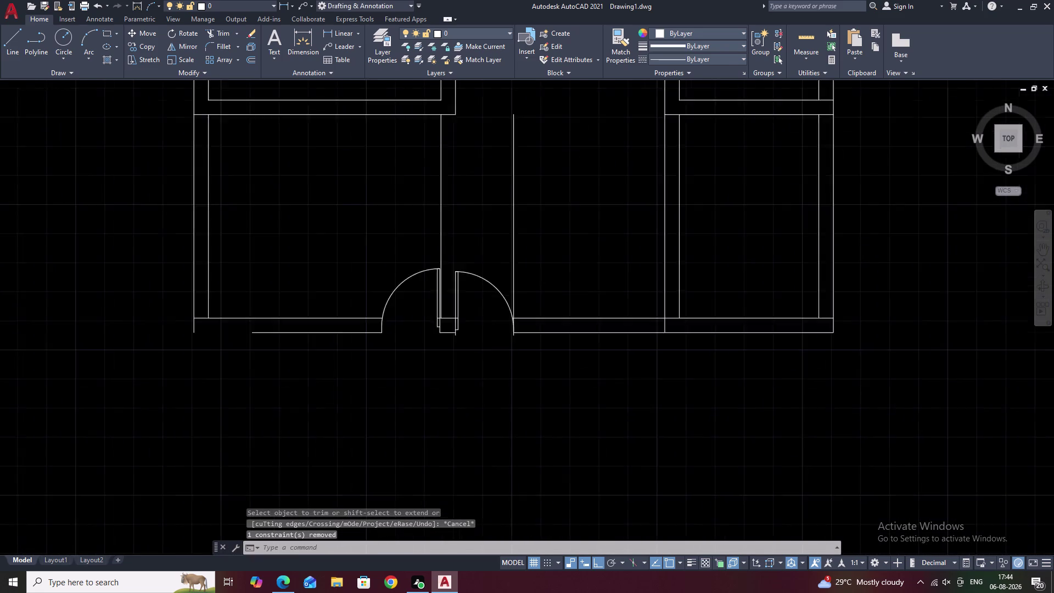
key(ctrl+z)
key(ctrl+z)
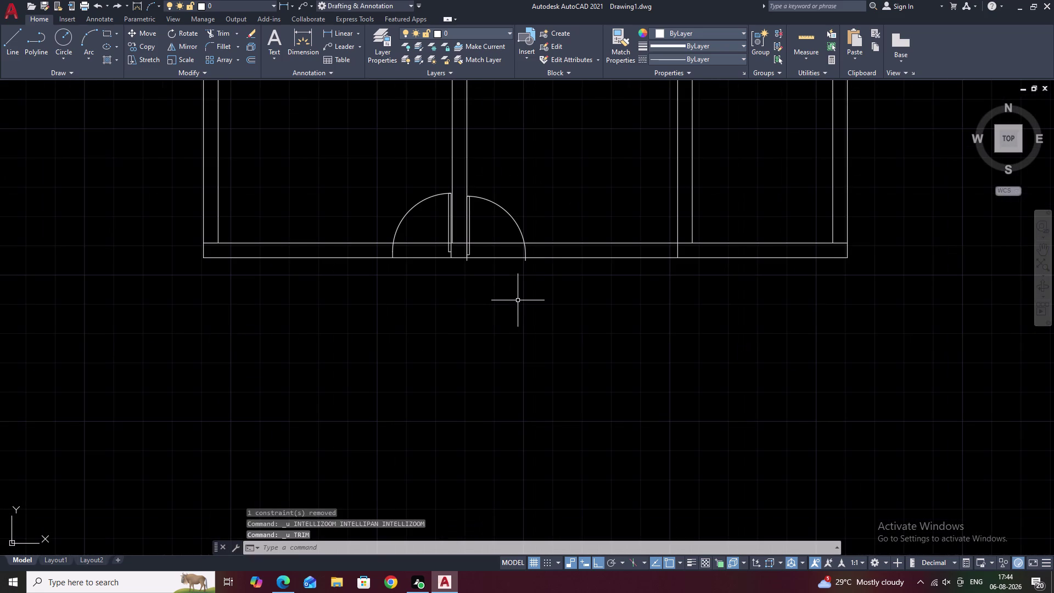
key(Escape)
key(Escape)
key(Escape)
key(Escape)
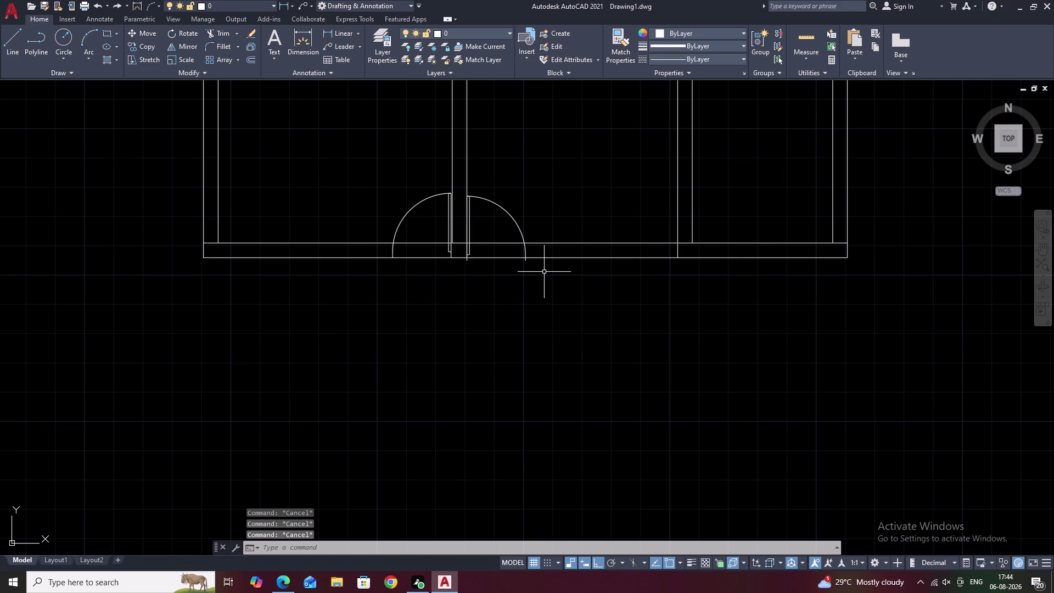
key(Escape)
key(Escape)
scroll(down, 3)
middle_drag(524, 224, 523, 286)
scroll(up, 3)
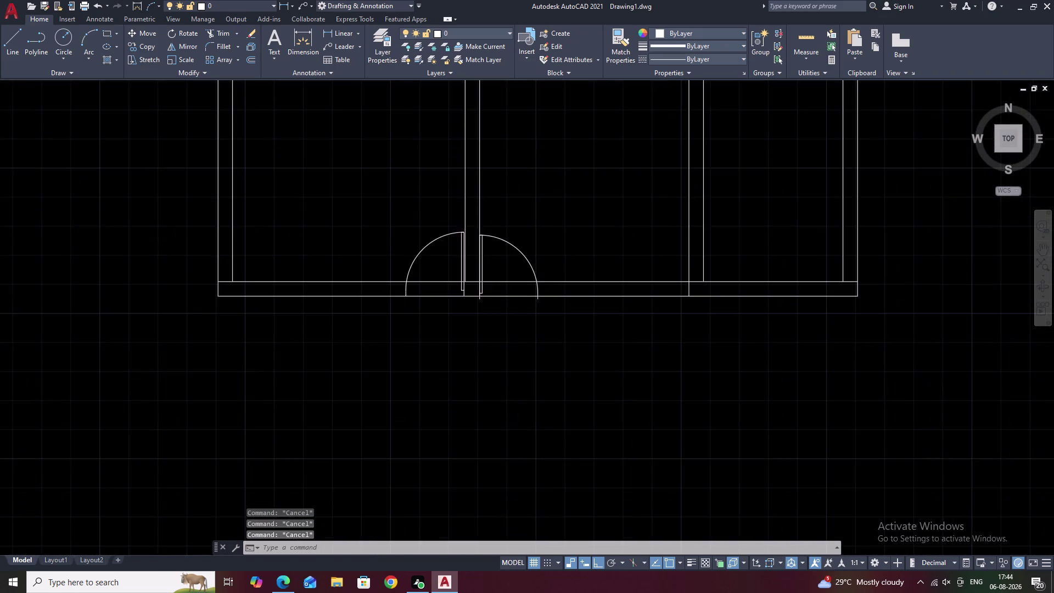
scroll(up, 3)
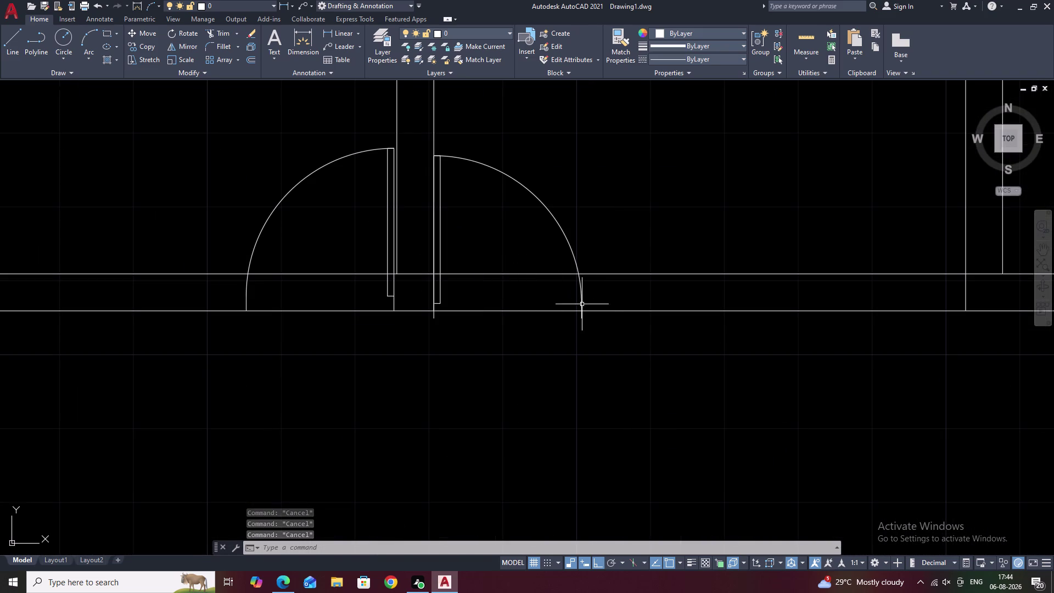
Move the right-hand door from its corner point to the wall end.
click(439, 286)
text(M)
key(space)
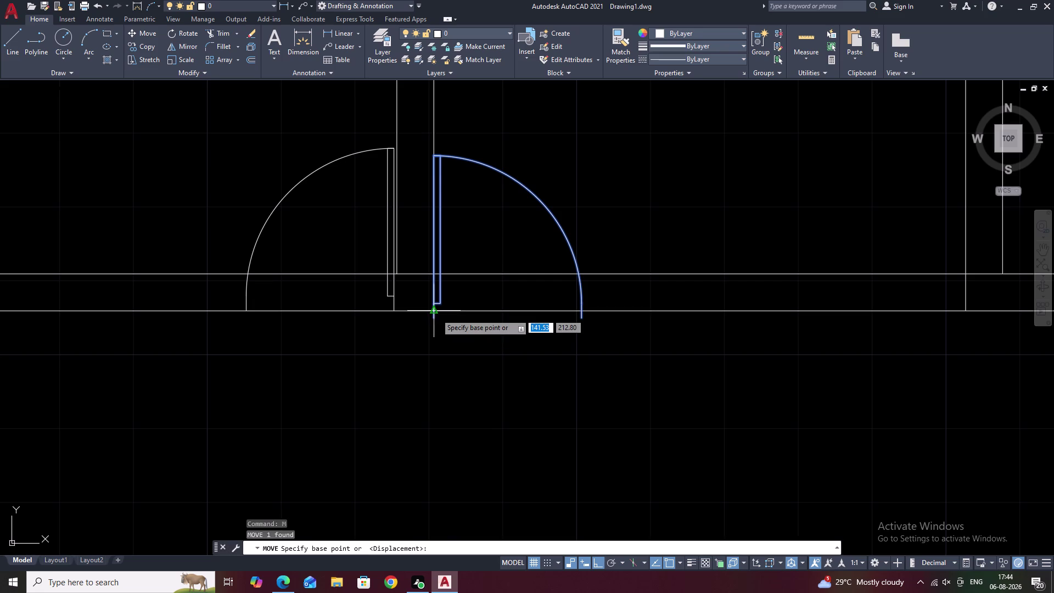
scroll(up, 3)
click(417, 330)
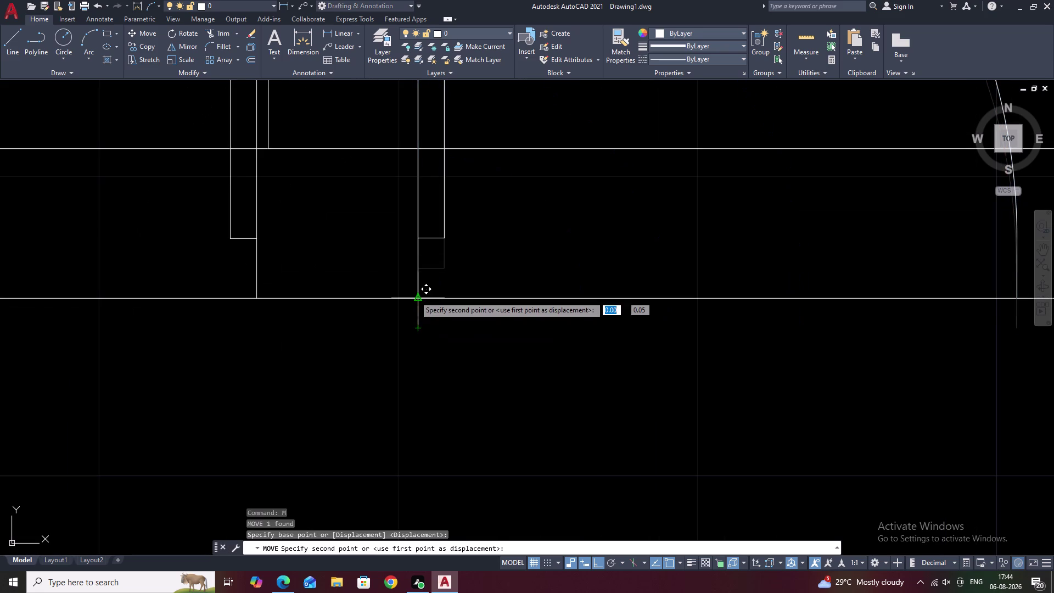
click(415, 296)
scroll(down, 3)
scroll(down, 3)
key(Escape)
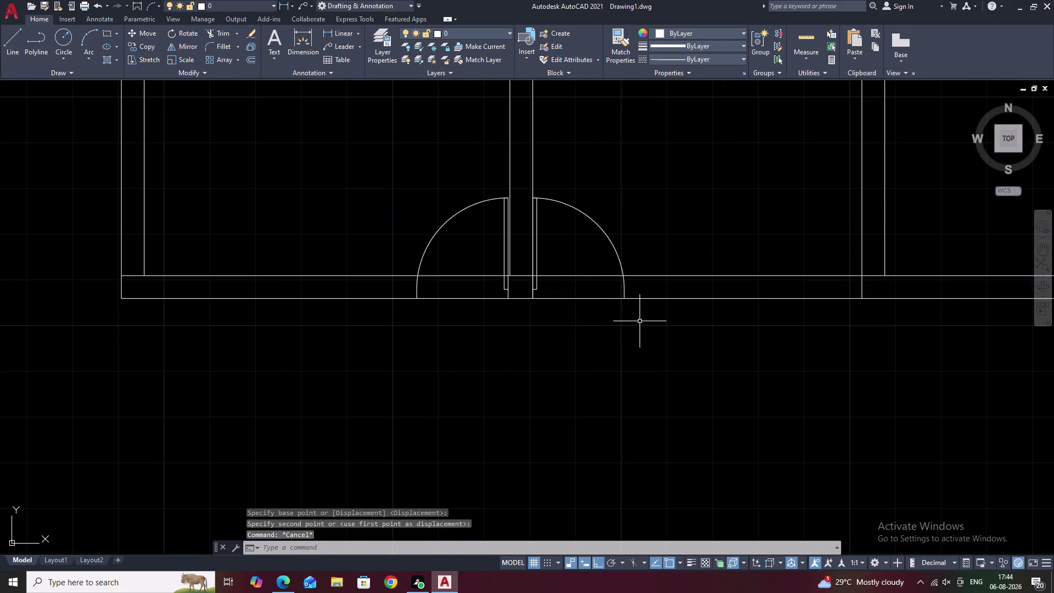
key(t)
text(R)
key(space)
Undo an accidental trim across the door opening and clear the command line.
drag(574, 261, 572, 305)
double_click(572, 305)
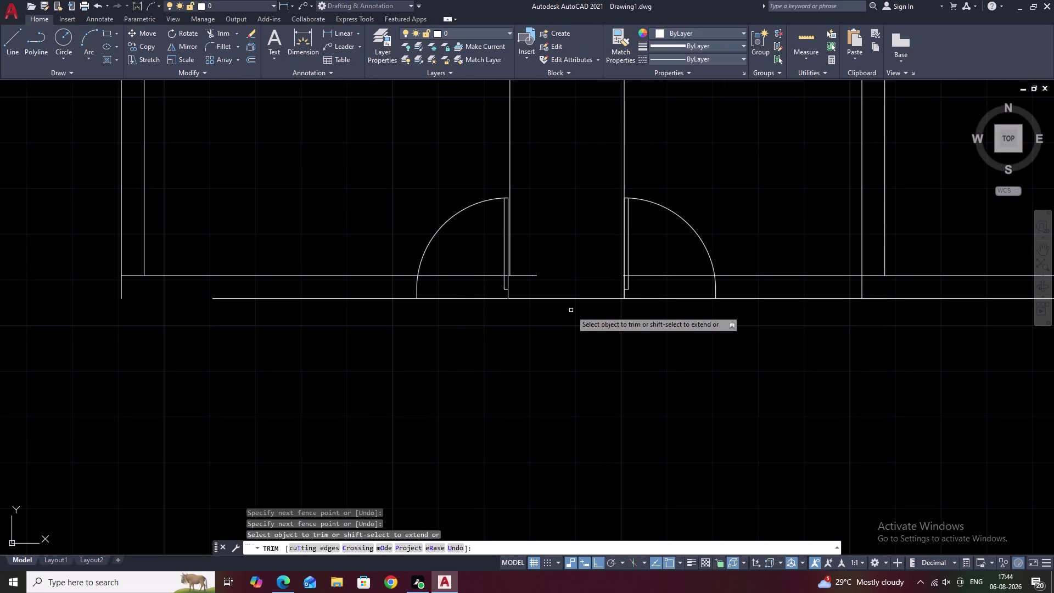
scroll(down, 3)
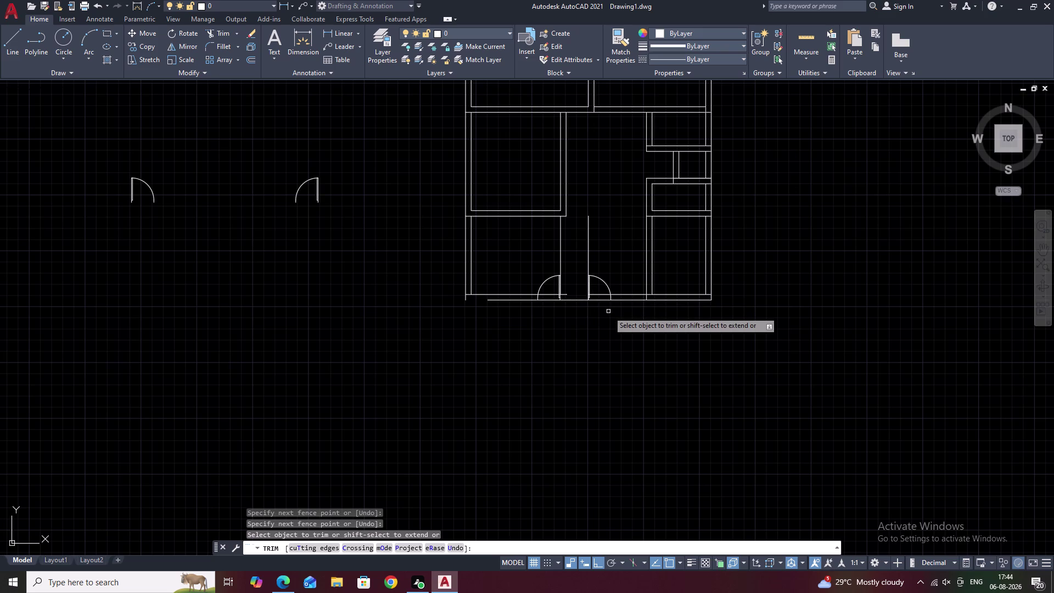
key(ctrl+z)
key(Escape)
key(Escape)
key(Escape)
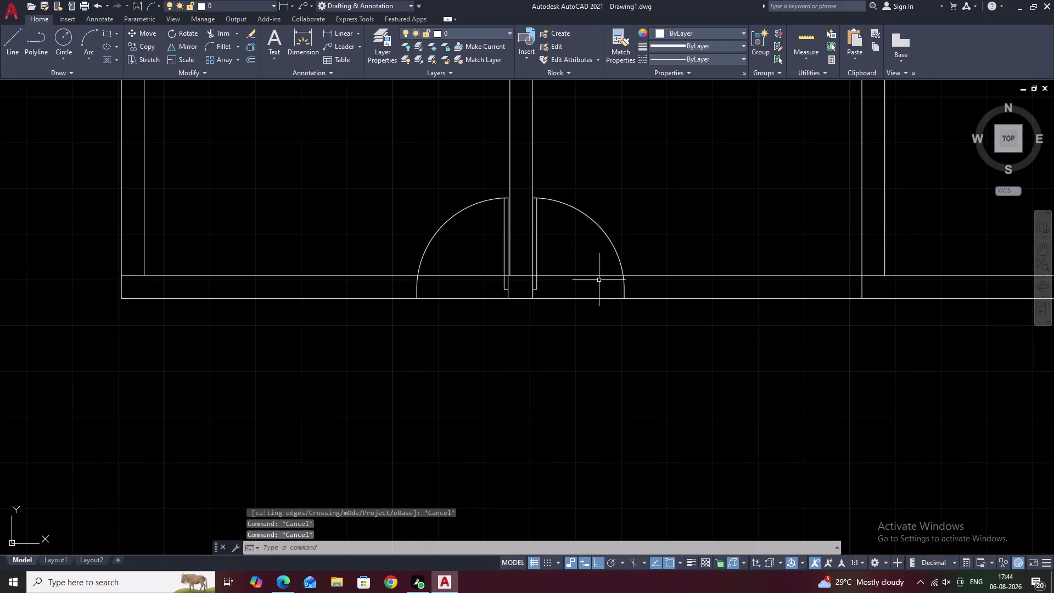
scroll(up, 3)
key(r)
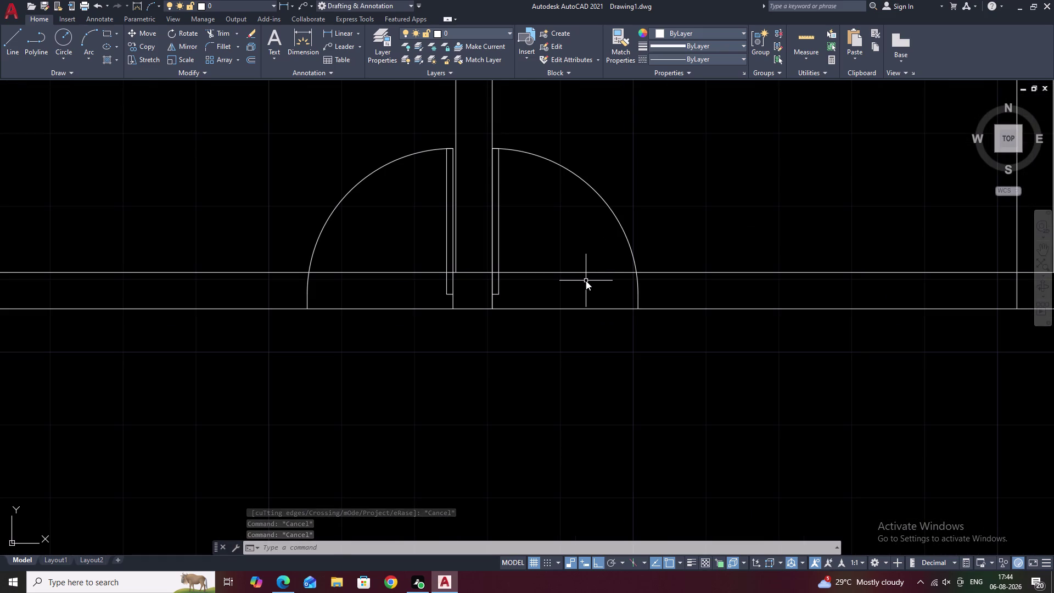
key(BackSpace)
key(BackSpace)
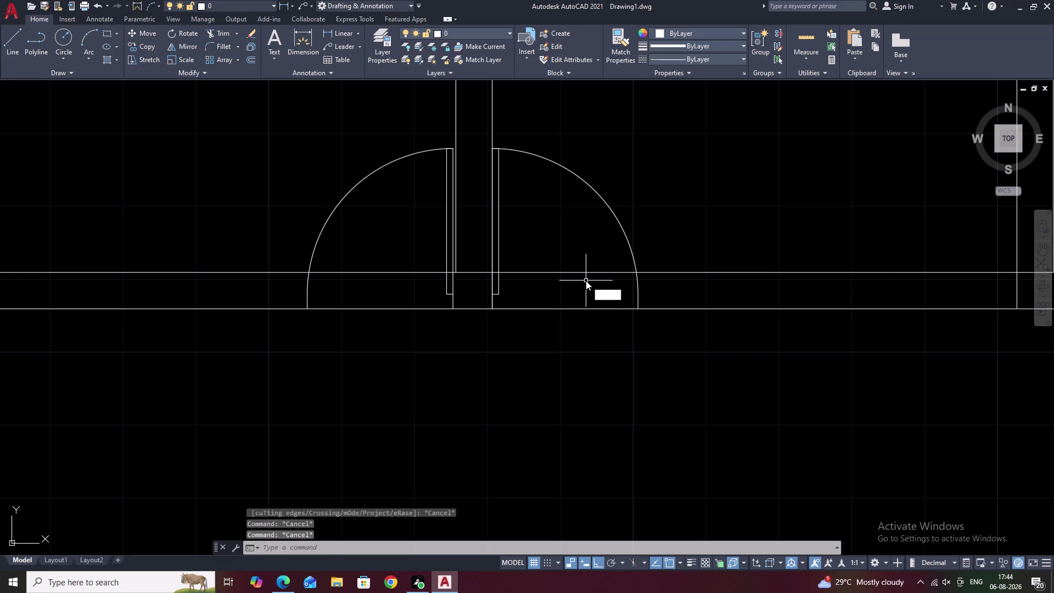
Trim the inner and outer wall lines inside the double-door opening.
text(TR)
key(space)
click(586, 274)
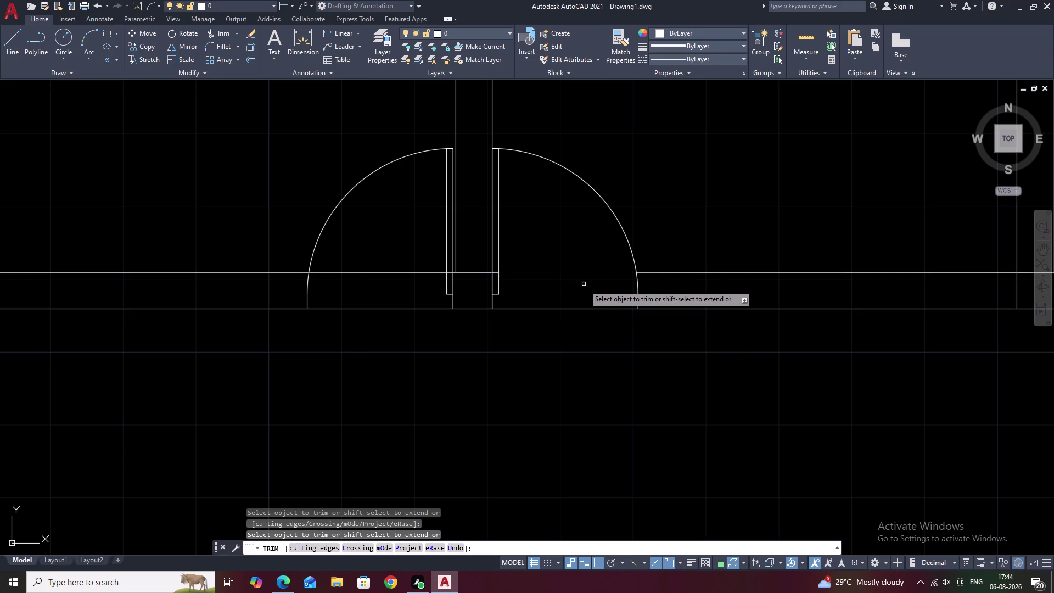
click(582, 308)
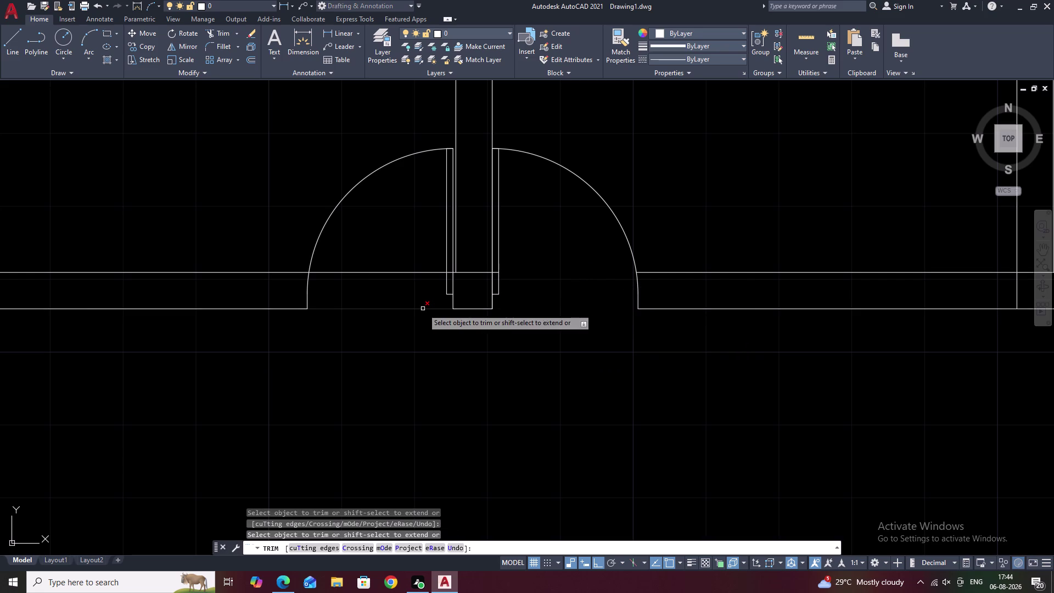
click(423, 308)
click(414, 274)
scroll(down, 3)
scroll(down, 3)
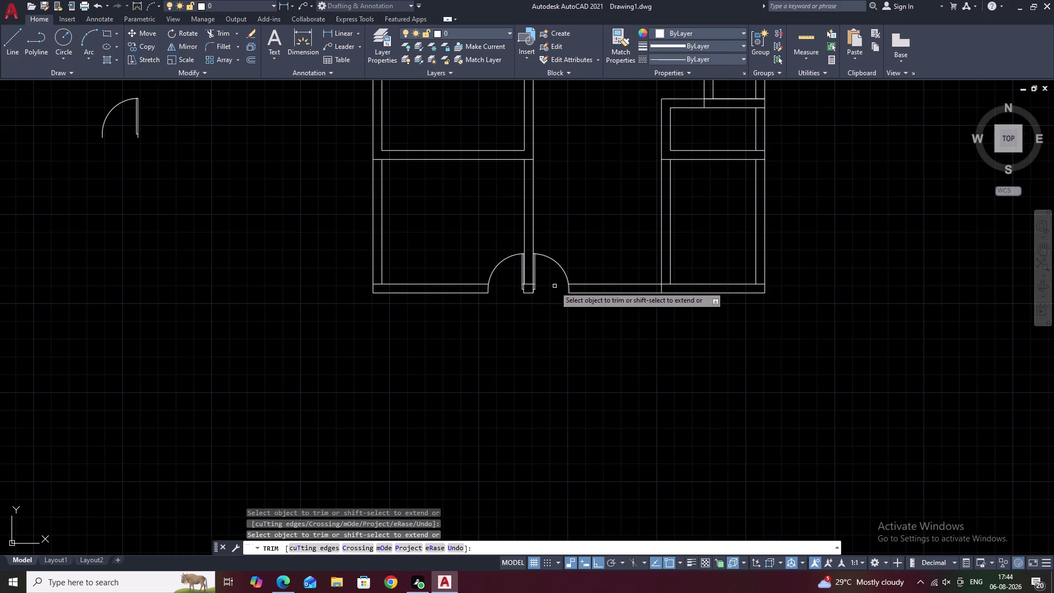
key(Escape)
Pan out to the whole plan and select the loose door symbol on the left.
middle_drag(601, 254, 528, 338)
scroll(down, 3)
middle_drag(518, 321, 585, 315)
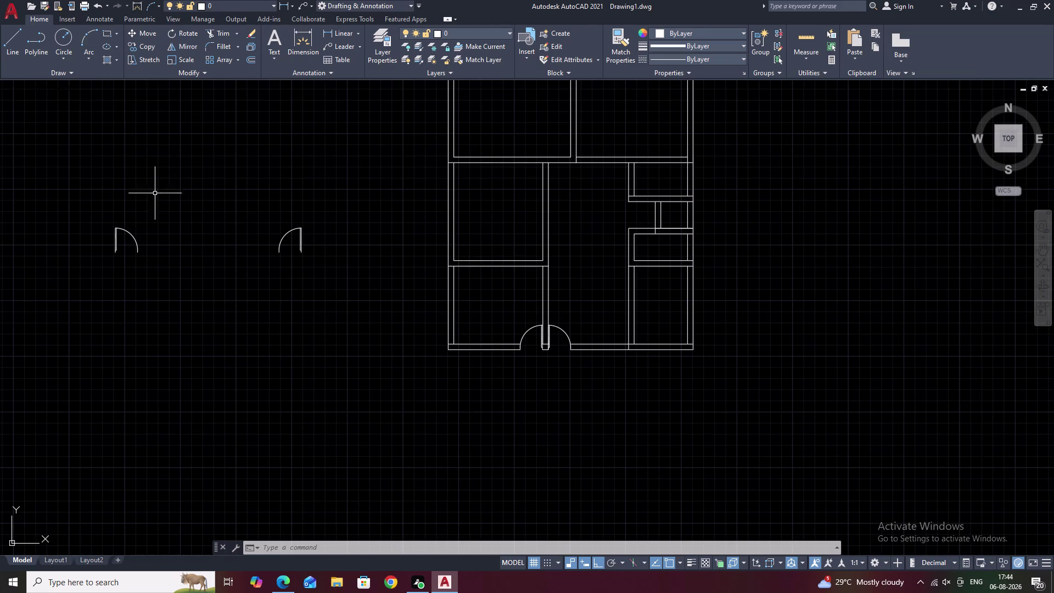
drag(151, 209, 141, 276)
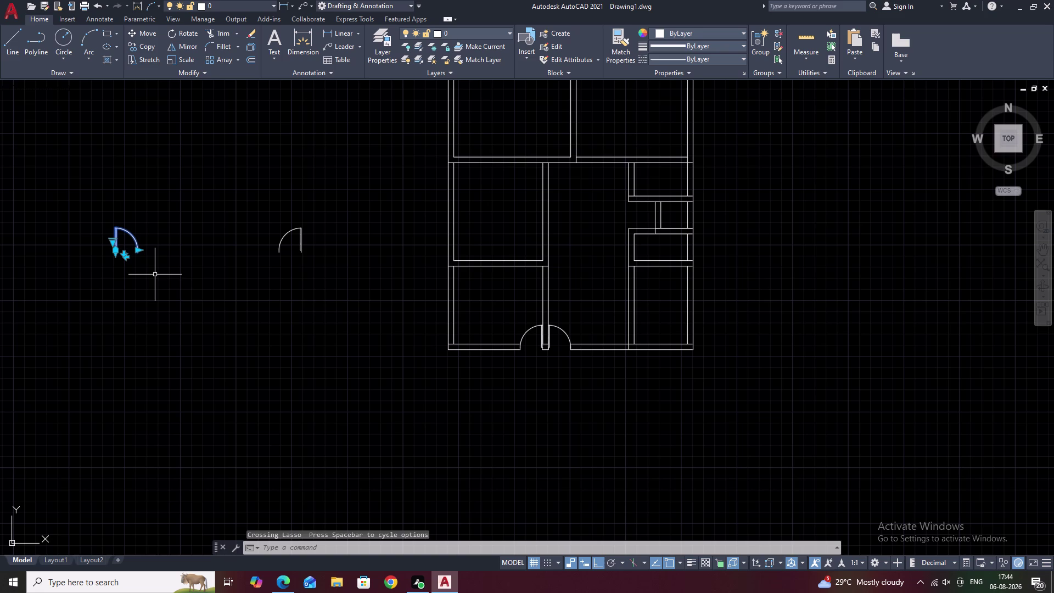
Rotate the loose door symbol about its base so the leaf lies horizontal.
text(RO)
key(space)
scroll(up, 3)
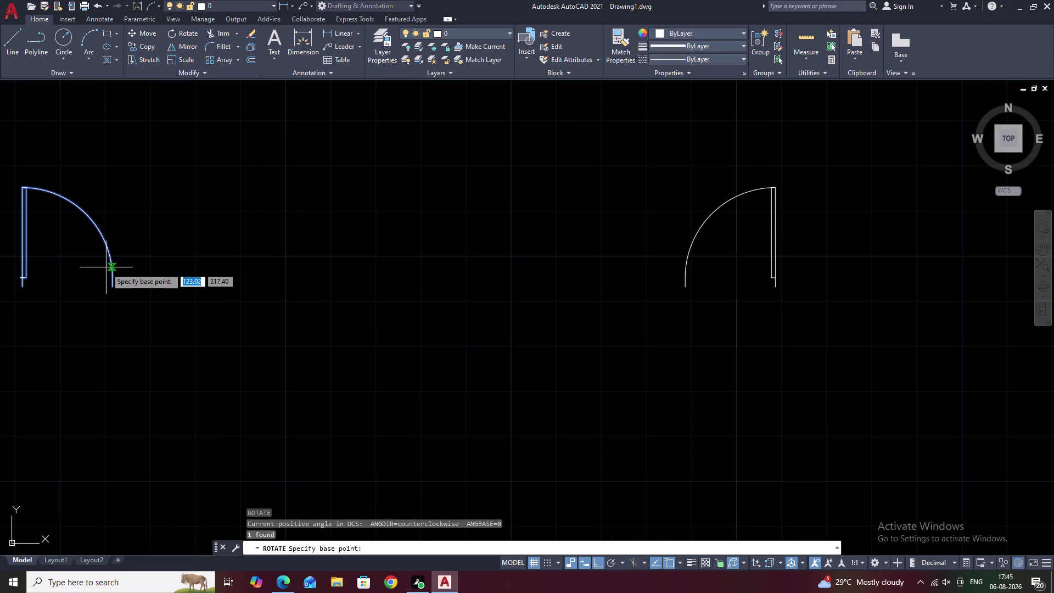
click(113, 285)
click(107, 208)
middle_drag(141, 267, 412, 233)
key(Escape)
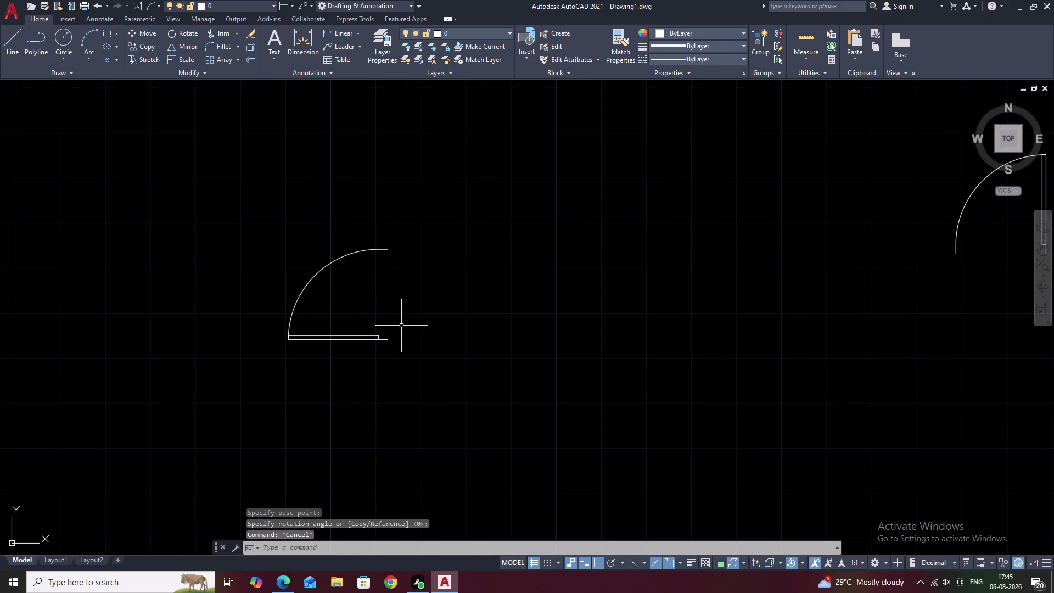
Reposition the rotated door's arc end point using its grip.
click(384, 250)
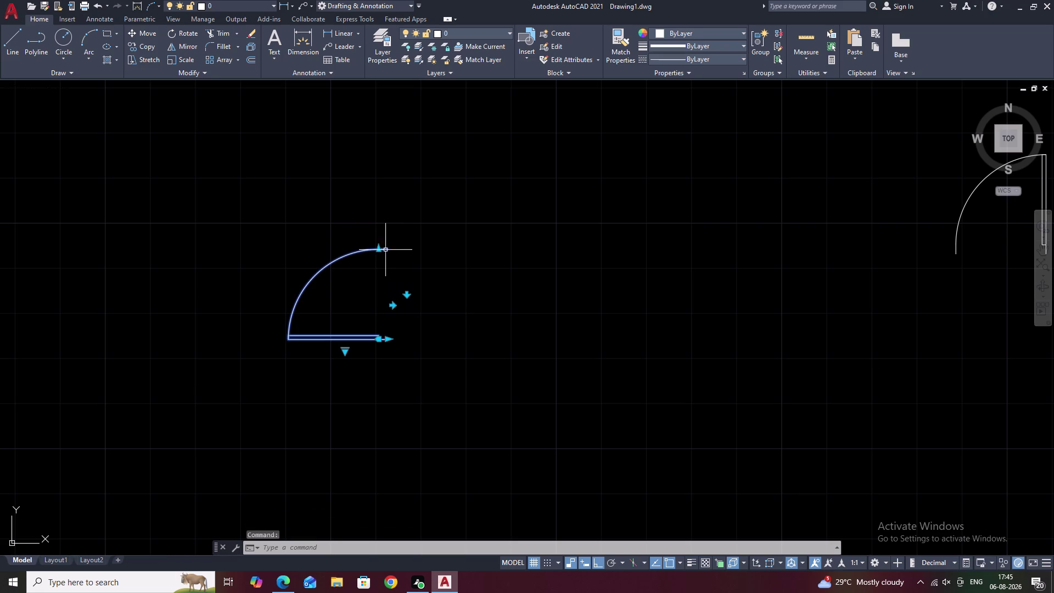
click(380, 250)
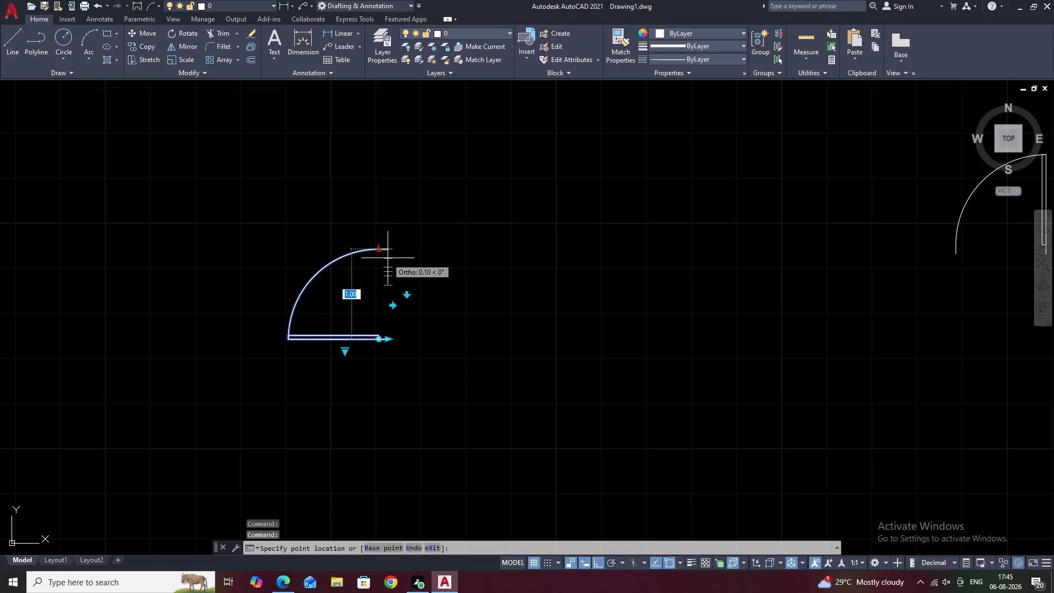
click(387, 258)
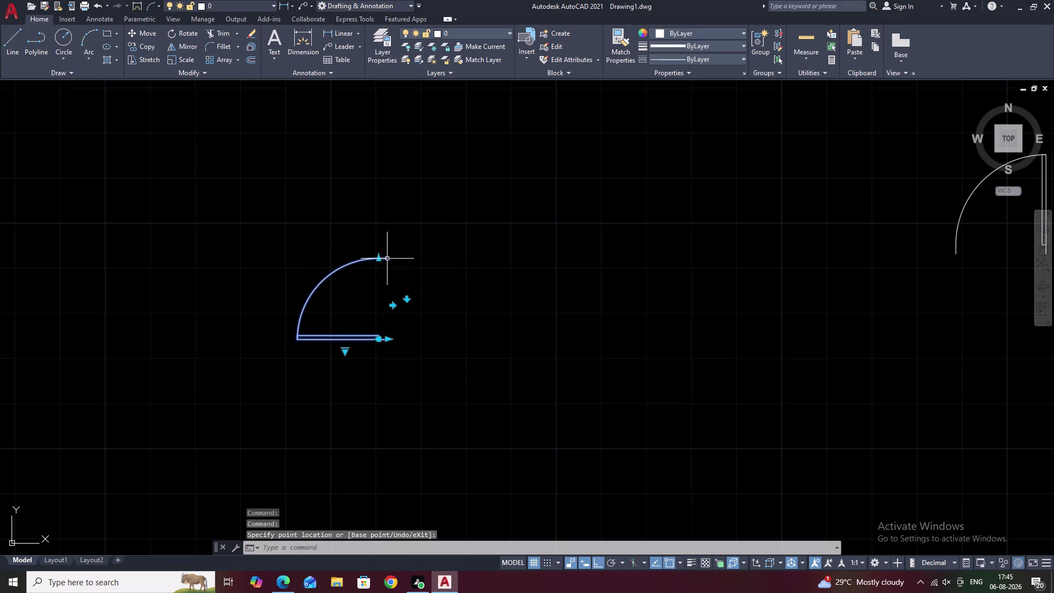
key(Escape)
Select the spare door symbol and begin copying it with CO.
drag(426, 244, 449, 414)
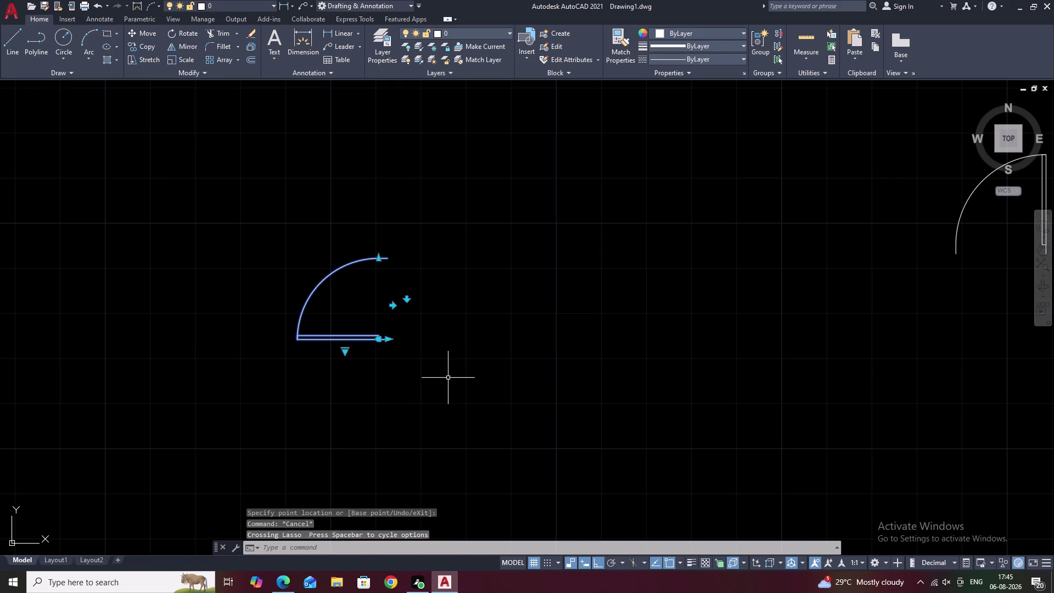
key(c)
text(O)
key(space)
click(386, 340)
scroll(down, 3)
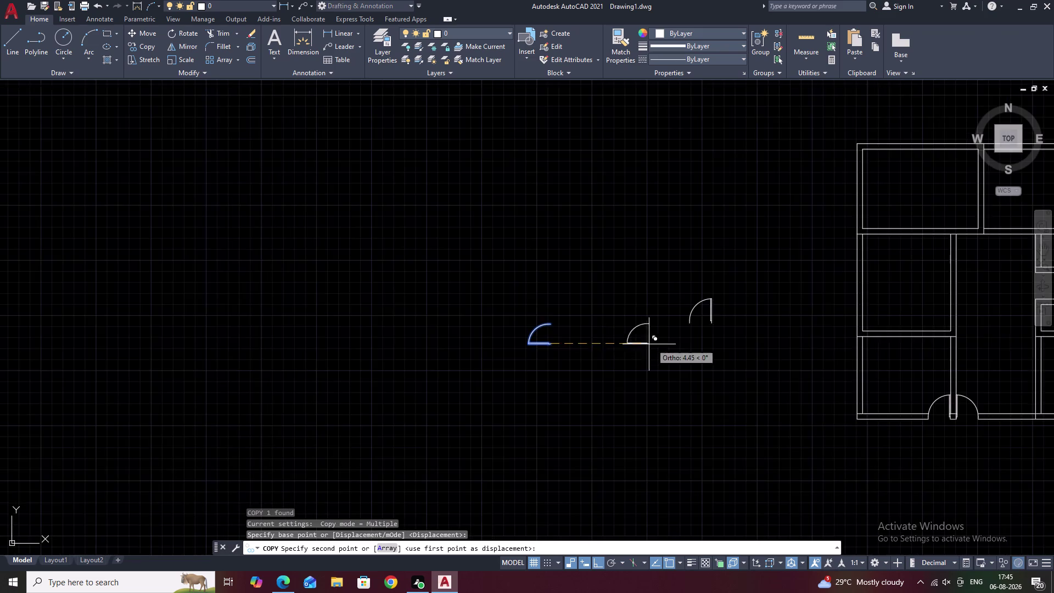
middle_drag(654, 344, 317, 295)
scroll(up, 3)
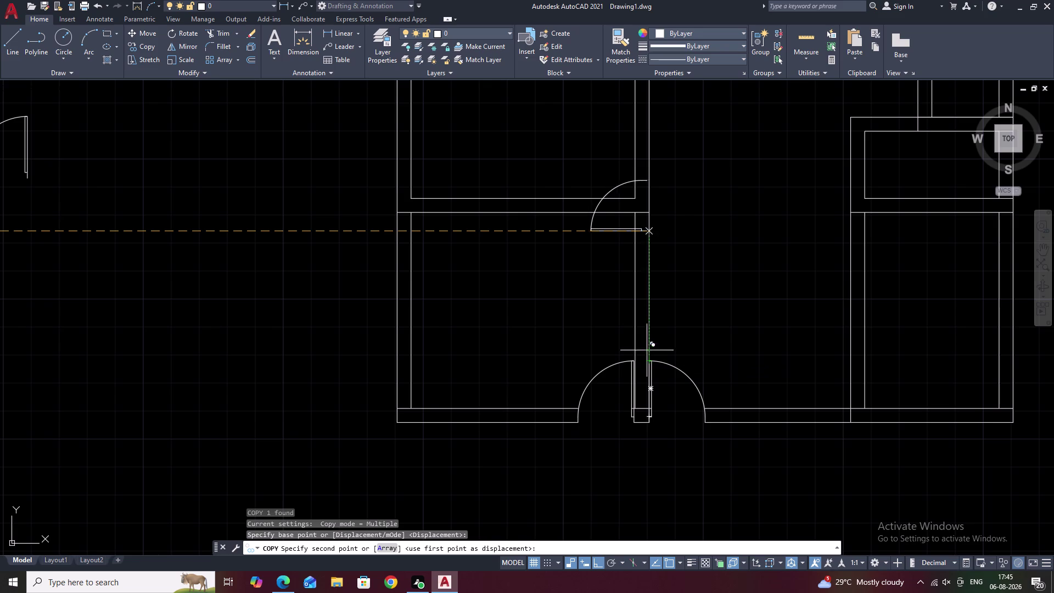
key(Escape)
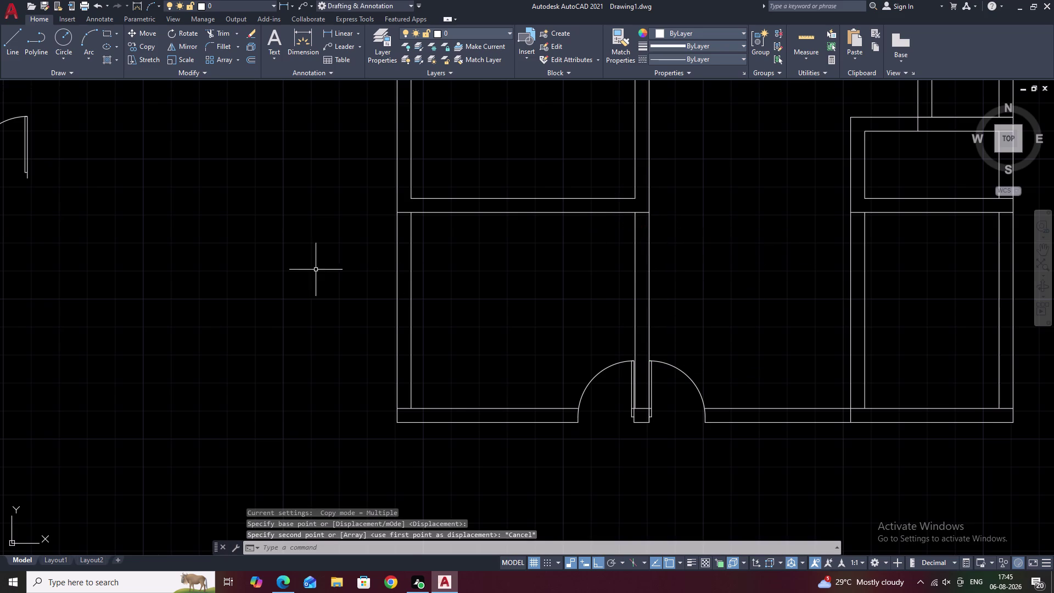
scroll(down, 3)
middle_drag(232, 245, 387, 257)
drag(231, 240, 270, 372)
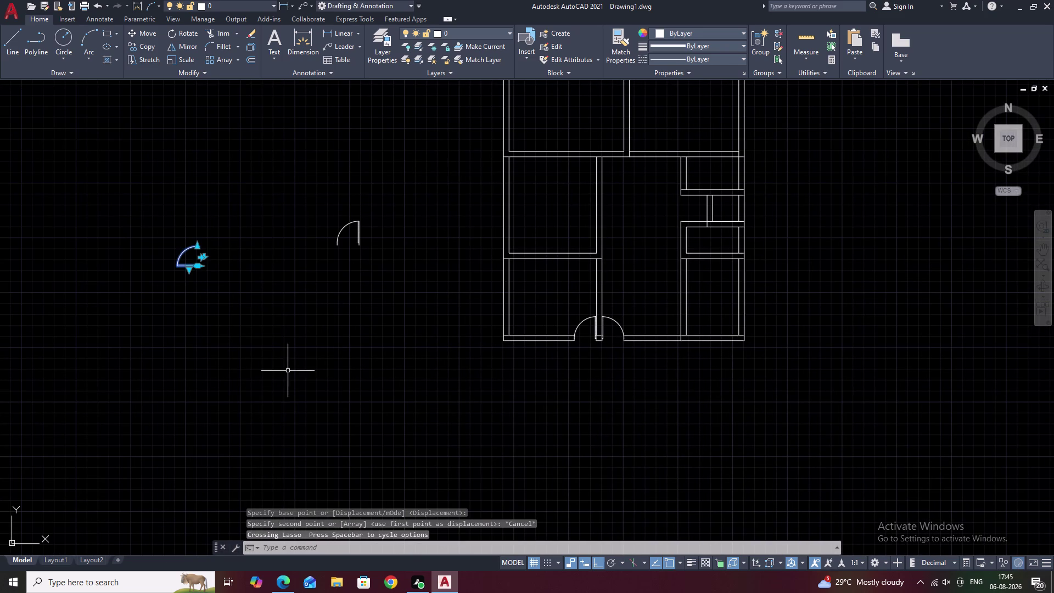
Mirror the spare door across a two-point axis, keeping the original, and select the copy.
text(MI)
key(space)
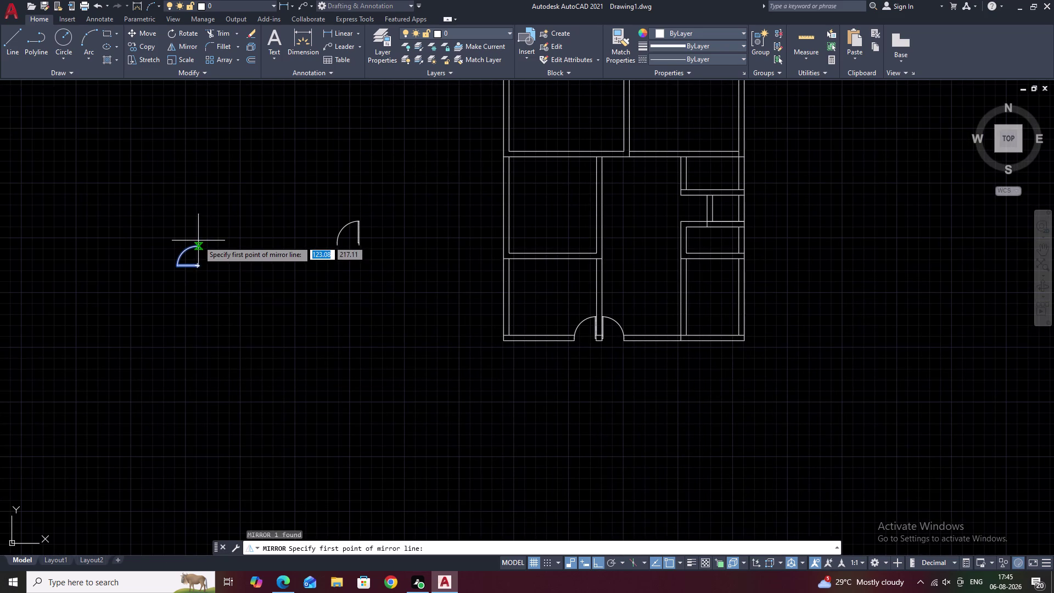
click(204, 232)
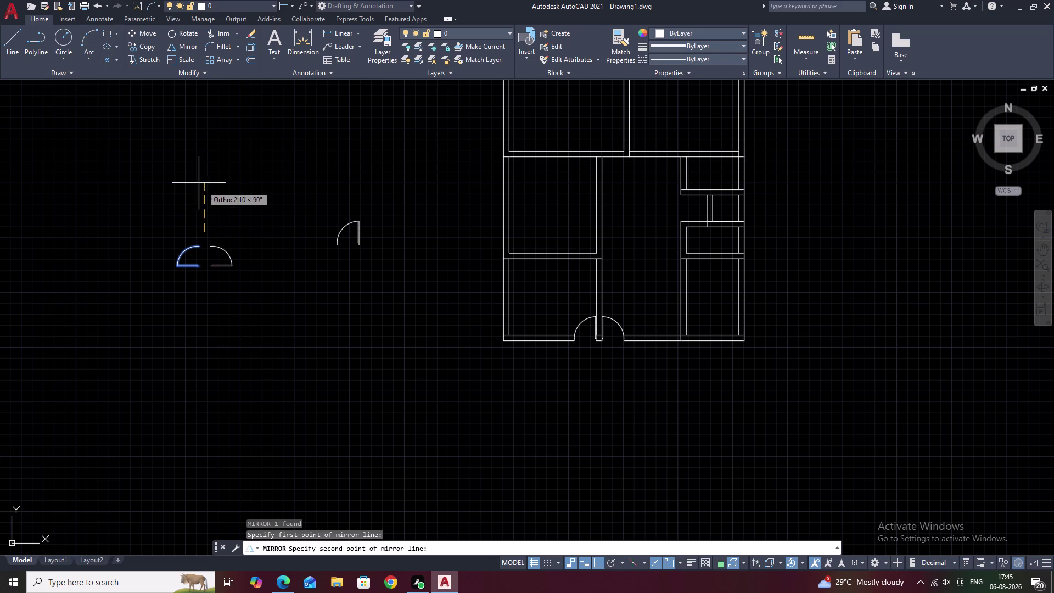
click(140, 187)
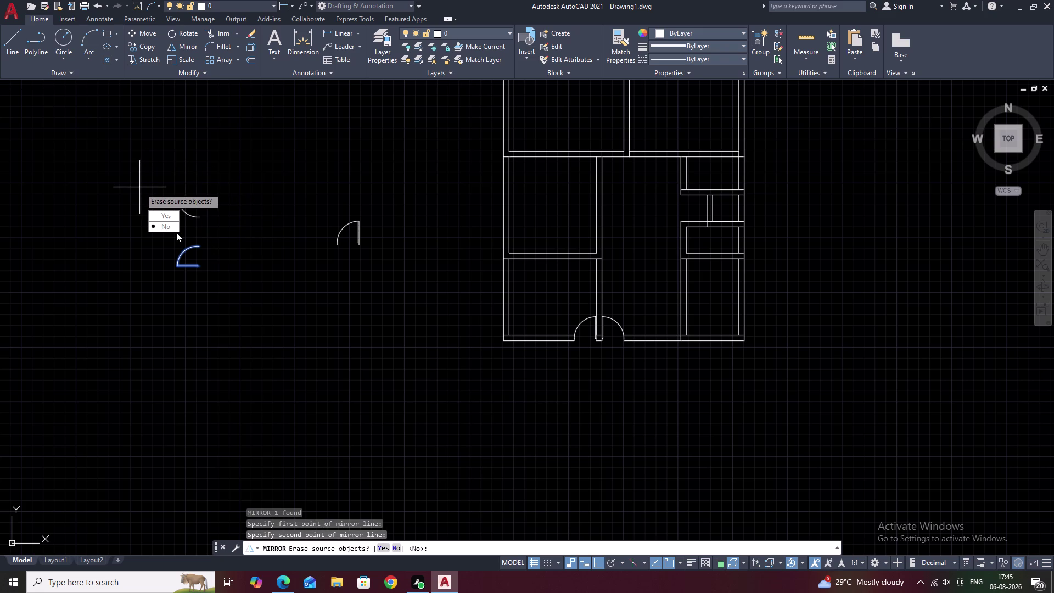
drag(171, 229, 139, 187)
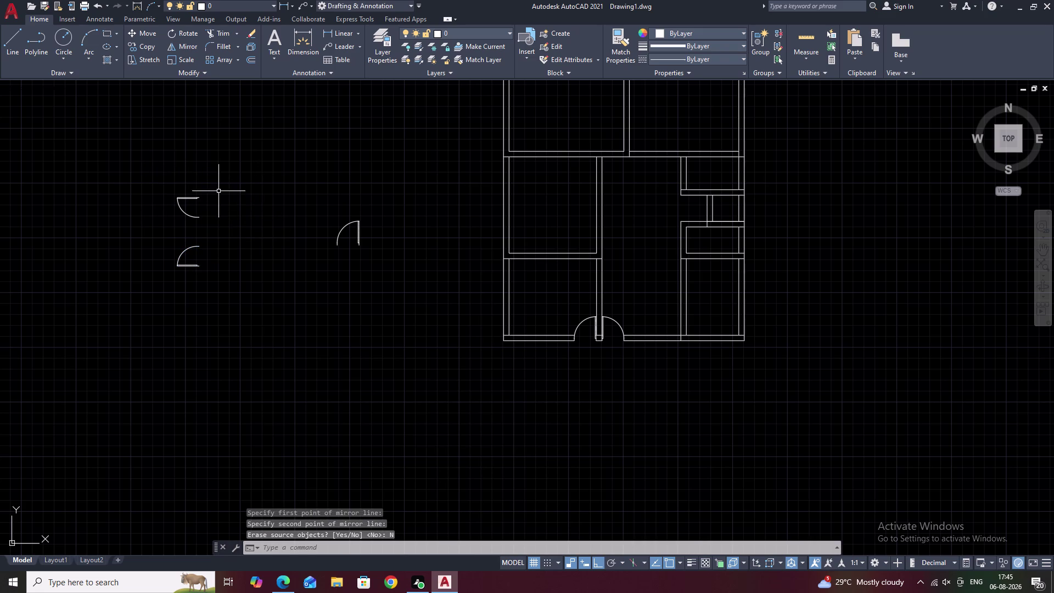
scroll(up, 3)
drag(201, 193, 191, 272)
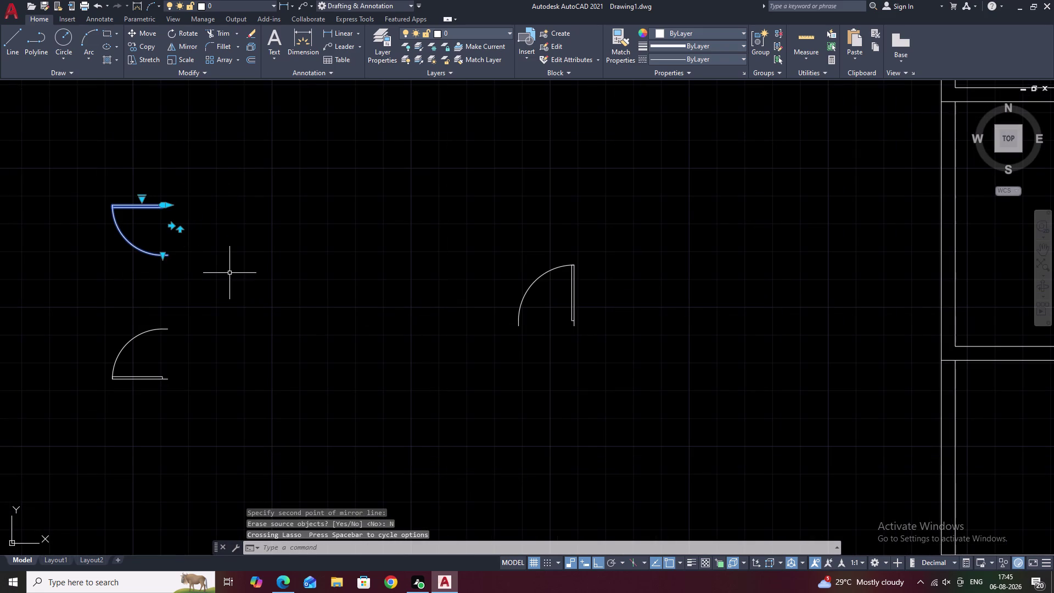
Copy the mirrored door from its leaf corner and pan toward the floor plan.
key(c)
text(O)
key(space)
scroll(up, 3)
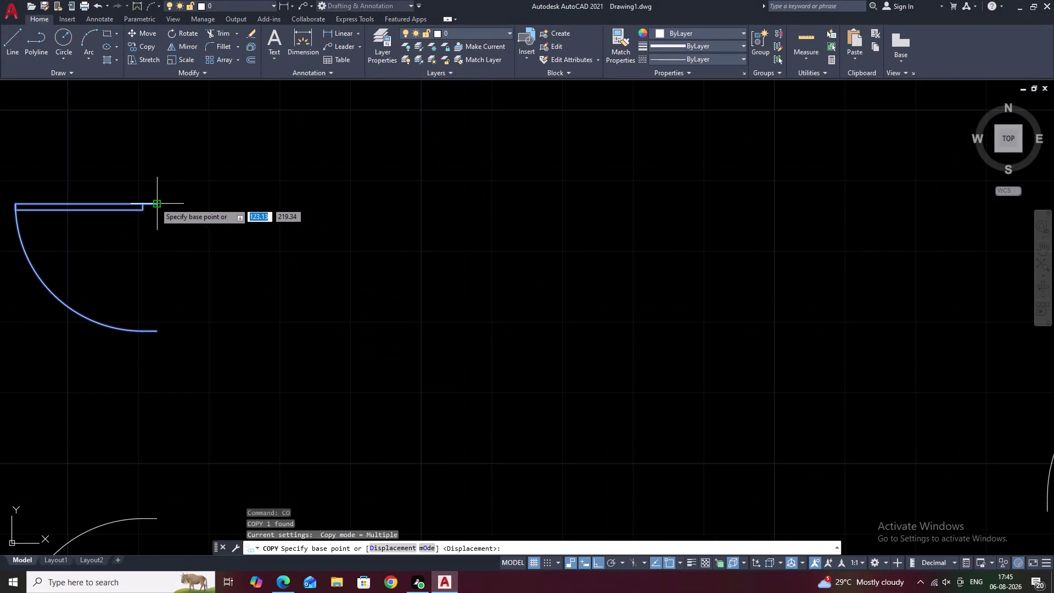
click(155, 203)
scroll(down, 3)
middle_drag(424, 264, 190, 213)
scroll(down, 3)
middle_drag(464, 286, 448, 259)
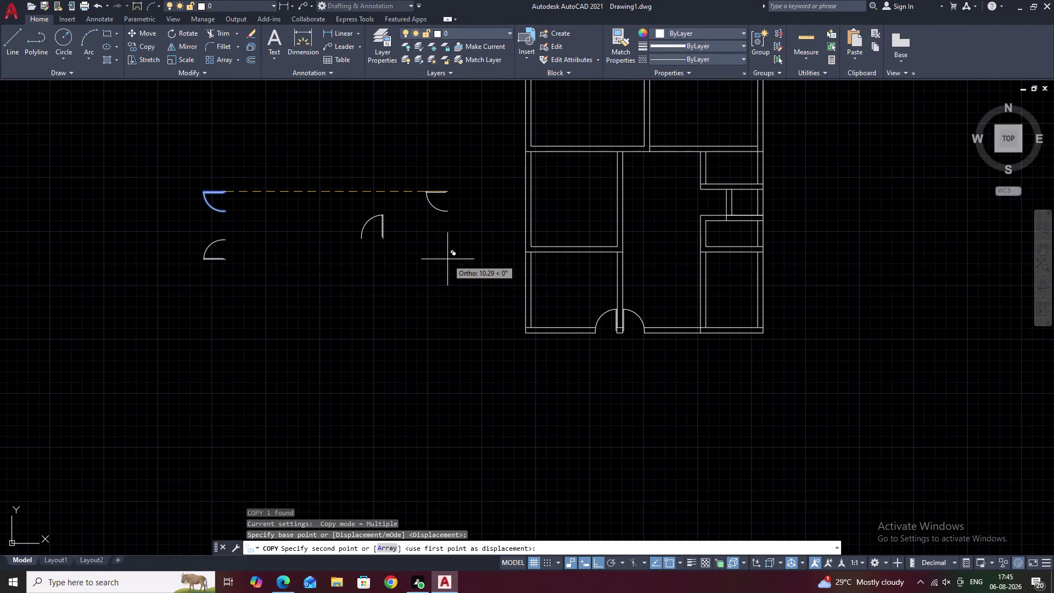
Turn Ortho off with F8 and place the door copy at the inner wall junction.
key(F8)
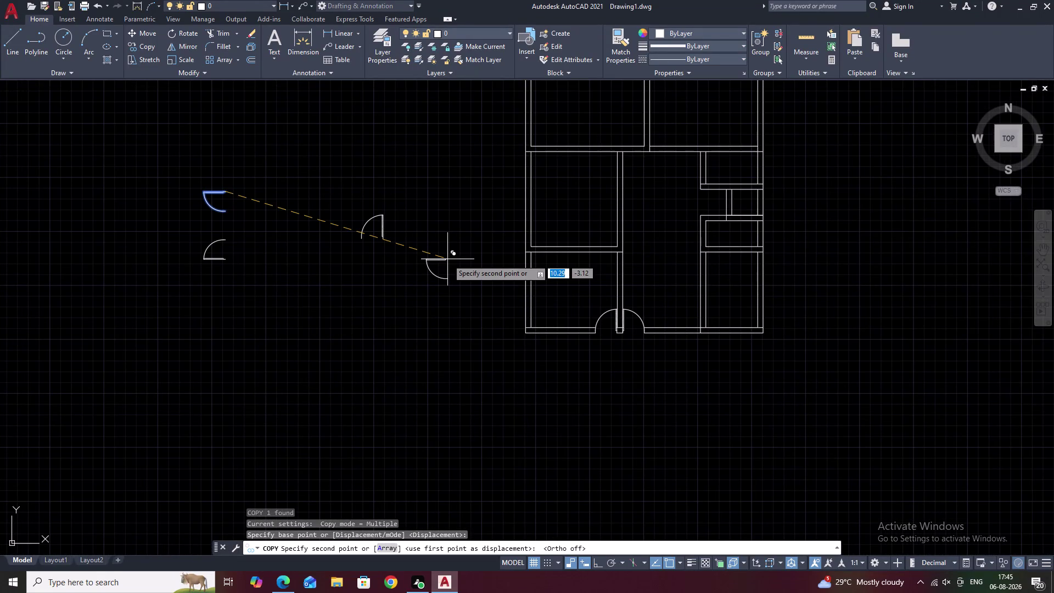
scroll(down, 3)
middle_drag(477, 289, 439, 241)
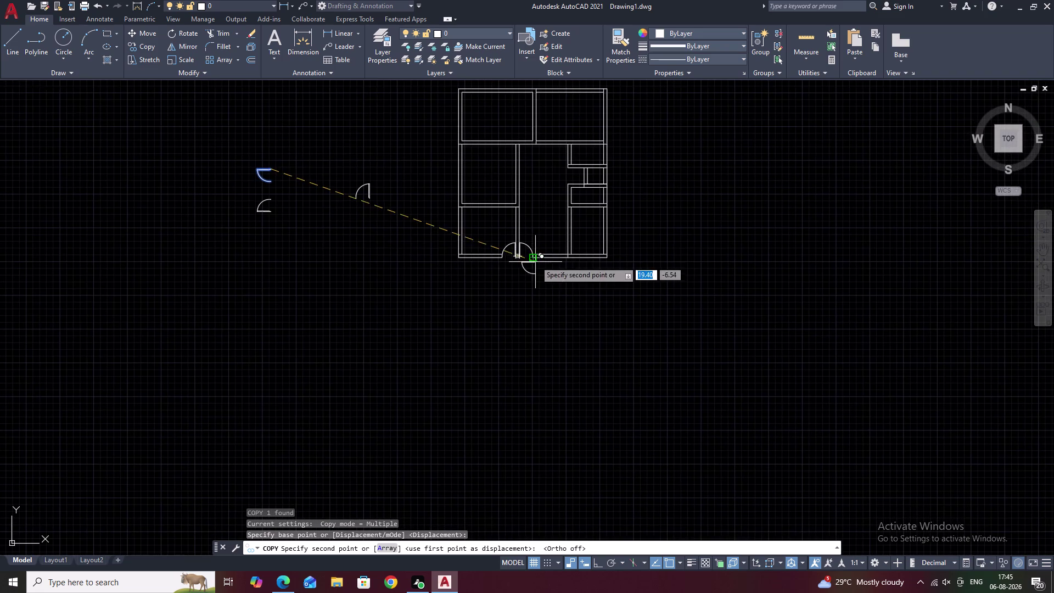
scroll(up, 3)
scroll(up, 3)
middle_drag(495, 193, 498, 256)
scroll(up, 3)
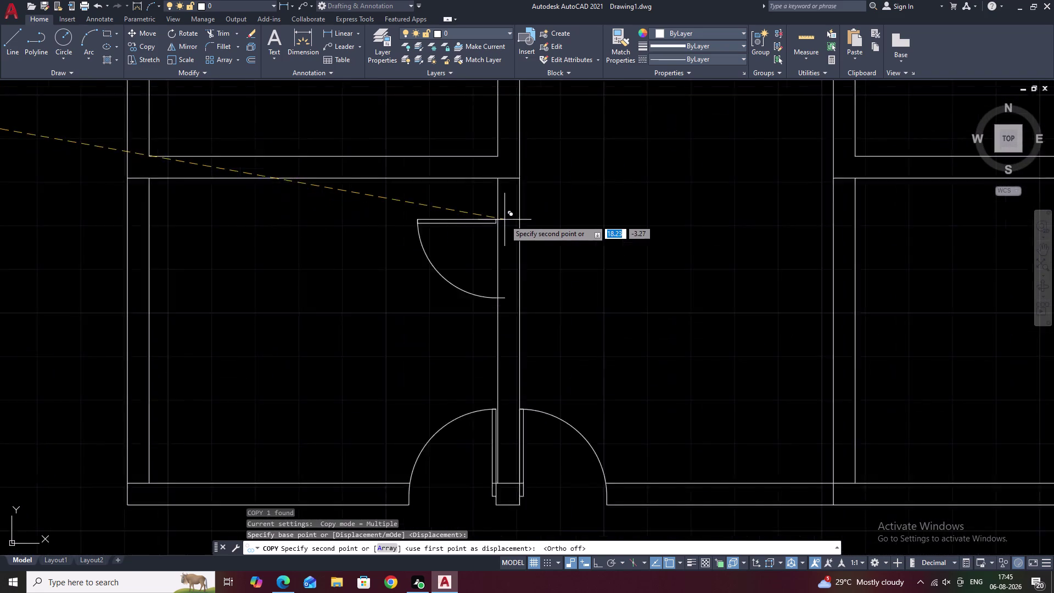
scroll(up, 3)
middle_drag(505, 195, 499, 252)
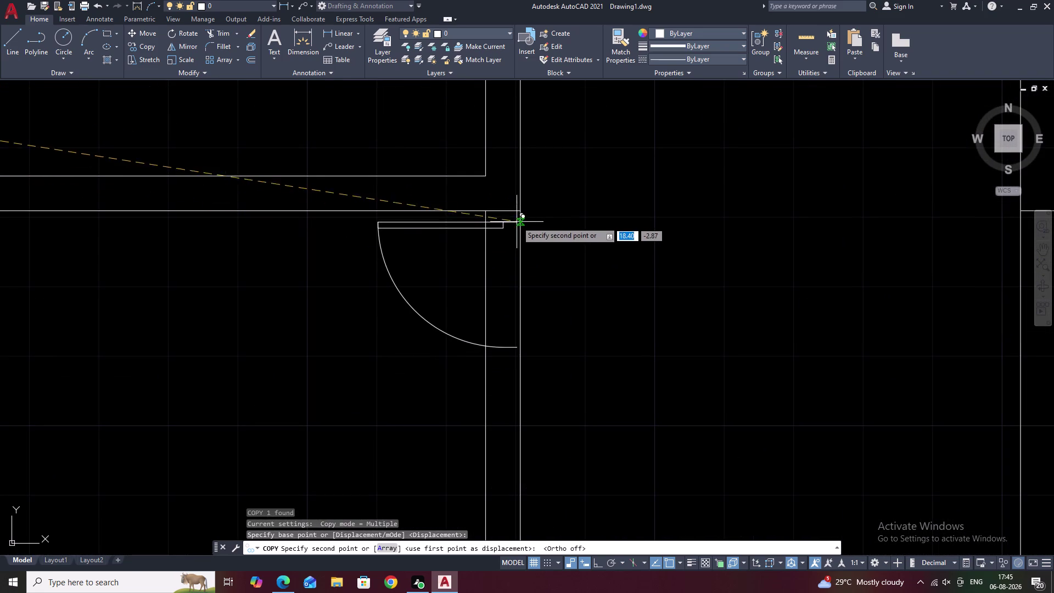
click(516, 212)
key(Escape)
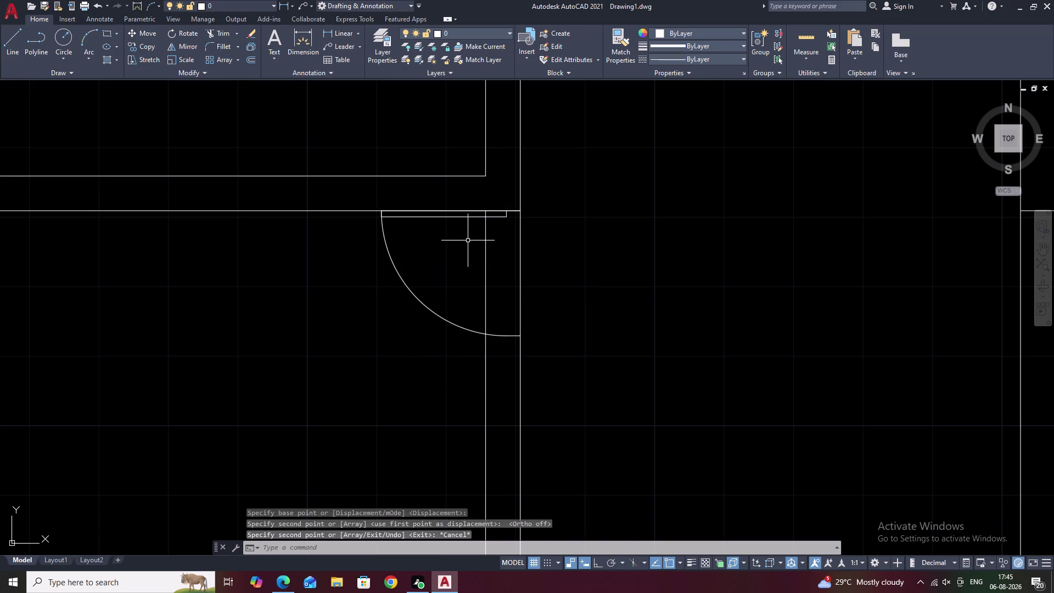
scroll(up, 3)
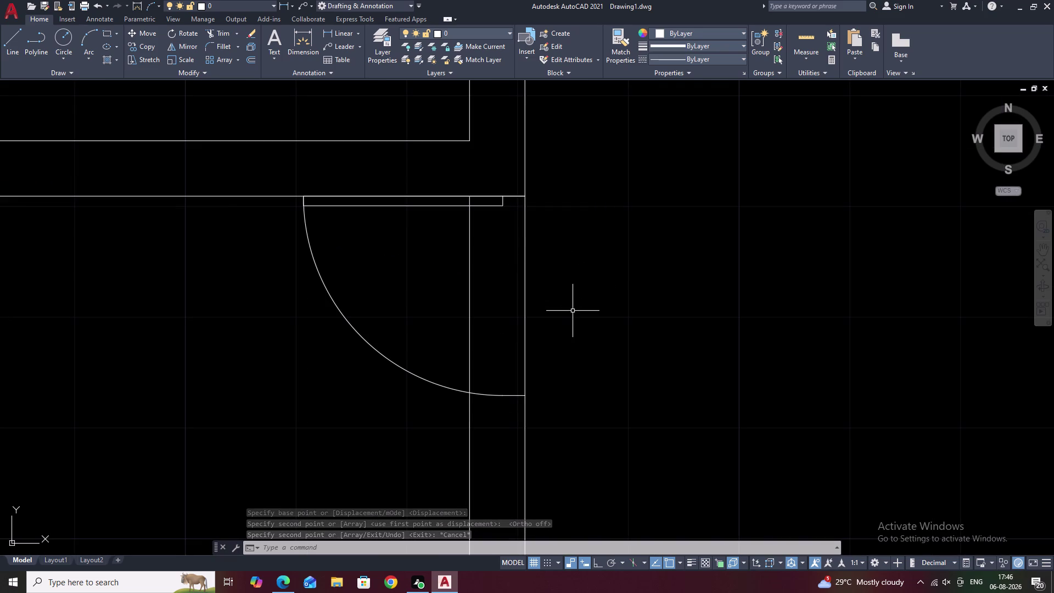
Trim the two wall lines inside the door opening with TR.
text(TR)
key(space)
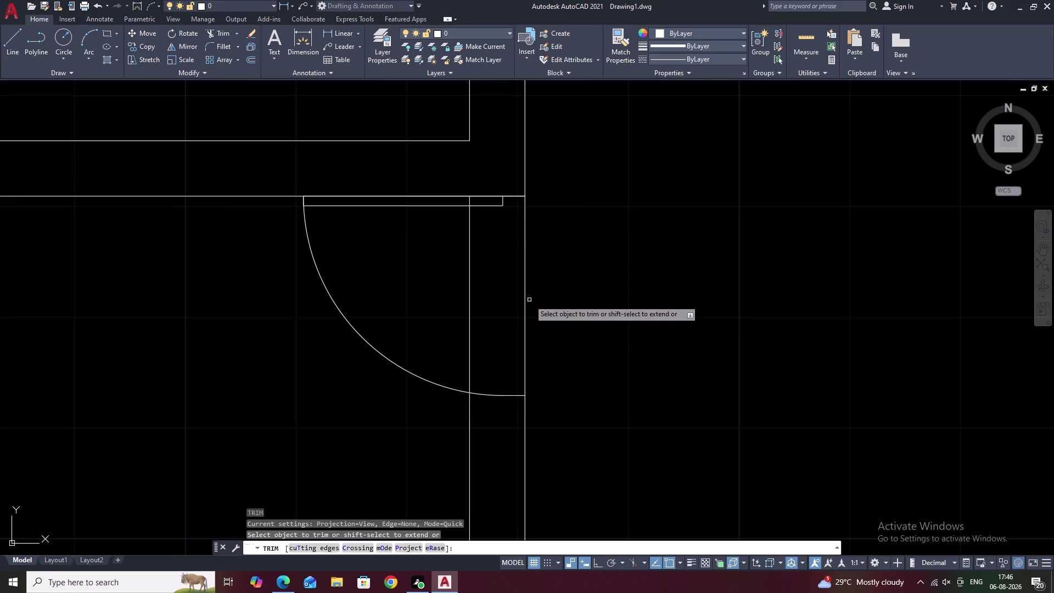
click(525, 300)
click(470, 307)
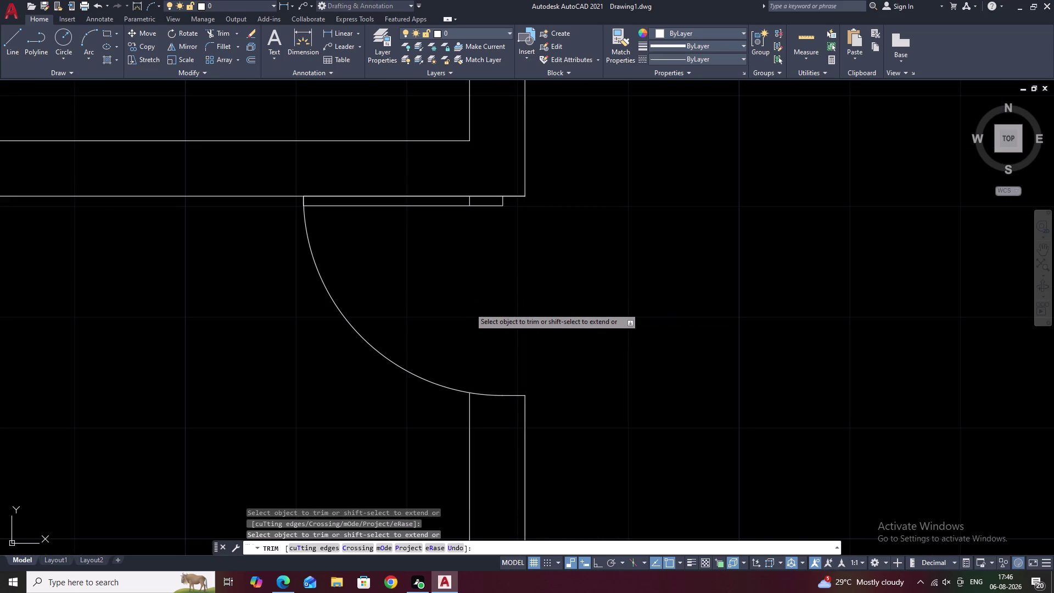
scroll(down, 3)
scroll(down, 3)
middle_drag(591, 339, 591, 288)
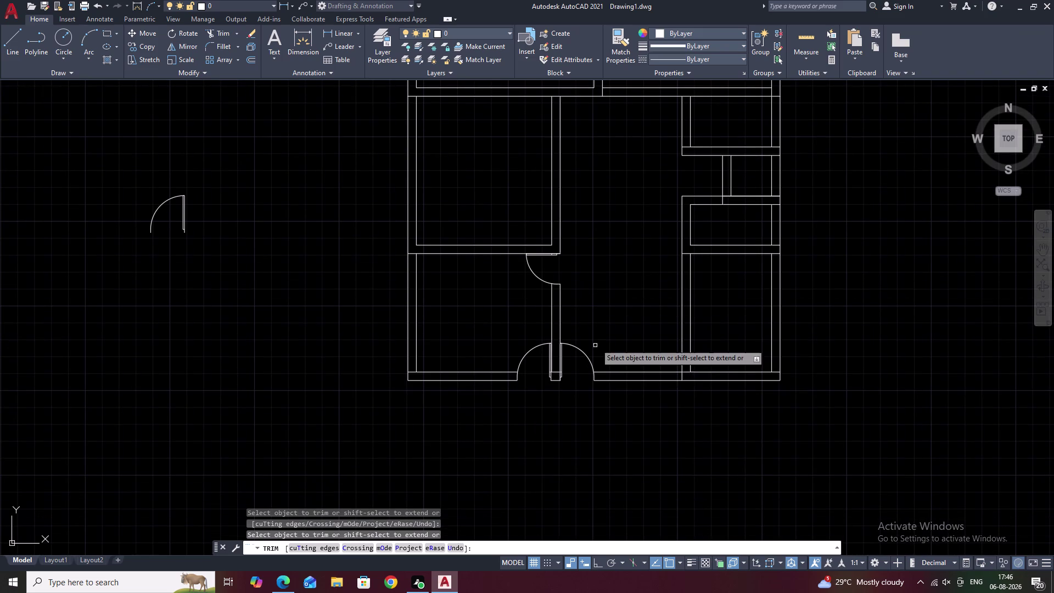
middle_drag(604, 326, 501, 427)
scroll(down, 3)
middle_drag(528, 356, 549, 383)
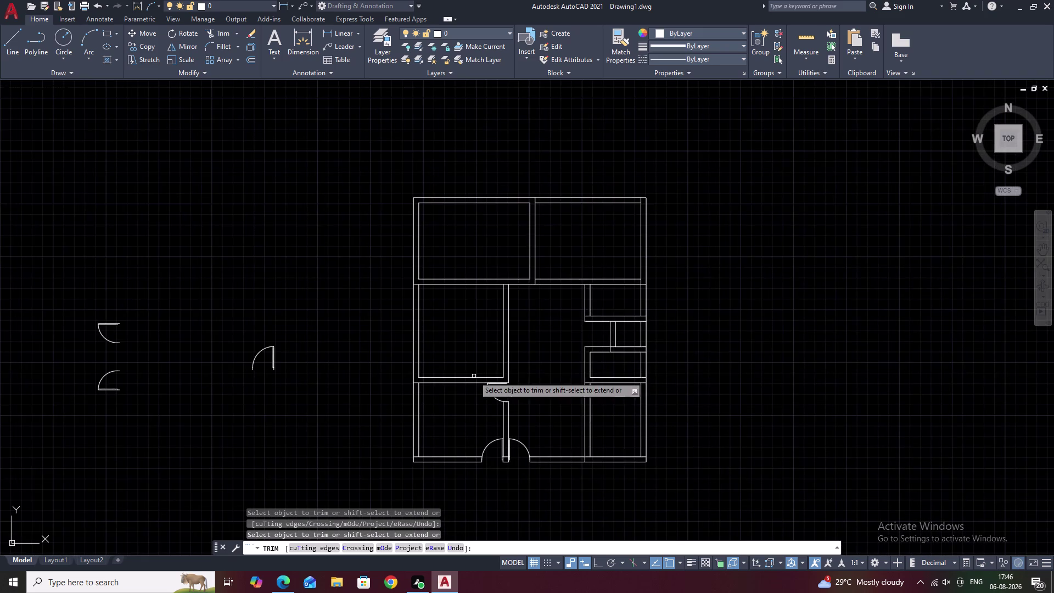
scroll(up, 3)
scroll(up, 3)
scroll(down, 3)
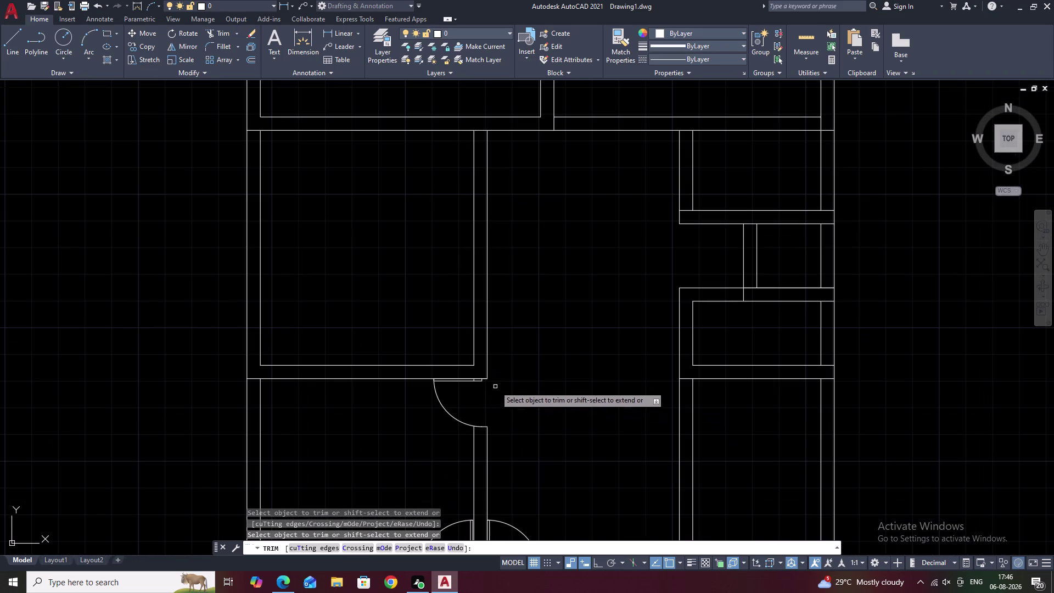
Undo the wall trims and end the trim operation.
key(ctrl+z)
key(ctrl+z)
key(ctrl+z)
key(ctrl+z)
key(ctrl+z)
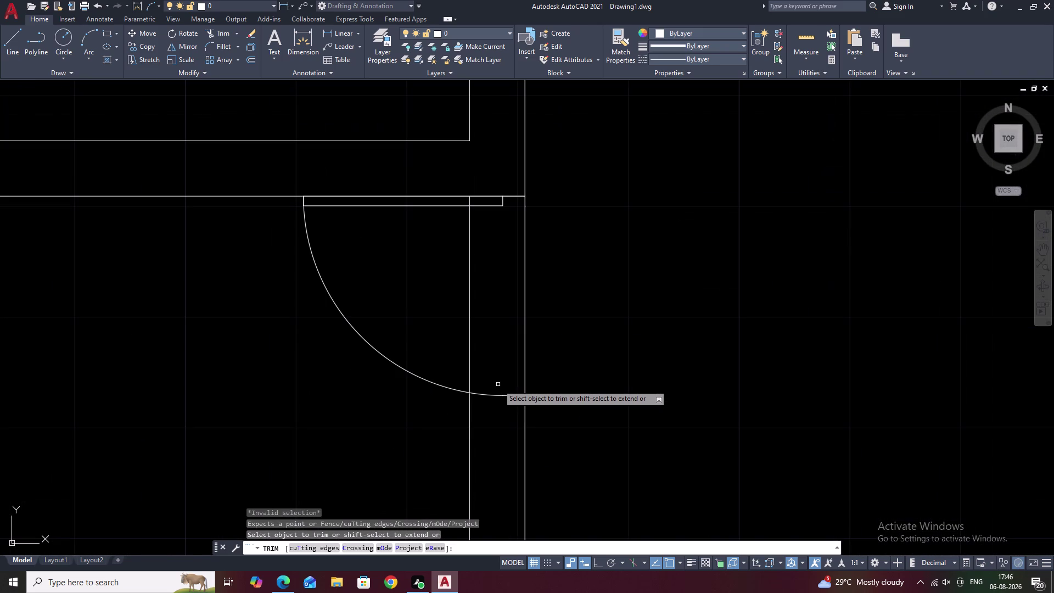
key(ctrl+z)
key(Escape)
key(ctrl+z)
key(ctrl+z)
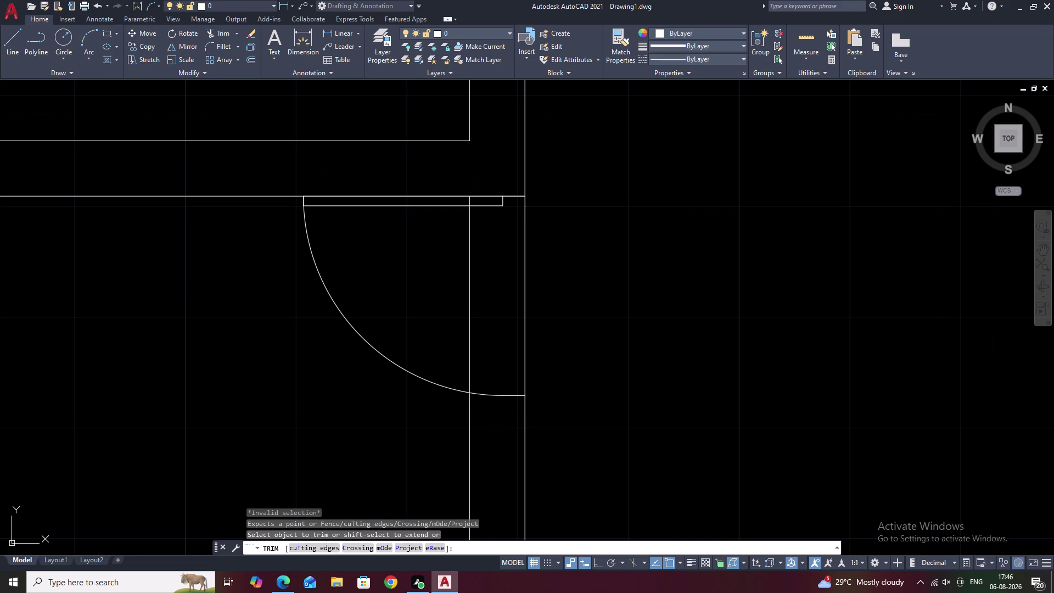
key(ctrl+z)
Keep undoing earlier drawing steps, removing the placed door copies.
key(ctrl+z)
key(ctrl+z)
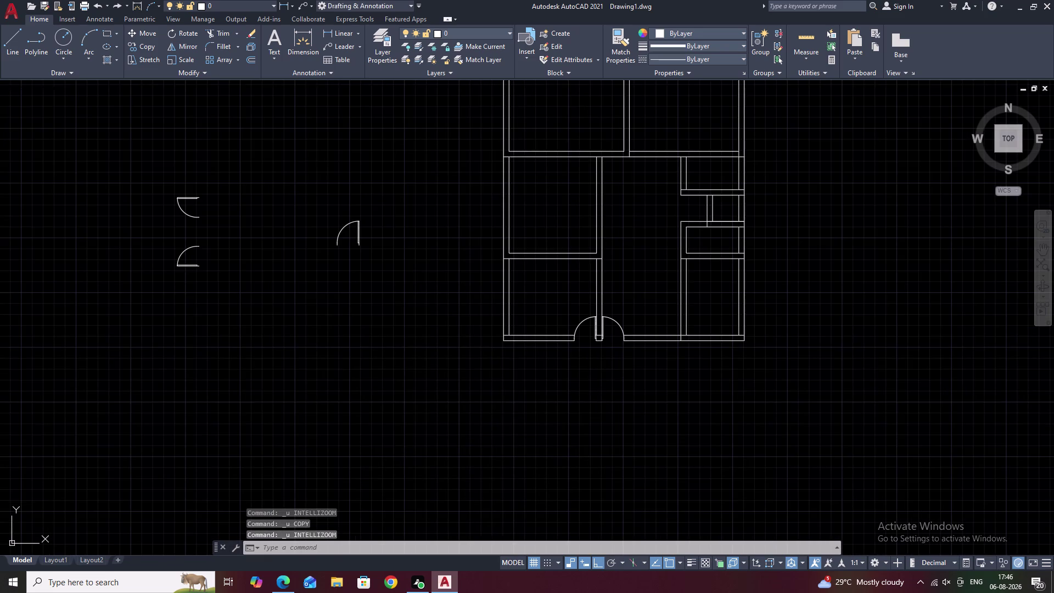
key(ctrl+z)
key(ctrl+z)
key(ctrl+z)
key(ctrl+z)
key(ctrl+z)
key(ctrl+z)
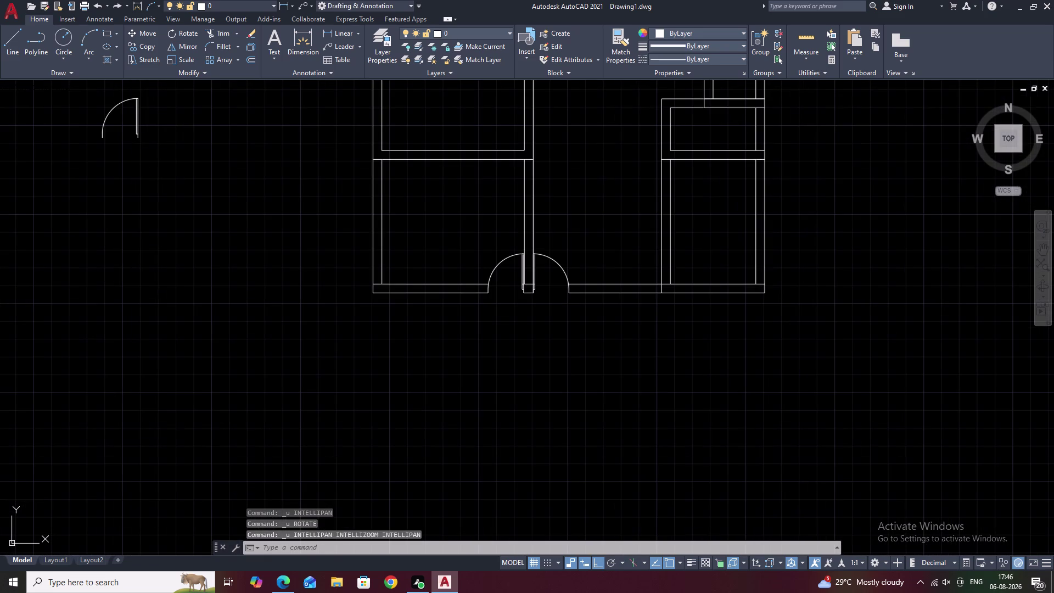
key(ctrl+z)
key(ctrl+z)
key(ctrl+z)
key(ctrl+z)
key(ctrl+z)
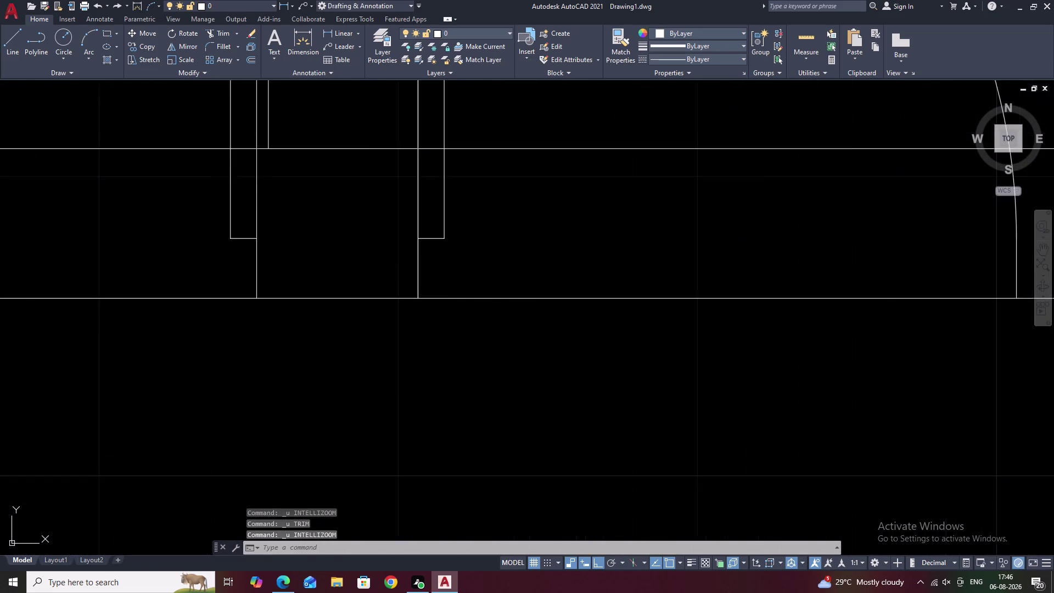
key(ctrl+z)
key(ctrl+z)
key(ctrl+z)
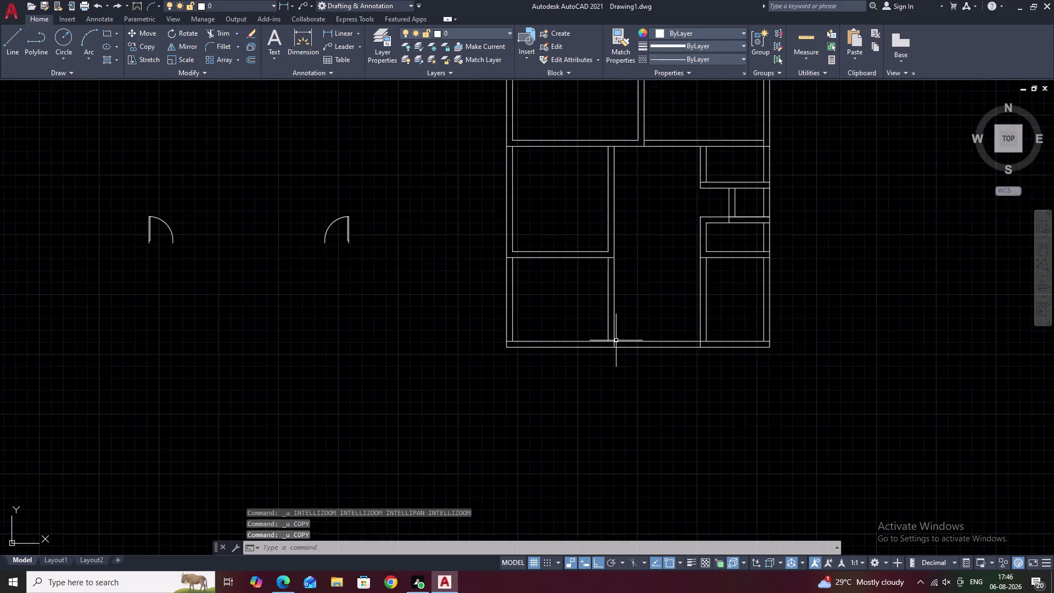
scroll(up, 3)
scroll(up, 3)
Start extending a wall line with EX, then cancel it.
key(Escape)
text(E)
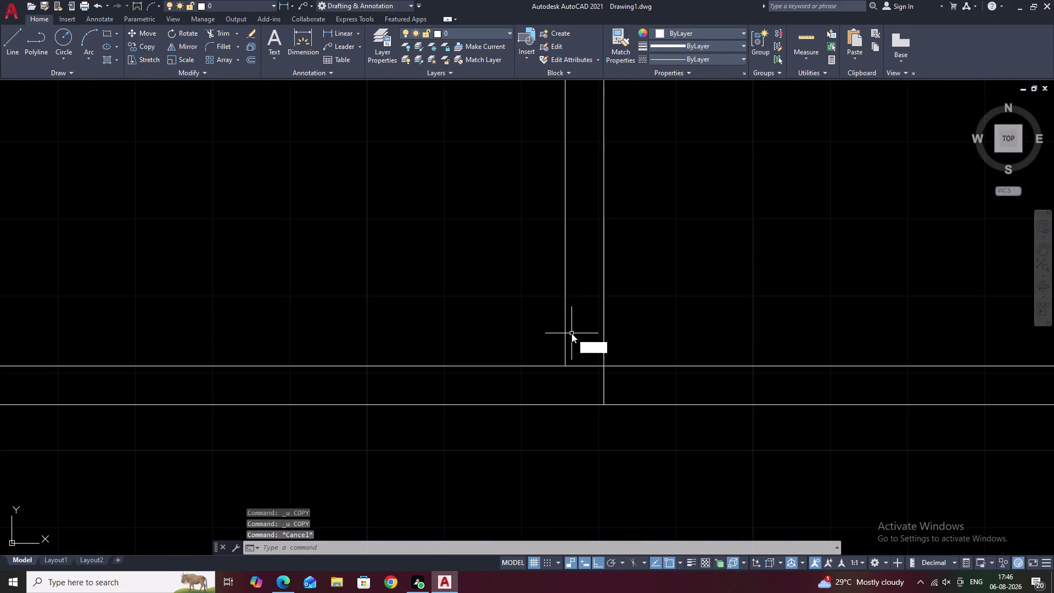
text(X)
key(space)
click(565, 345)
key(Escape)
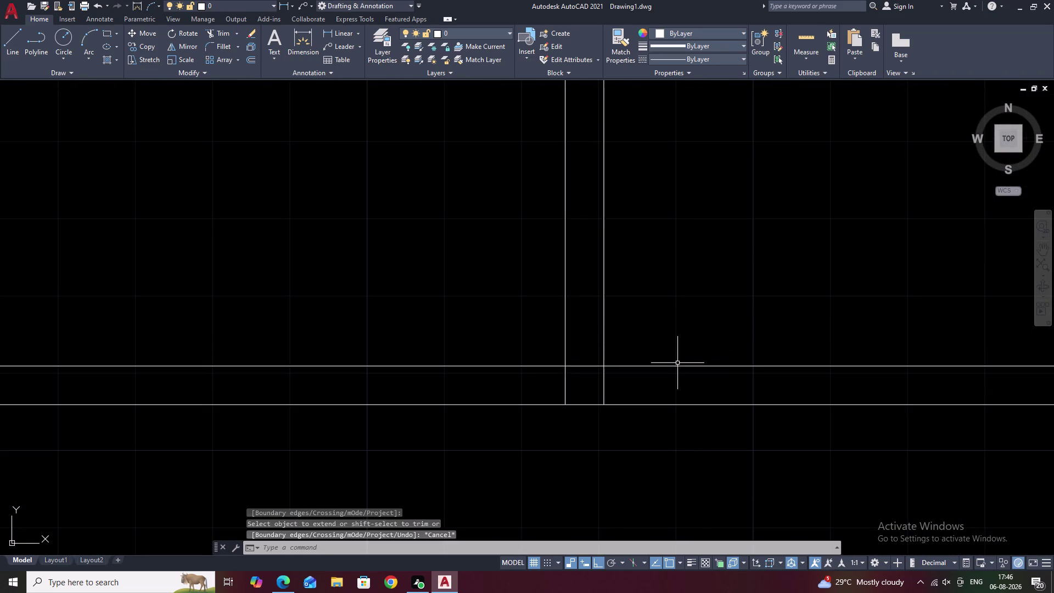
key(Escape)
Offset a wall line by 0.25 and trim the segments inside the opening.
text(O .25)
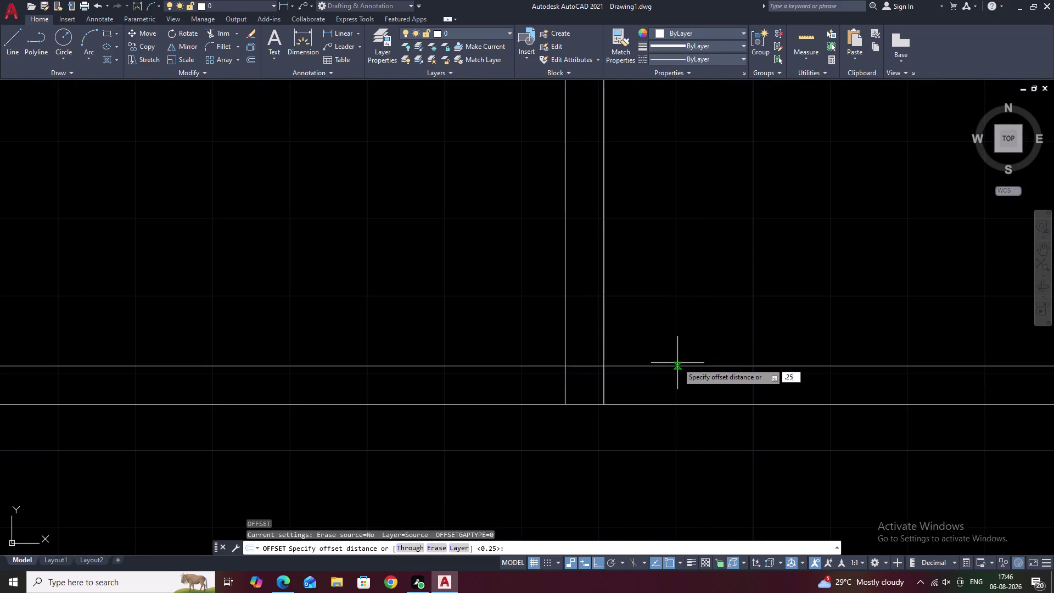
key(space)
click(565, 381)
click(527, 385)
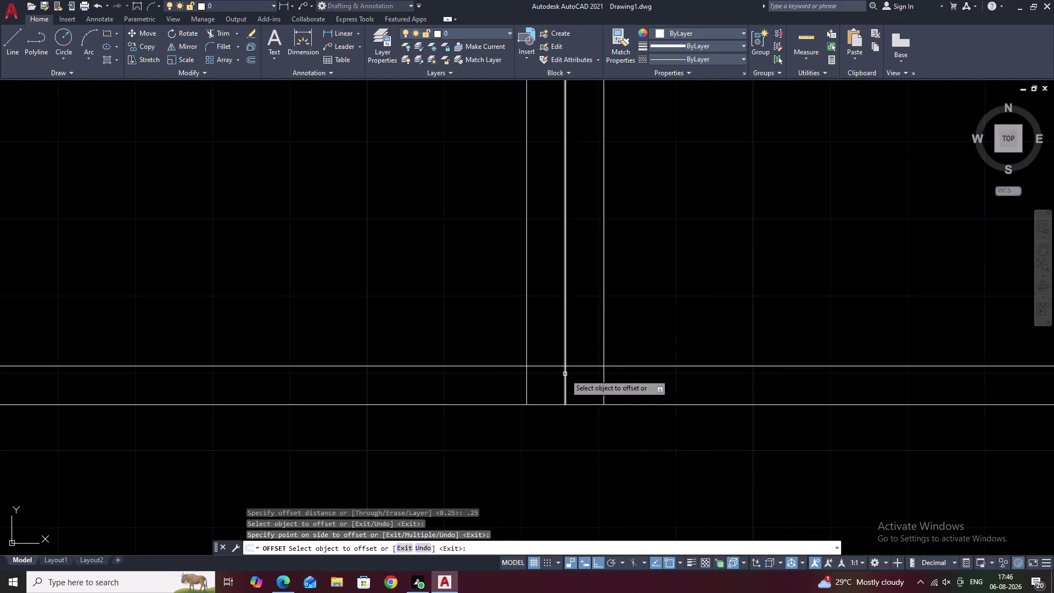
key(Escape)
text(TR)
key(space)
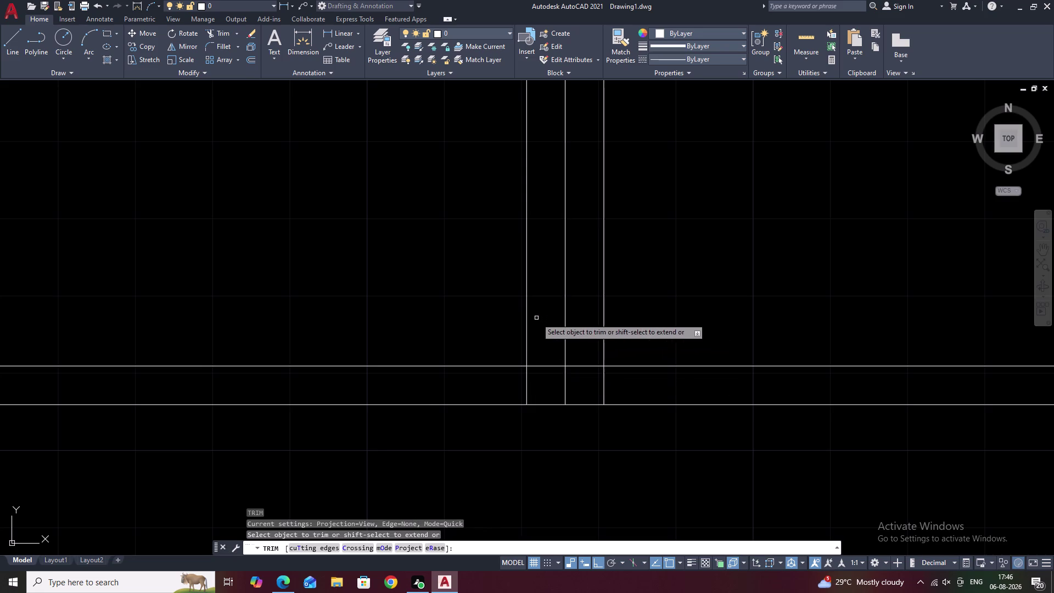
click(525, 325)
drag(532, 326, 520, 326)
click(517, 327)
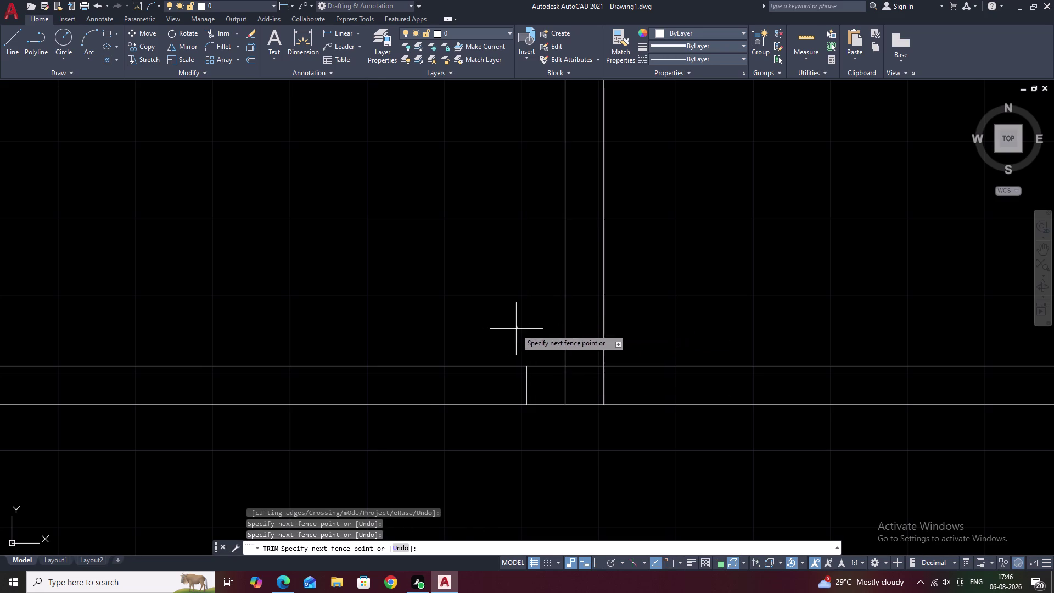
key(Escape)
Offset the vertical wall line 0.25 to its right.
text(O)
key(space)
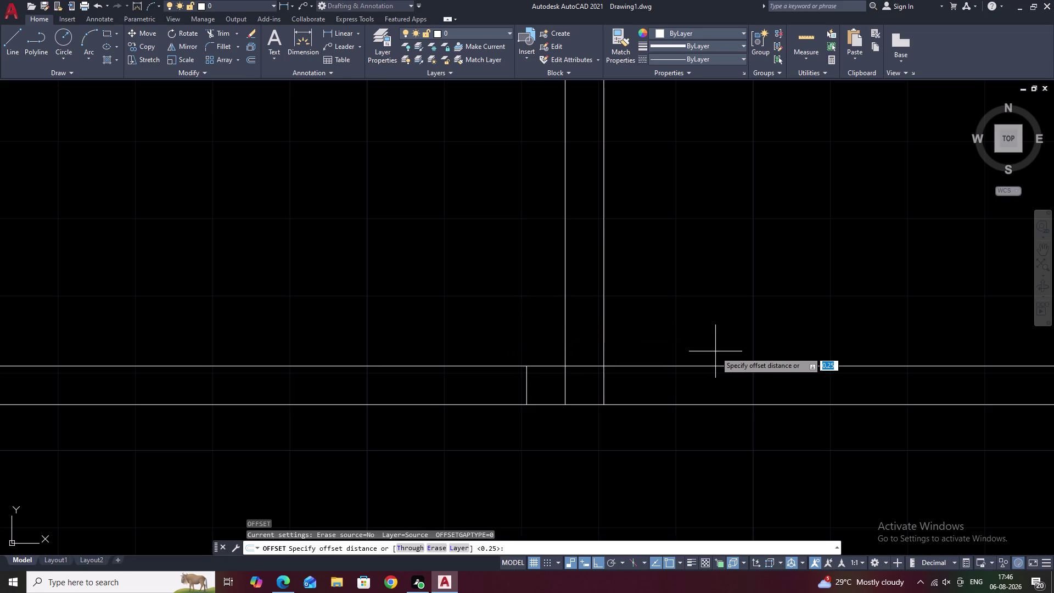
text(.25)
key(space)
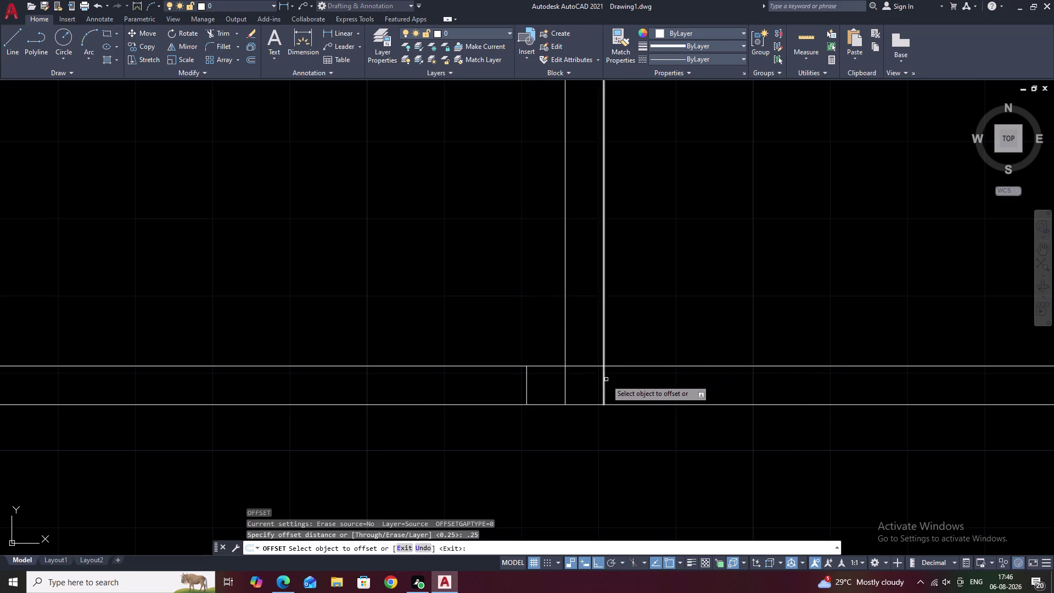
click(603, 382)
click(659, 382)
key(Escape)
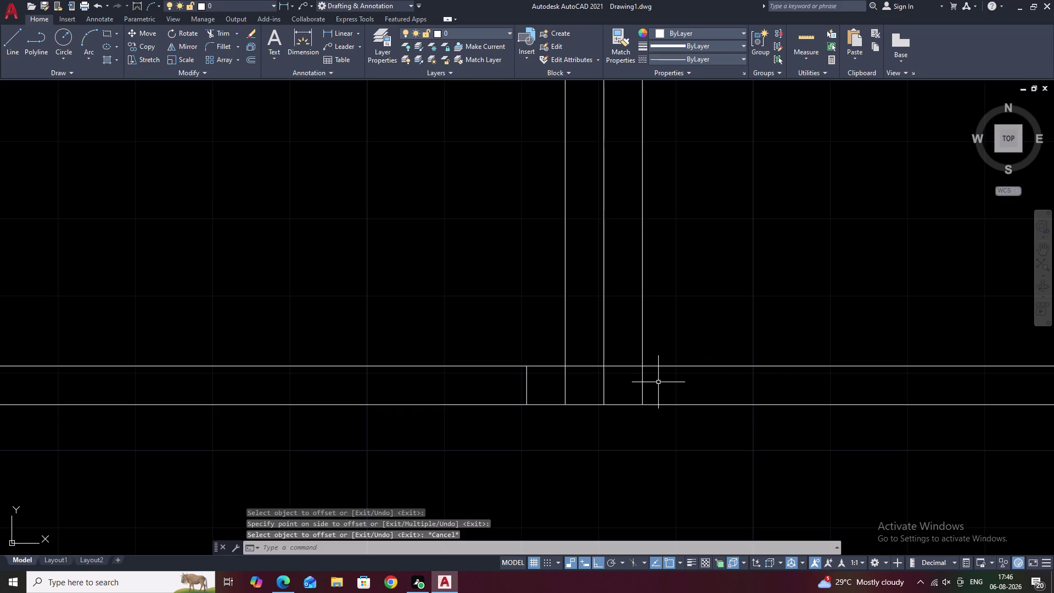
Trim away the excess line segments at that wall junction.
text(YT)
key(space)
drag(671, 310, 620, 321)
key(Escape)
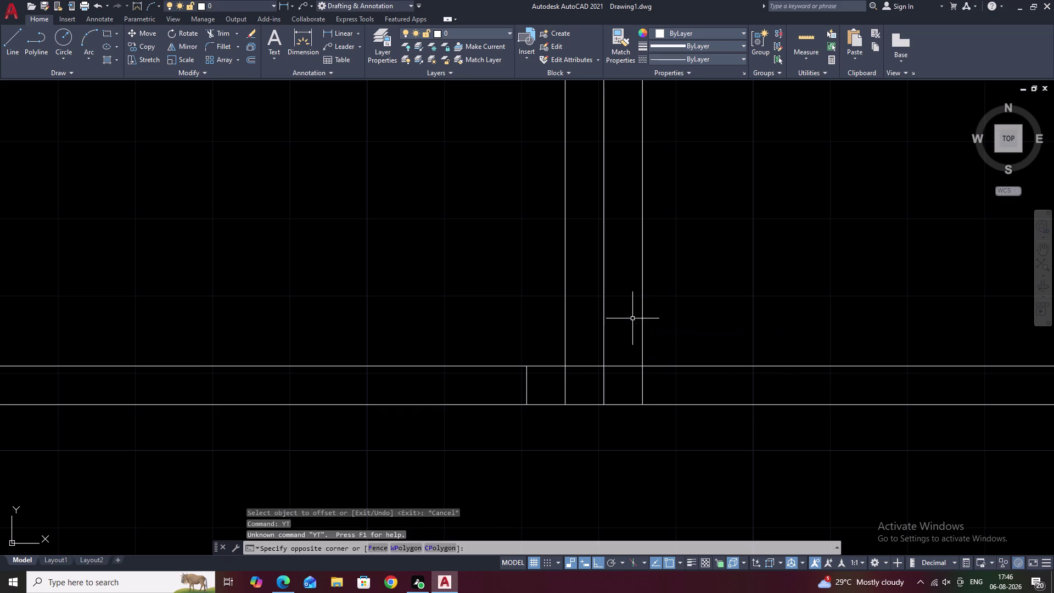
text(TR)
key(space)
drag(660, 301, 613, 325)
scroll(down, 3)
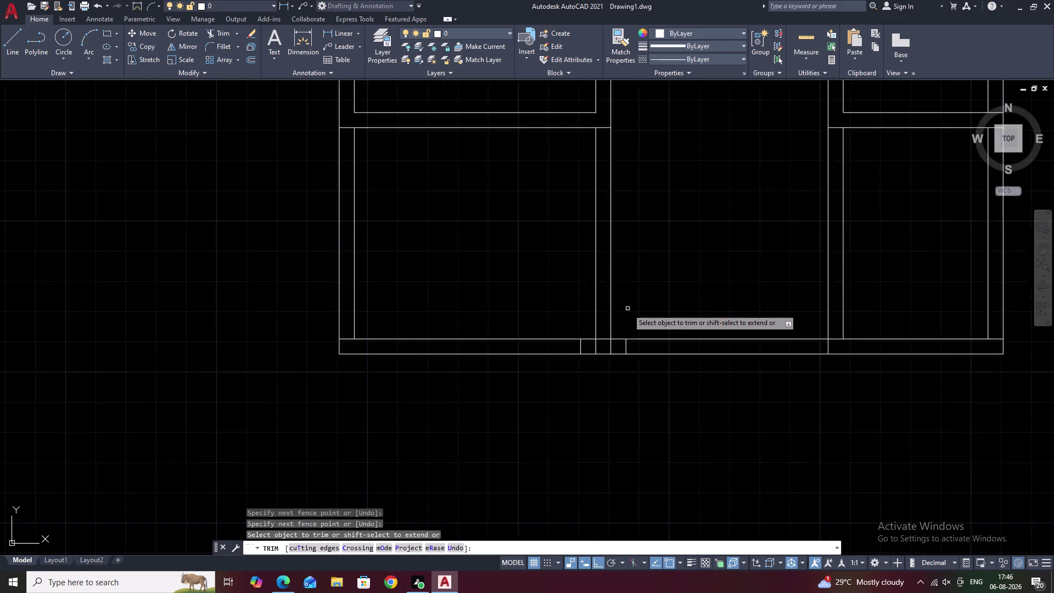
scroll(down, 3)
middle_drag(632, 295, 632, 350)
scroll(down, 3)
scroll(up, 3)
key(Escape)
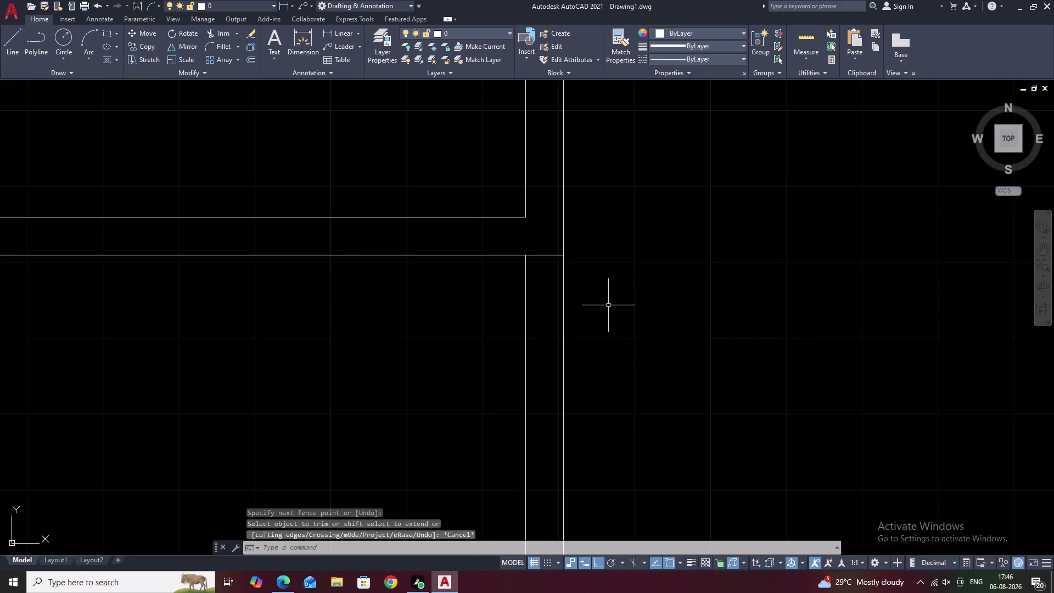
Offset the horizontal wall line 0.25 below and trim its excess segments.
text(O)
key(space)
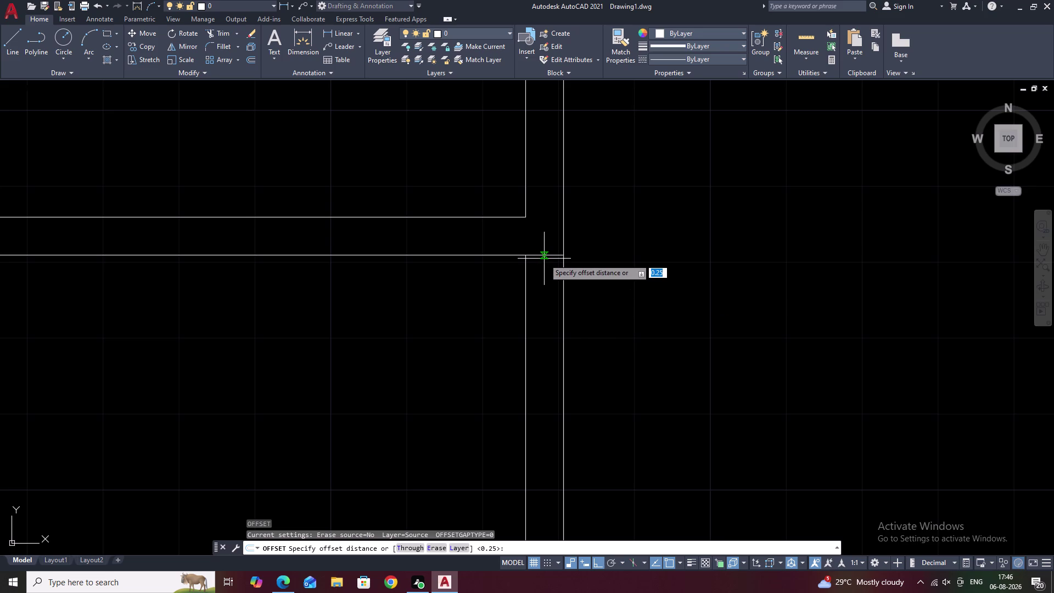
key(space)
click(544, 254)
click(543, 306)
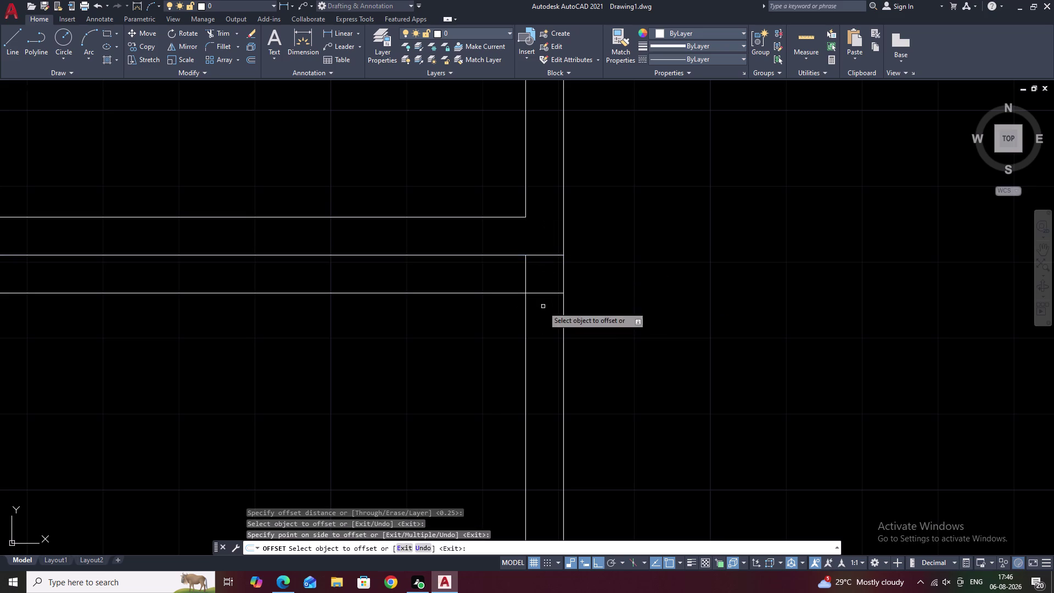
key(Escape)
text(TR)
key(space)
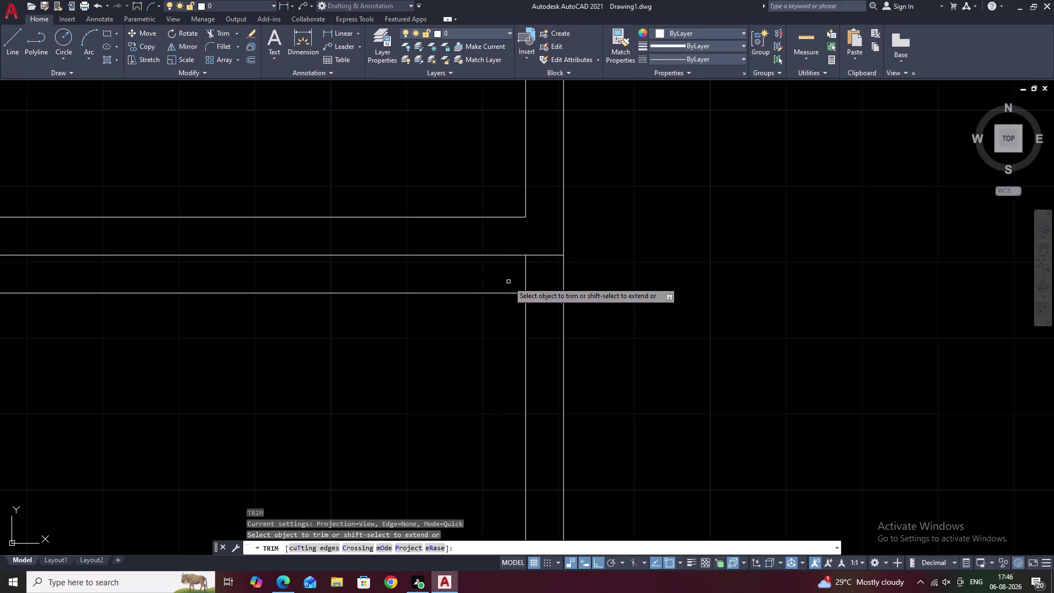
drag(509, 282, 452, 324)
scroll(down, 3)
scroll(down, 3)
middle_drag(574, 334, 547, 396)
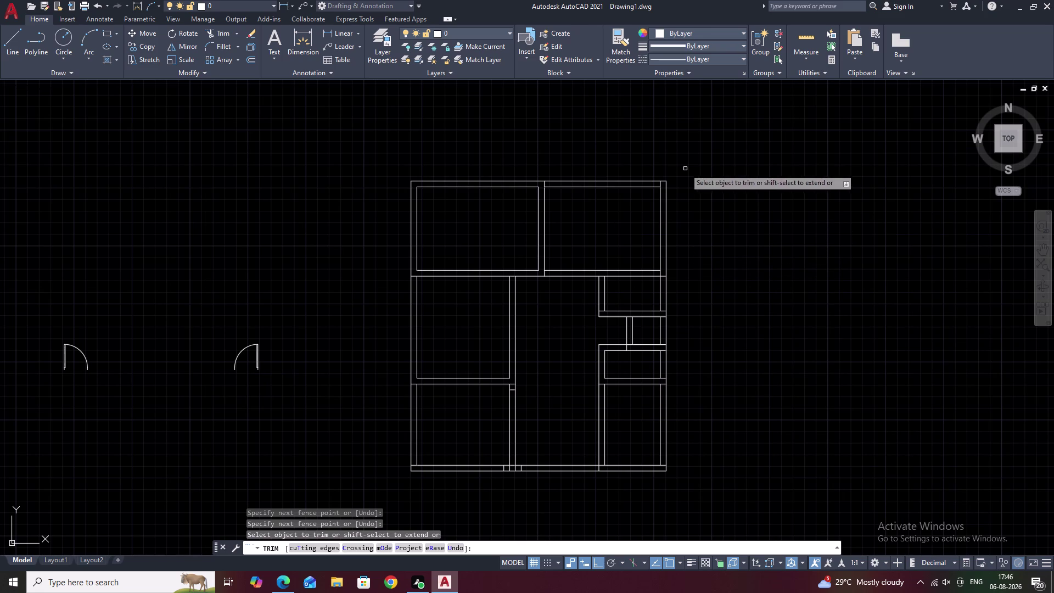
End the previous trim command and clear the command line.
scroll(up, 3)
key(Escape)
key(space)
key(space)
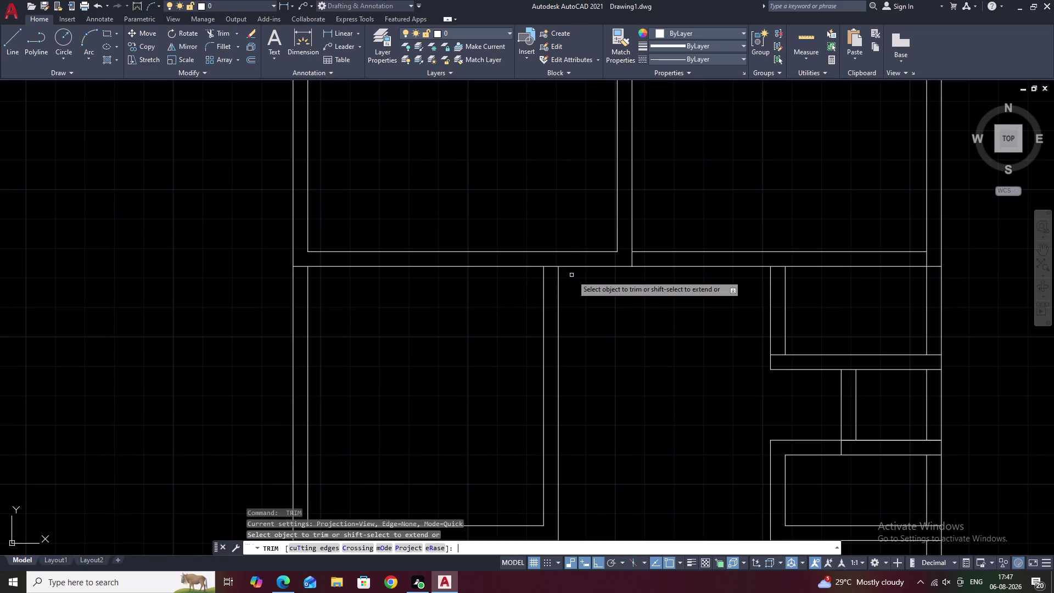
key(space)
key(Escape)
Offset the interior horizontal wall line 0.25 below and trim its overhang.
text(O)
key(space)
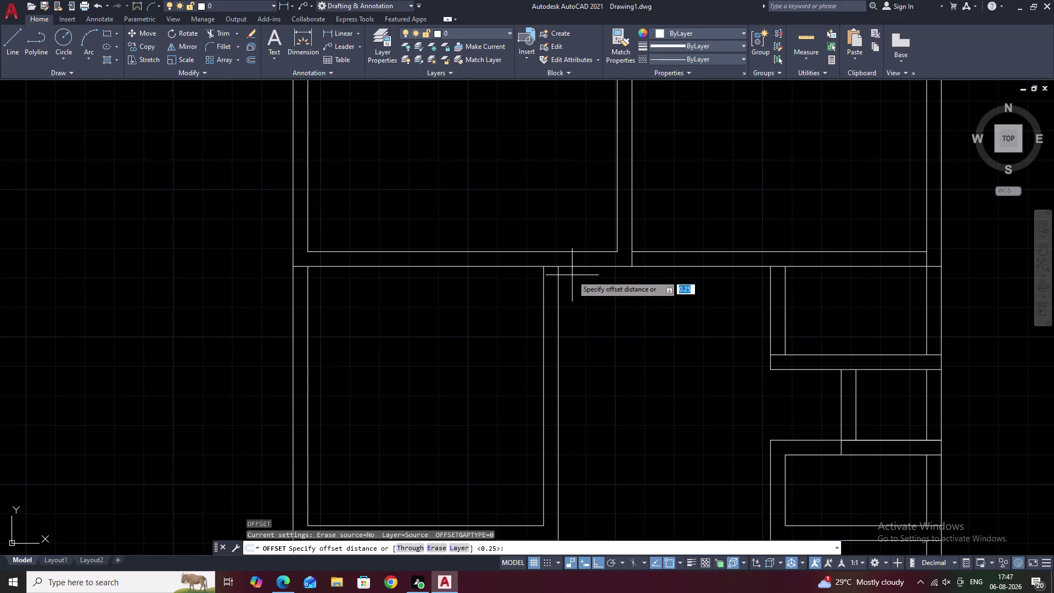
key(space)
click(549, 267)
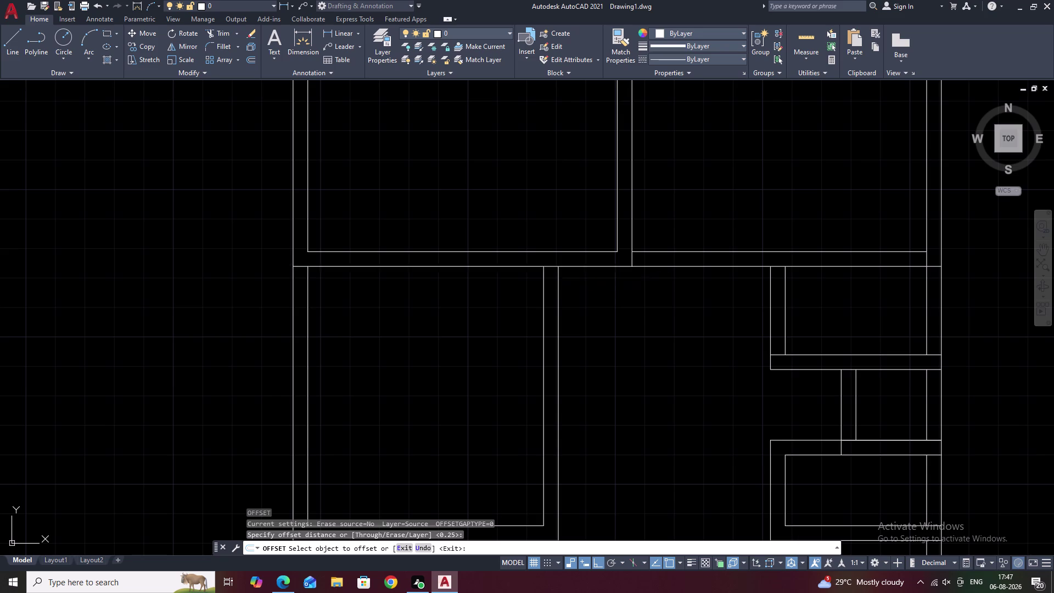
click(551, 296)
key(Escape)
text(TR)
key(space)
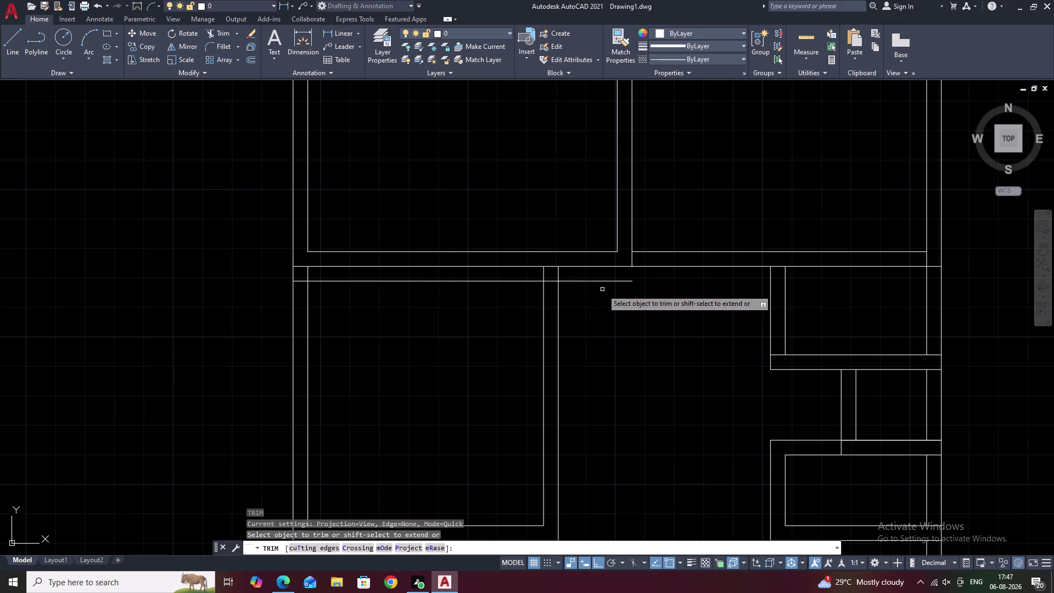
click(599, 280)
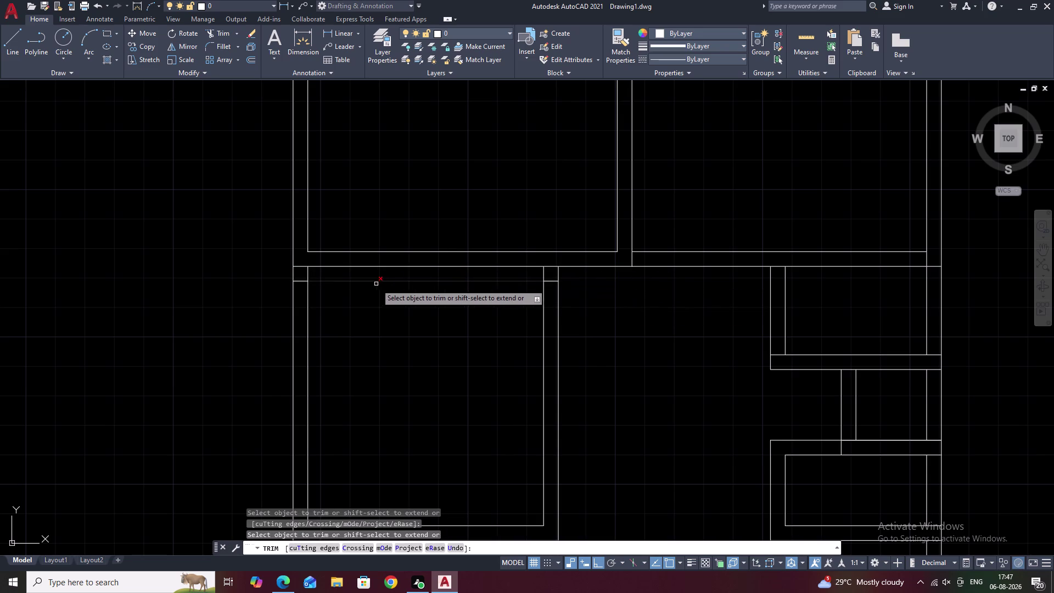
key(Escape)
key(Escape)
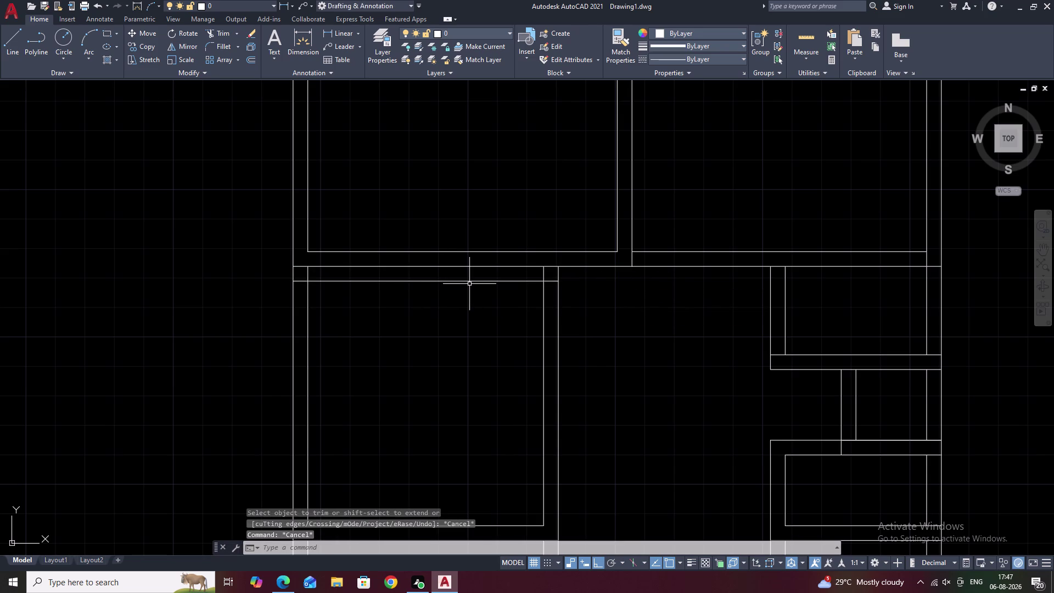
Trim the new line's excess segments inside the left room and at the wall end.
text(T)
key(space)
key(Escape)
key(Escape)
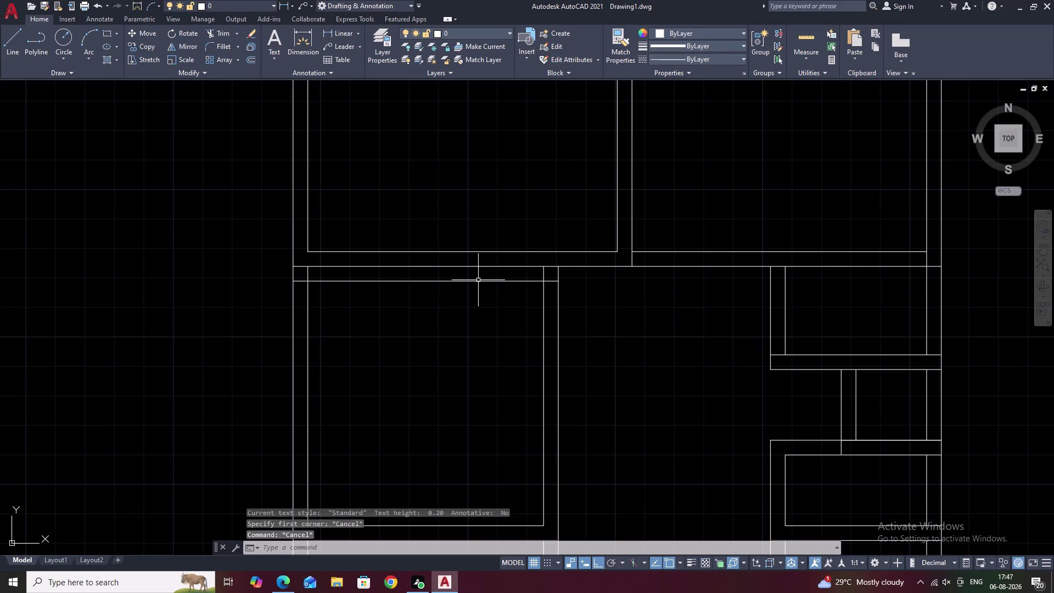
text(TR)
key(space)
click(480, 281)
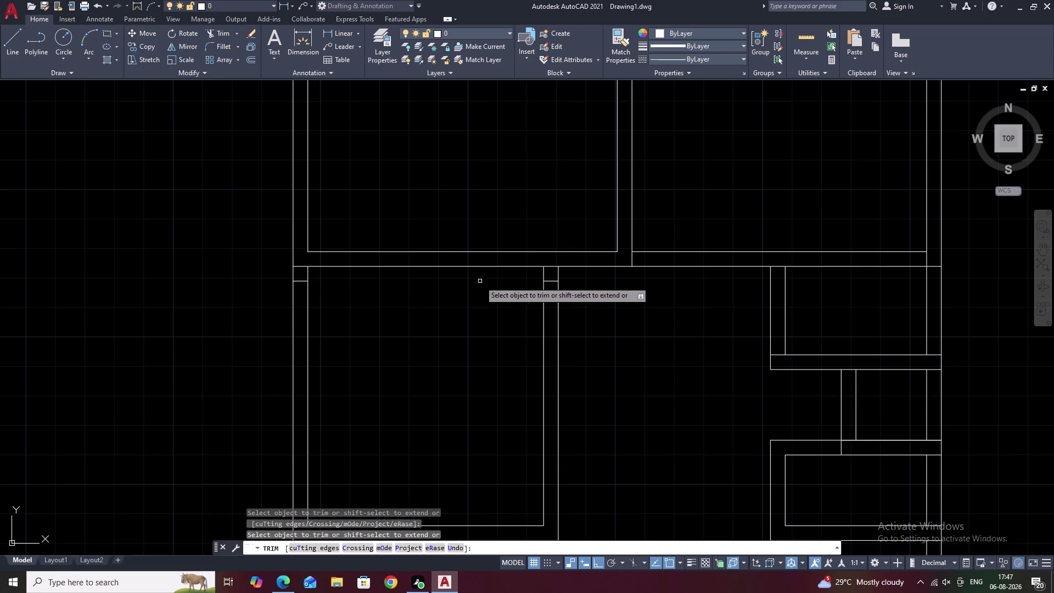
click(298, 280)
scroll(down, 3)
middle_drag(374, 319, 386, 287)
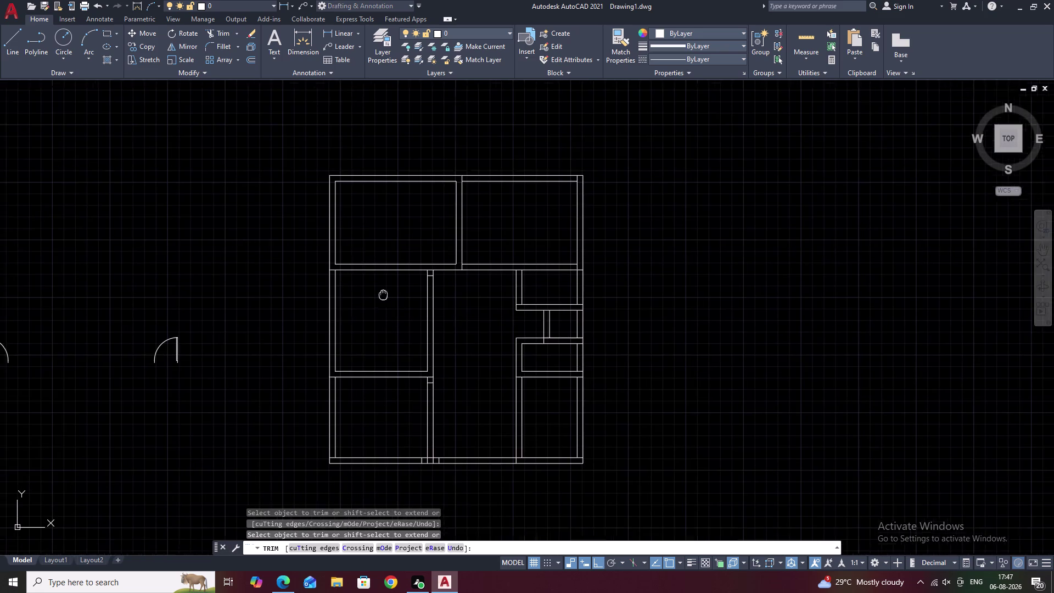
middle_drag(386, 288, 389, 282)
key(Escape)
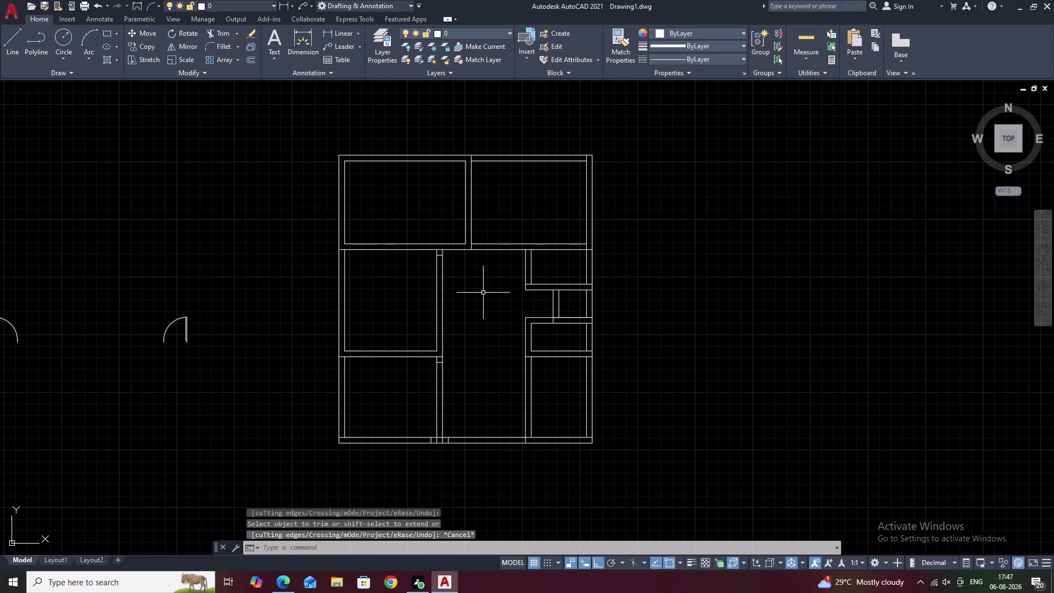
scroll(up, 3)
middle_drag(399, 240, 610, 334)
Extend the vertical interior wall line down to the horizontal wall.
key(Escape)
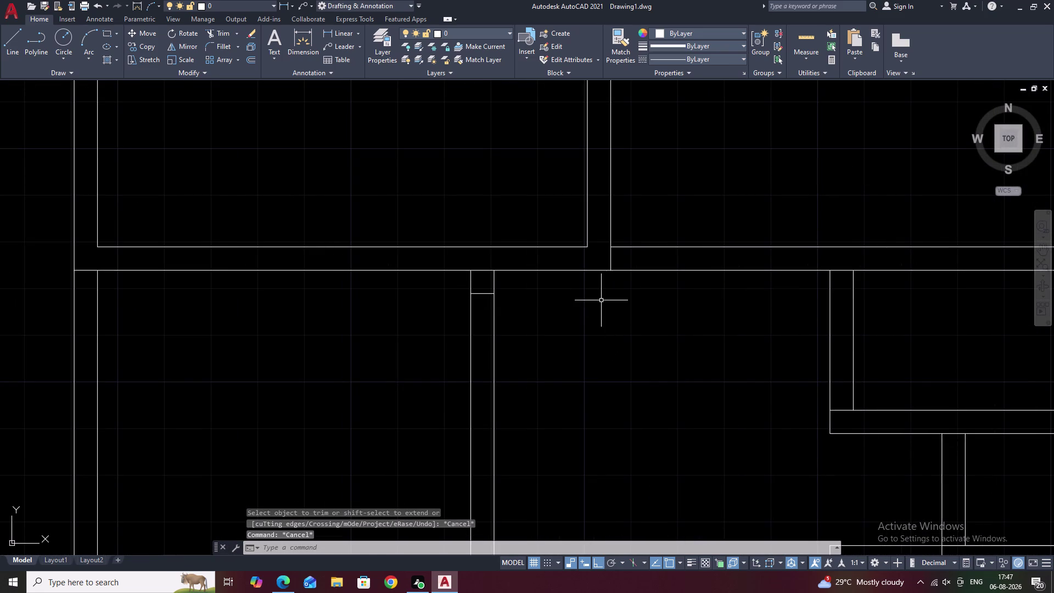
text(O)
key(space)
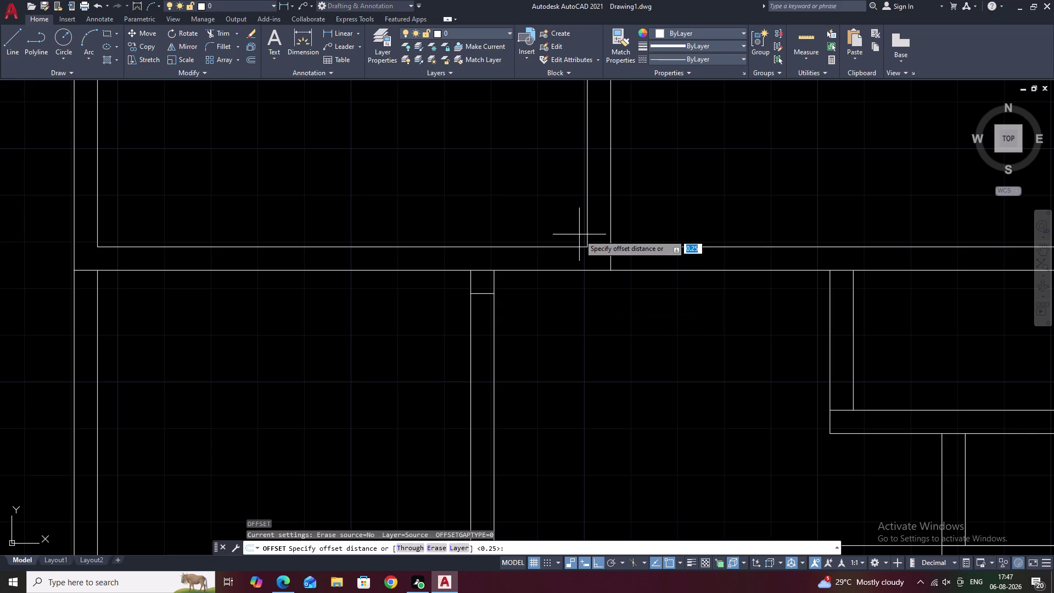
key(Escape)
text(EX)
key(space)
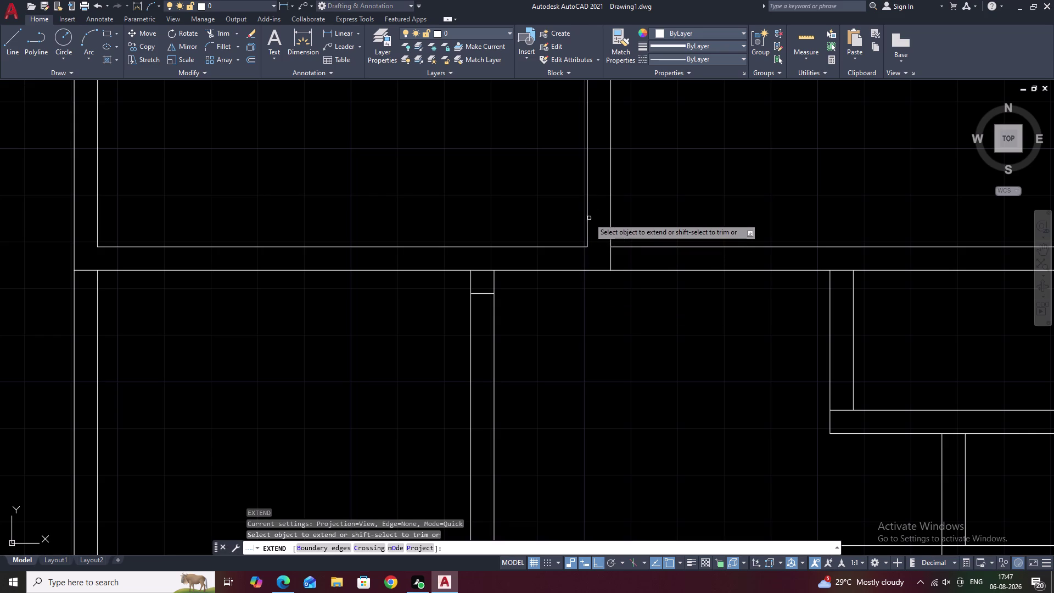
click(590, 218)
click(585, 223)
key(Escape)
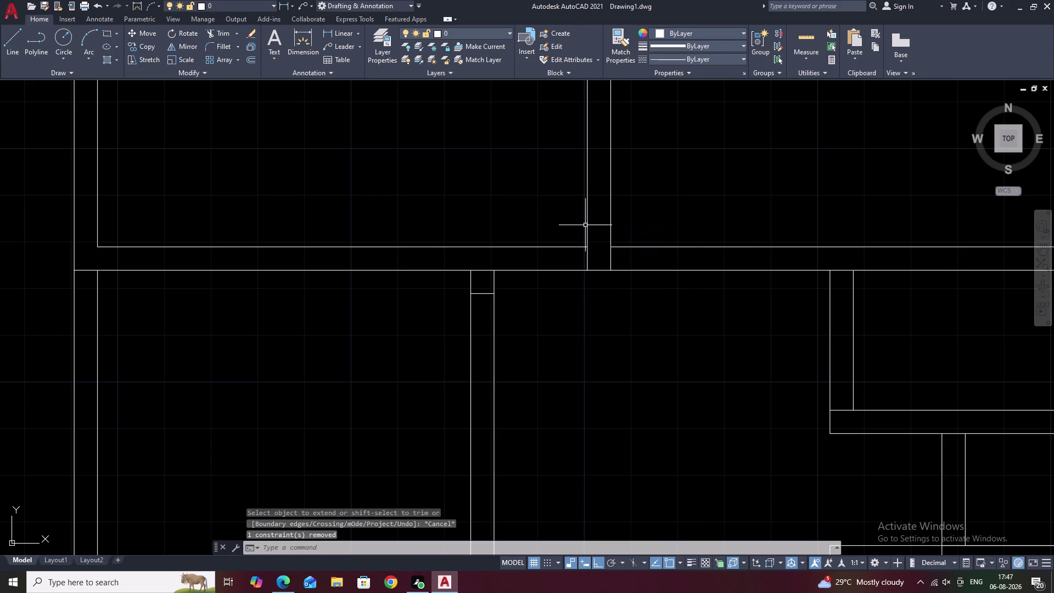
Offset the vertical wall line 0.25 to its left.
text(O .25)
key(space)
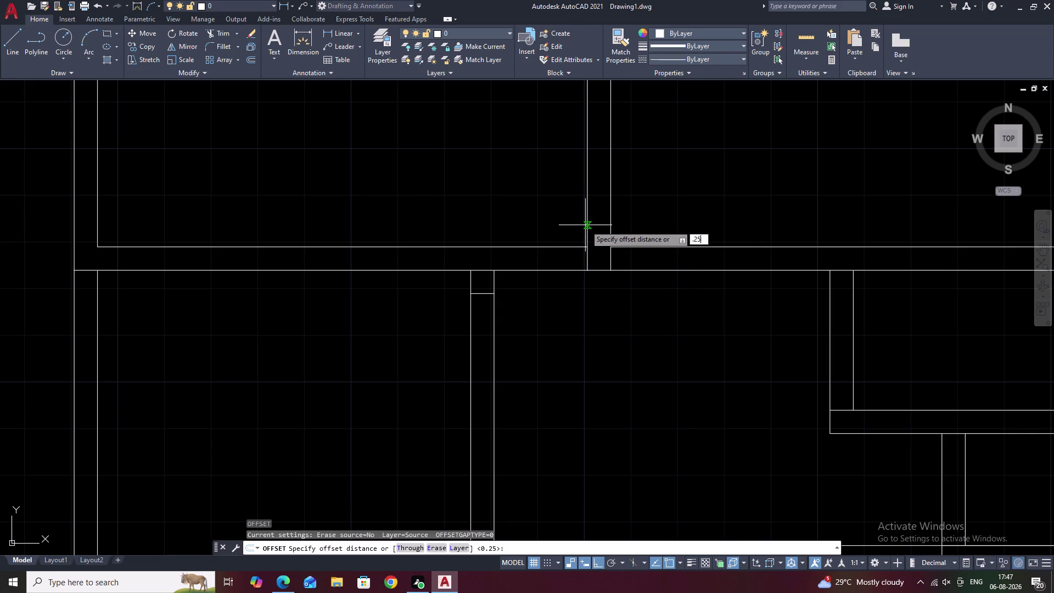
click(588, 258)
click(570, 259)
key(Escape)
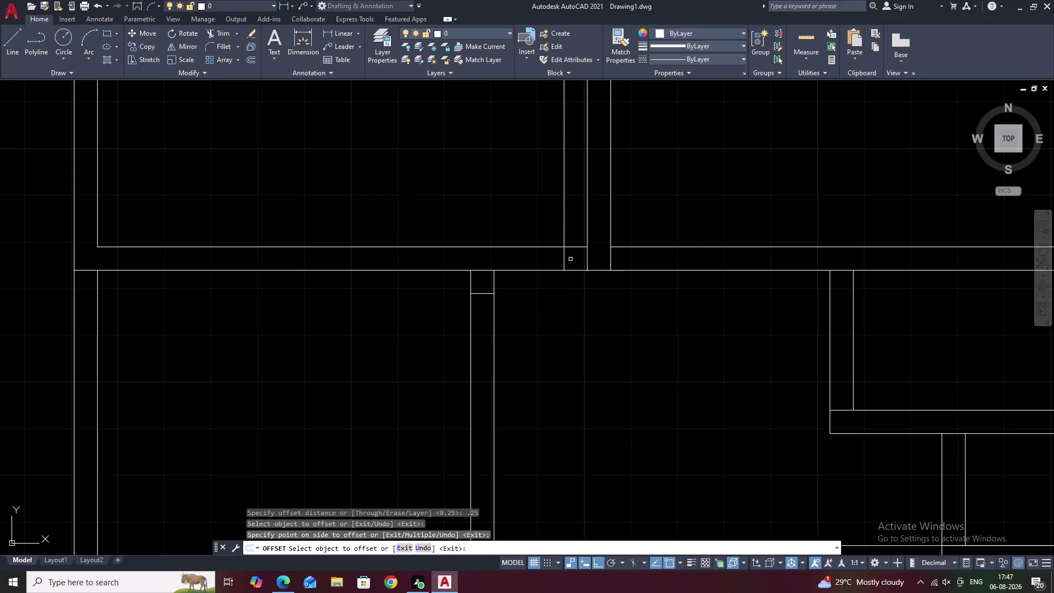
Trim the excess wall segments at the opening where the walls meet.
text(TR)
key(space)
click(562, 232)
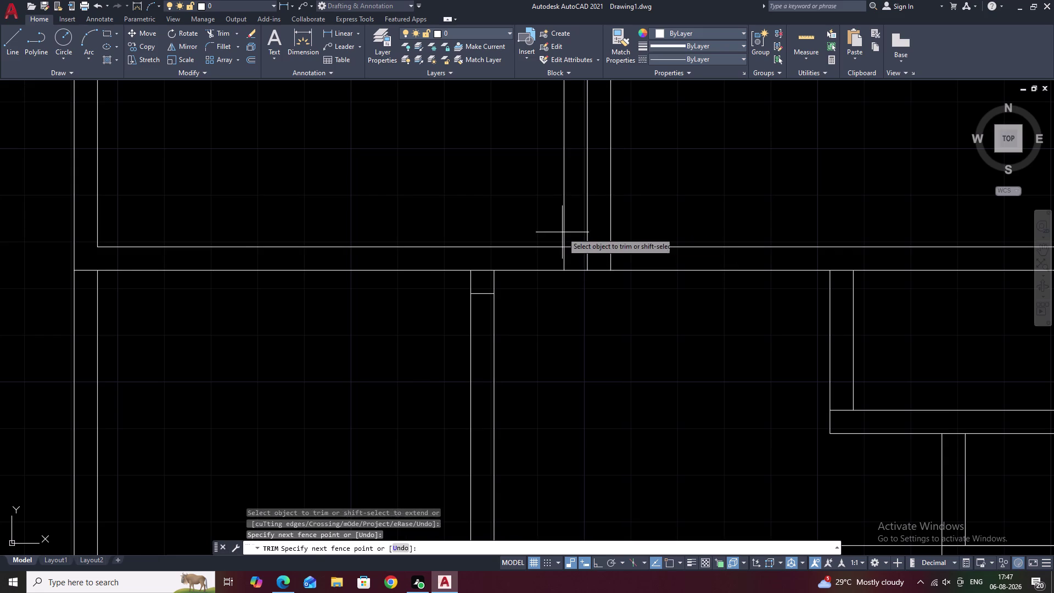
click(570, 231)
scroll(down, 3)
key(Escape)
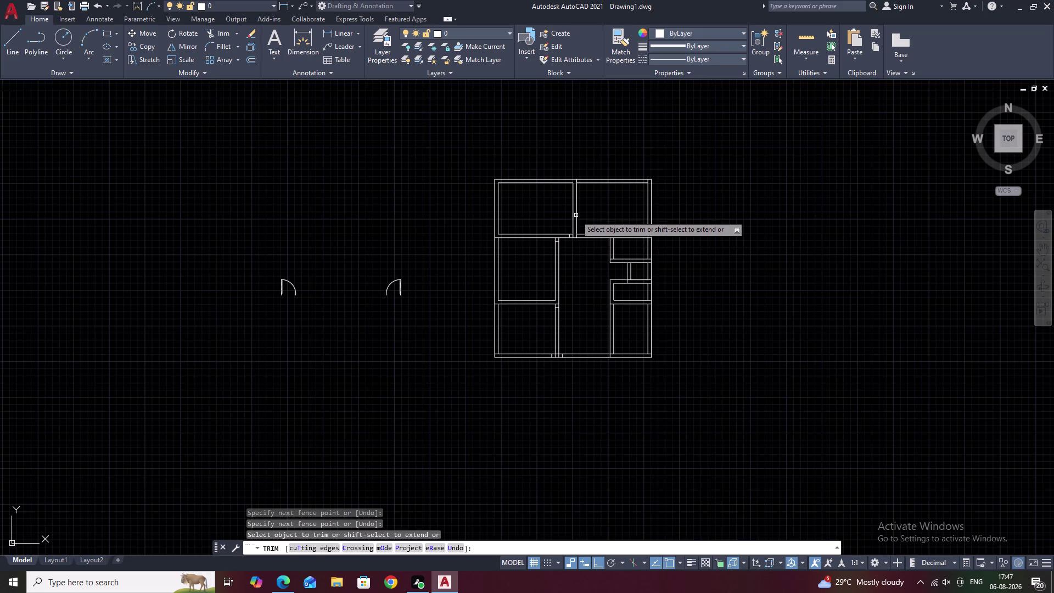
scroll(up, 3)
scroll(up, 3)
Offset the interior vertical wall line 0.25 to the right.
middle_drag(576, 240, 458, 241)
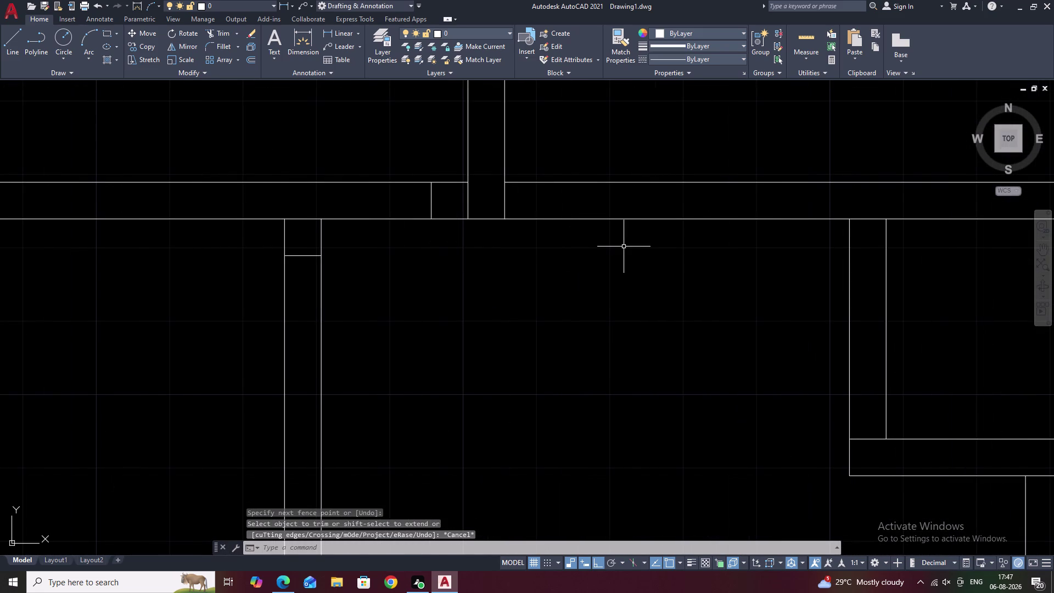
key(o)
key(space)
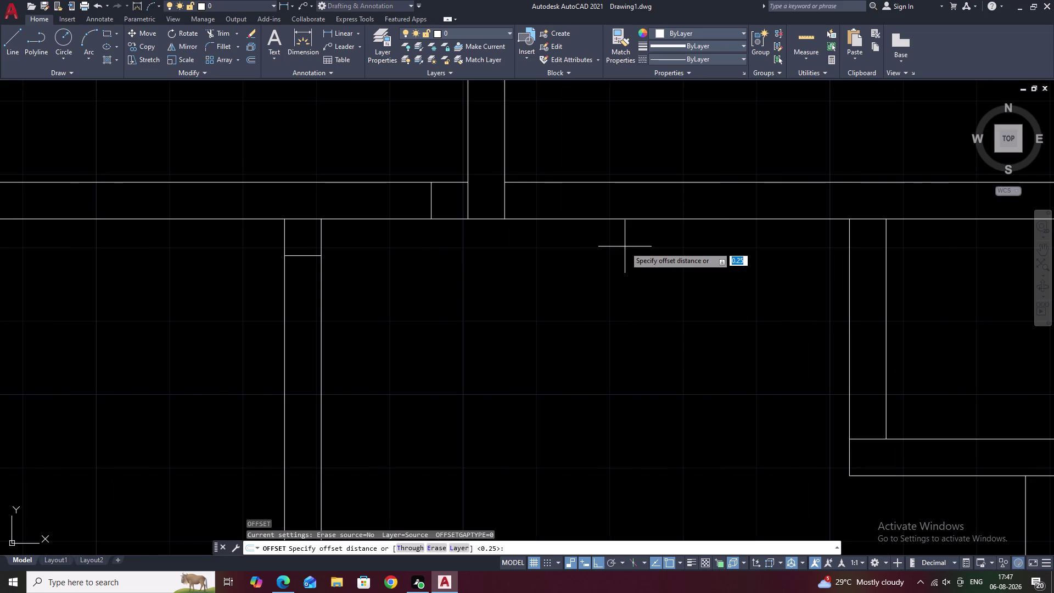
key(space)
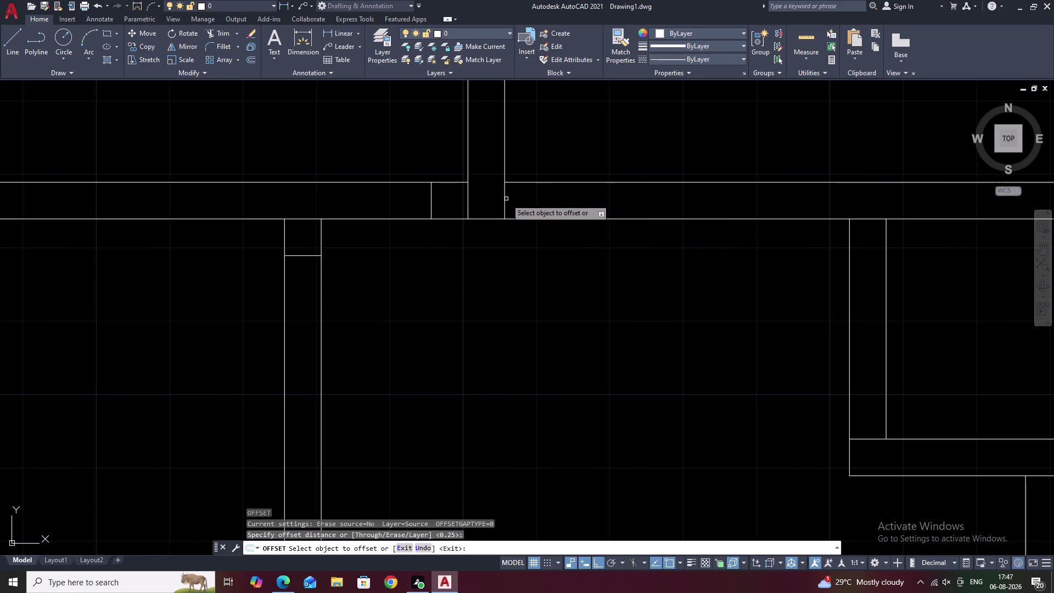
click(505, 205)
click(556, 210)
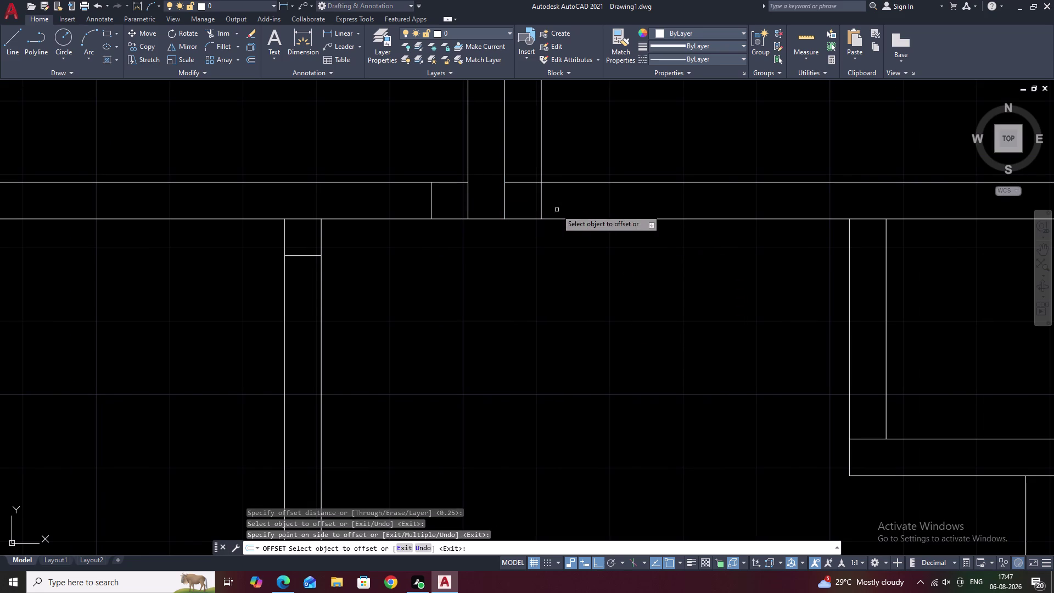
key(Escape)
Trim the excess line at the wall opening, panning across the plan.
text(TR)
key(space)
click(541, 166)
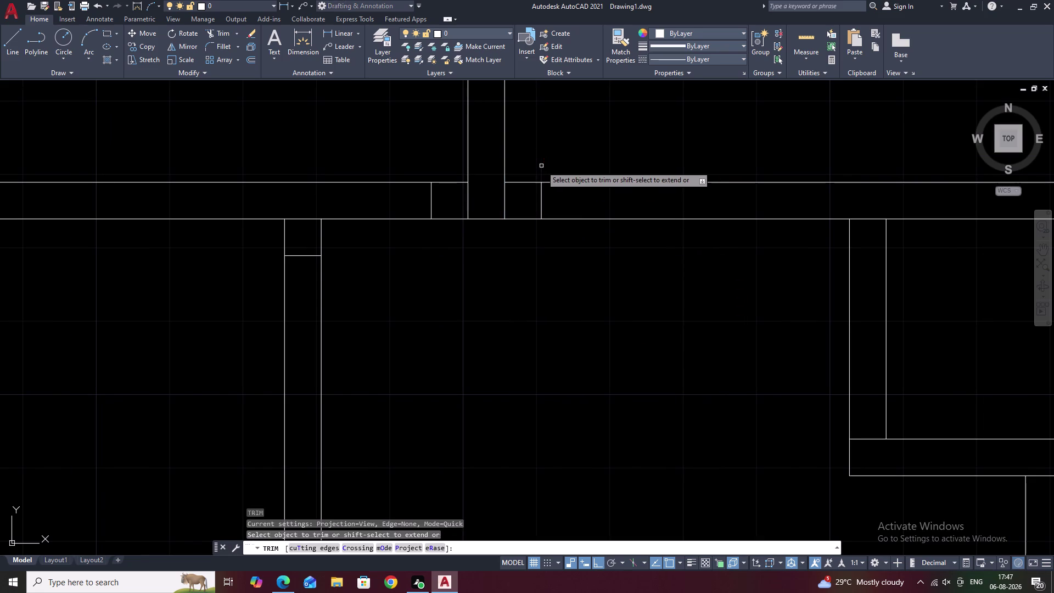
scroll(down, 3)
middle_drag(597, 196, 555, 233)
scroll(up, 3)
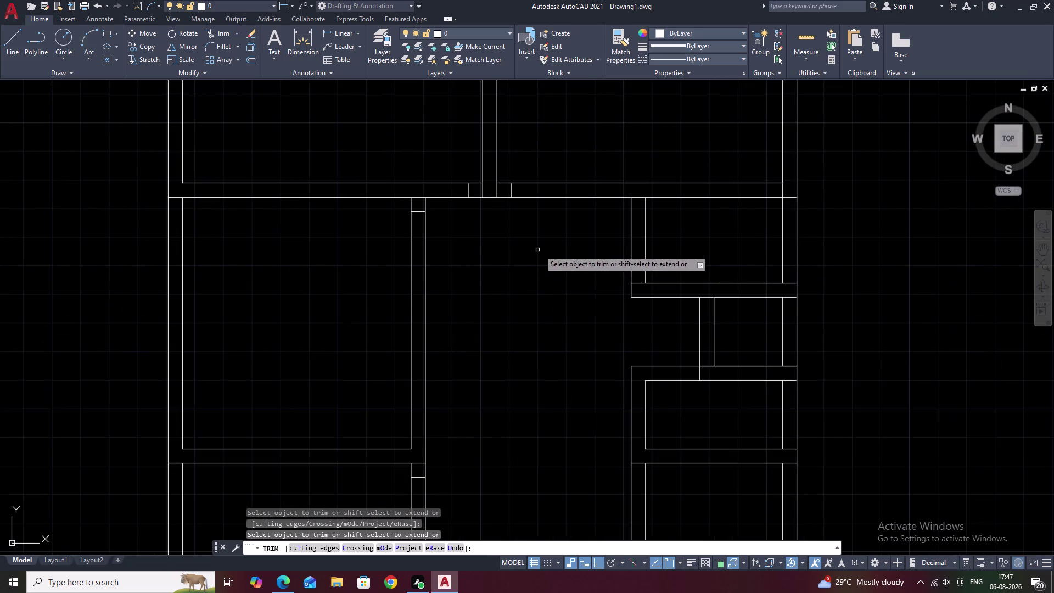
middle_drag(545, 250, 537, 210)
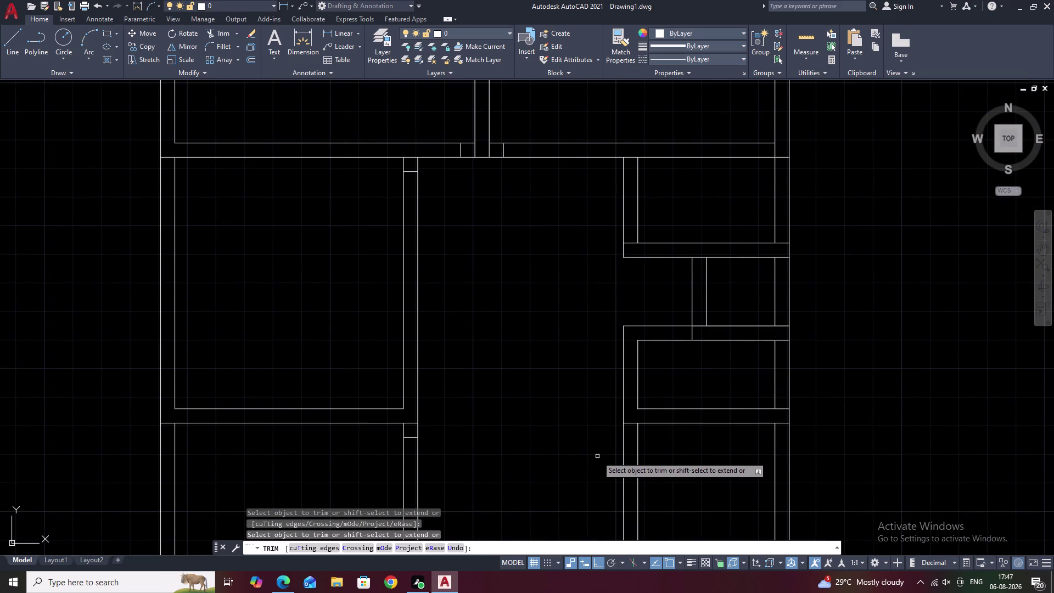
middle_drag(598, 457, 561, 421)
middle_drag(607, 133, 597, 212)
key(Escape)
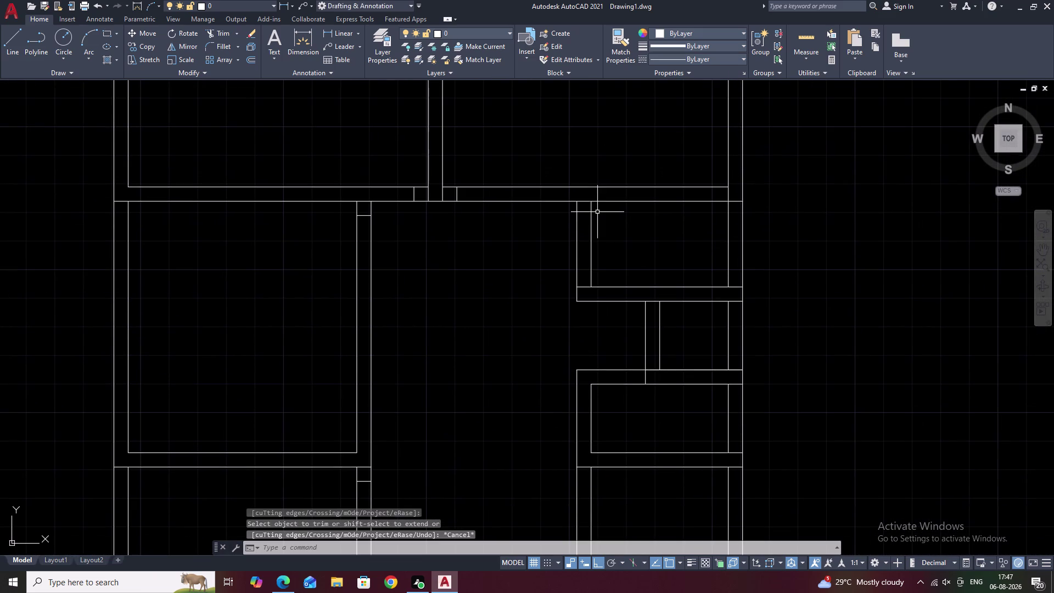
Extend the small room's left and inner wall lines up to the horizontal wall.
text(E)
key(space)
key(Escape)
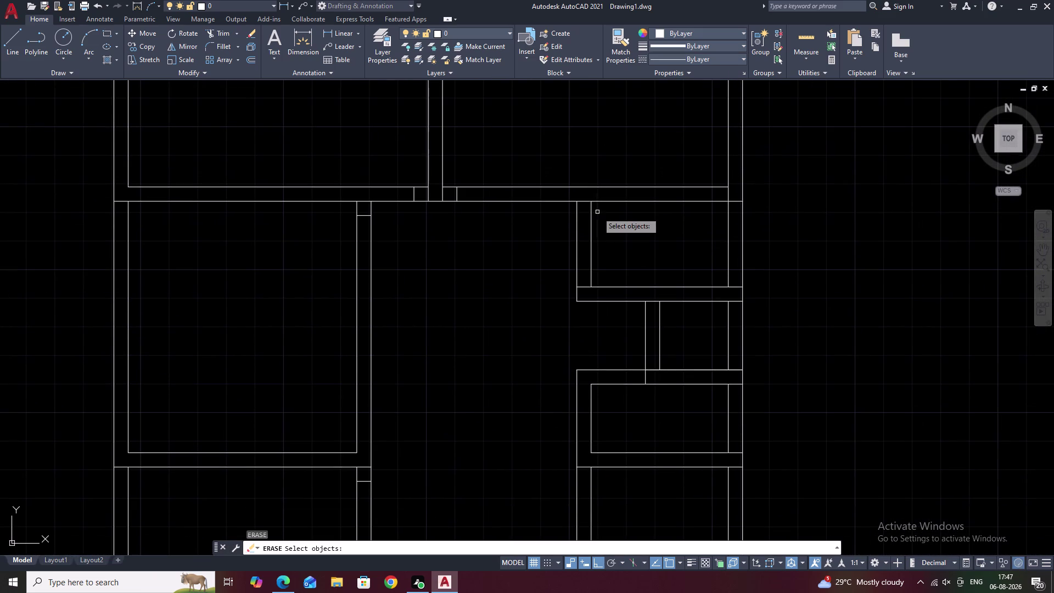
text(EX)
key(space)
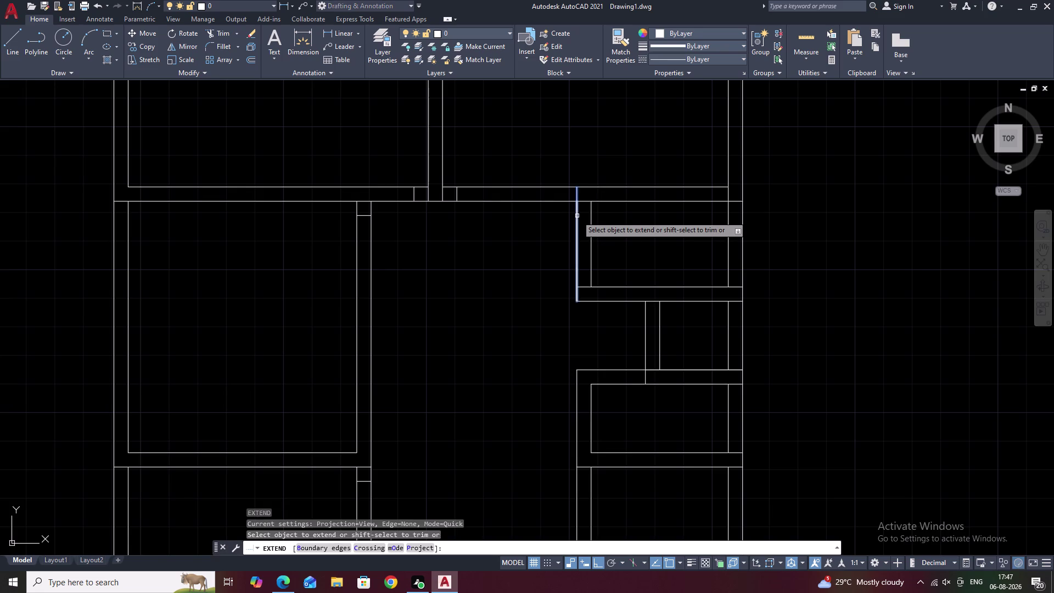
click(577, 216)
key(Escape)
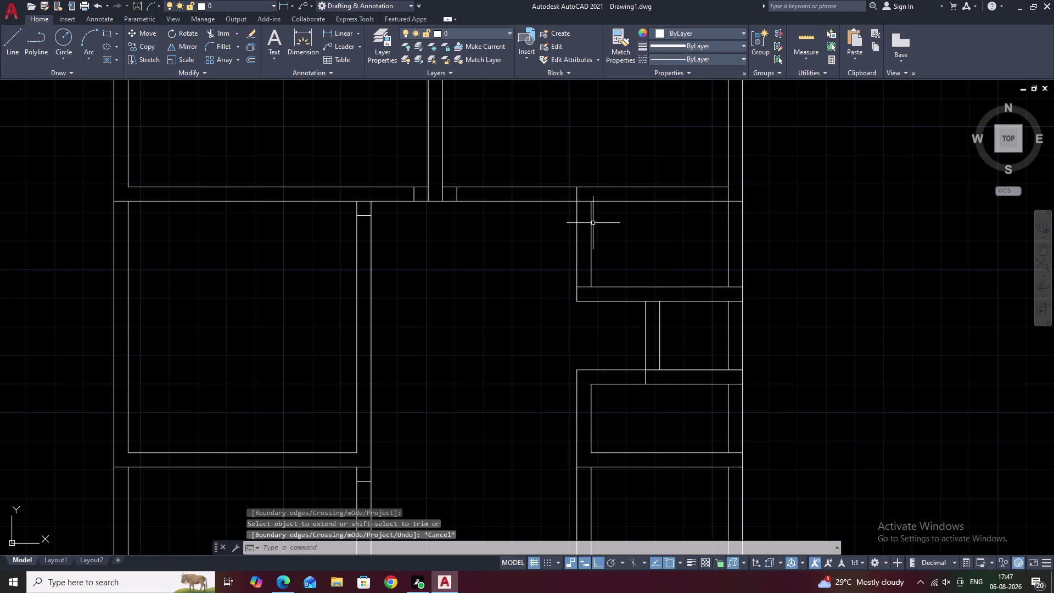
key(Escape)
key(e)
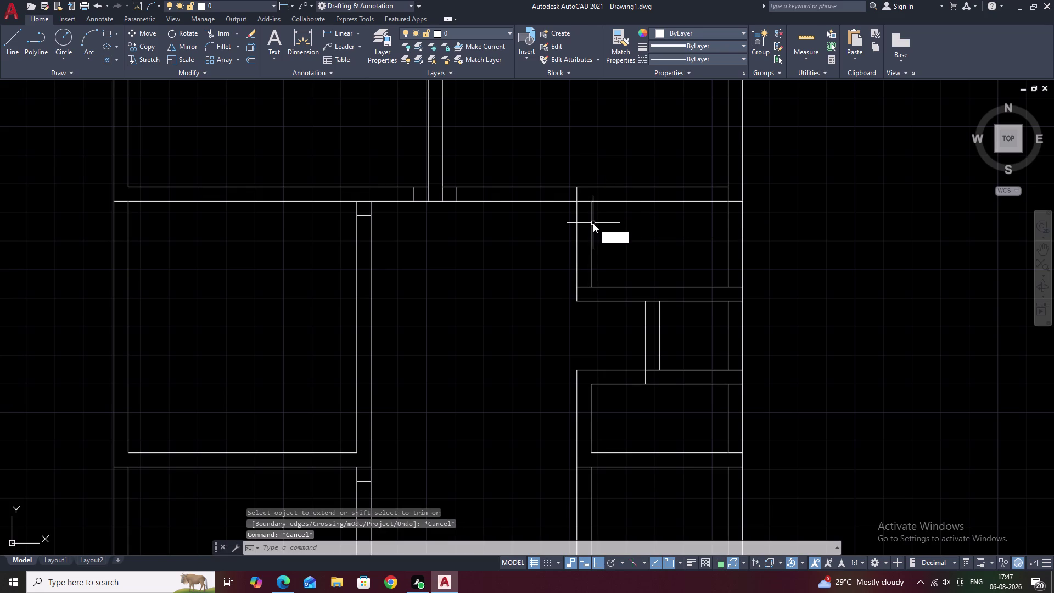
text(X)
key(space)
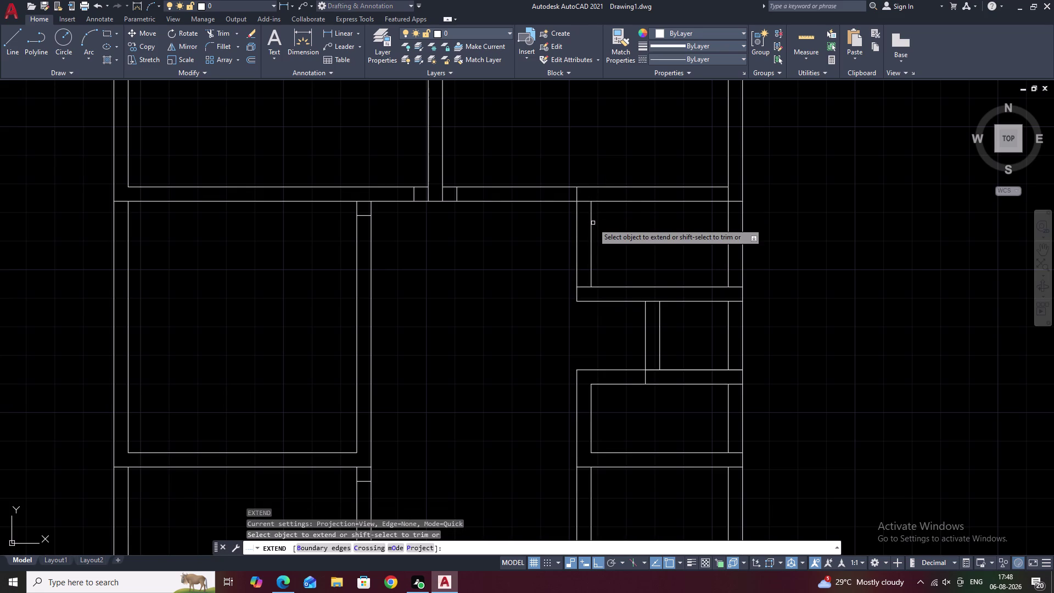
click(592, 218)
key(Escape)
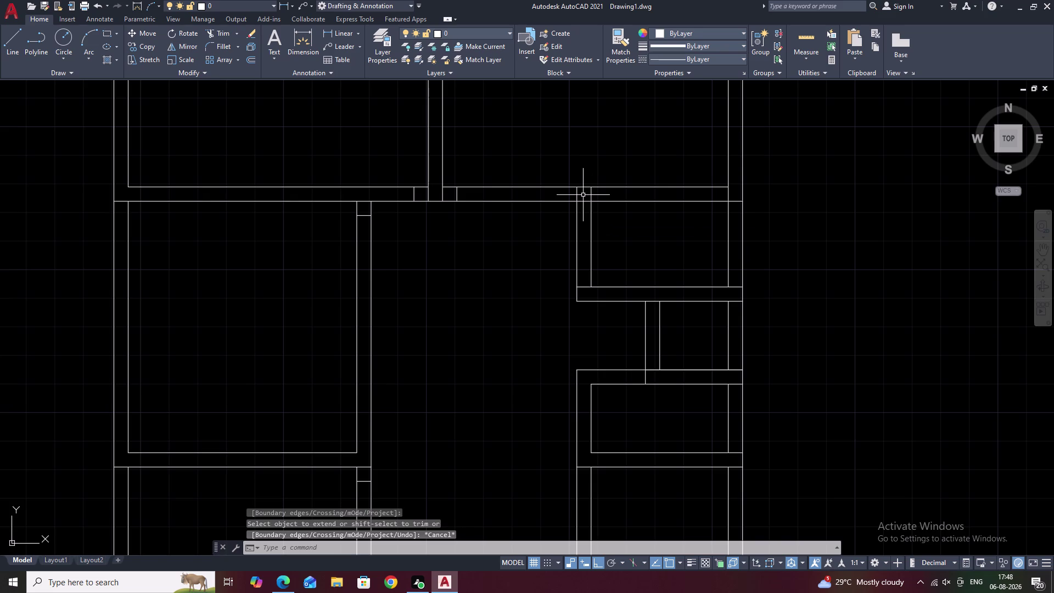
Trim the horizontal wall line between the two extended lines.
text(TR)
key(space)
click(576, 194)
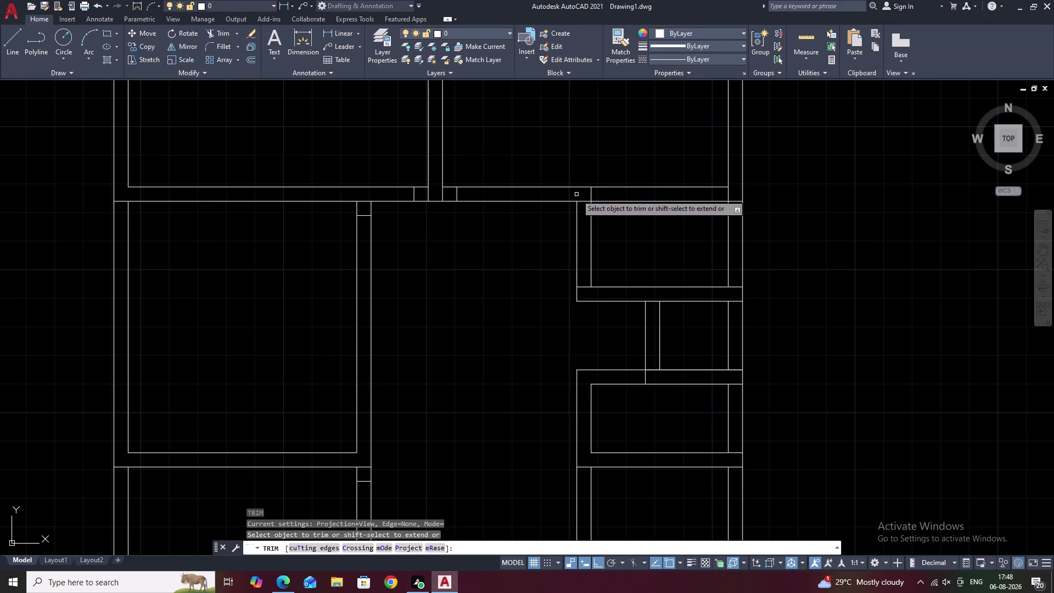
key(Escape)
Offset the short interior wall line 0.25 to the right.
text(O)
key(space)
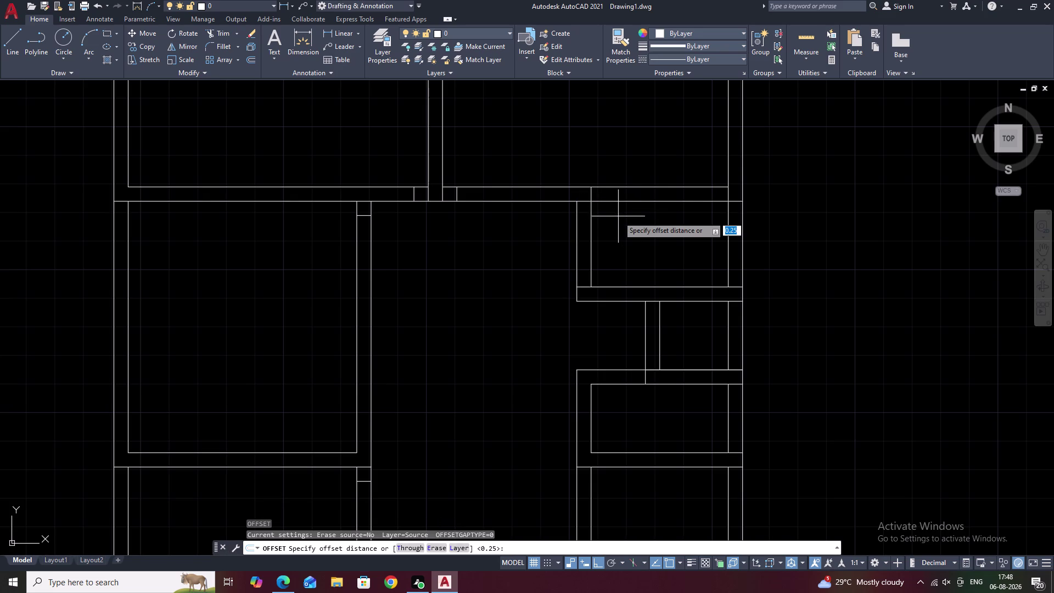
text(.25)
key(space)
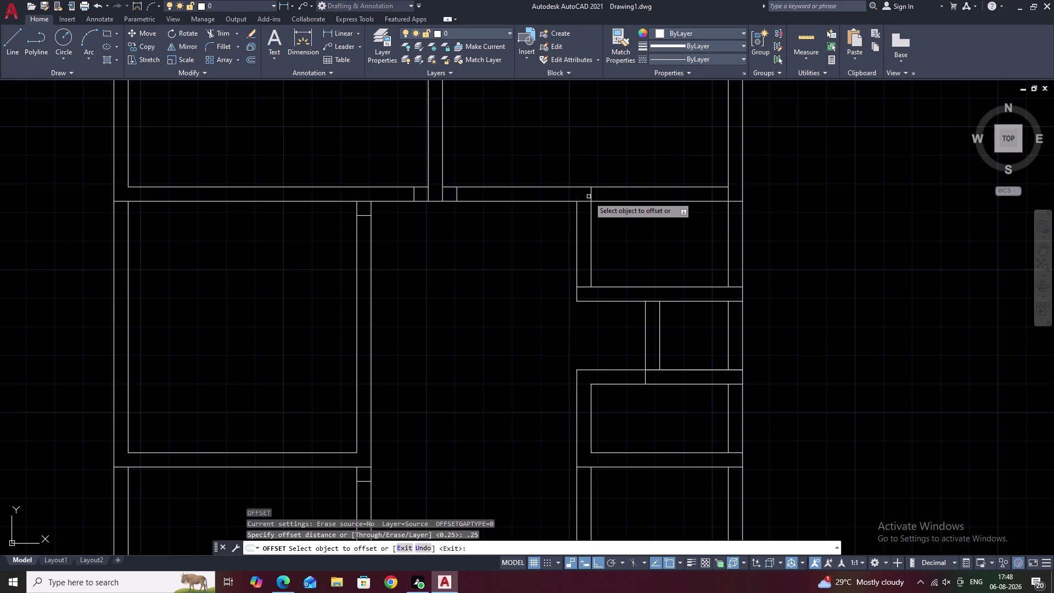
click(591, 197)
click(627, 196)
key(Escape)
Fence-trim the crossed wall lines and bring the whole floor plan into view.
text(TR)
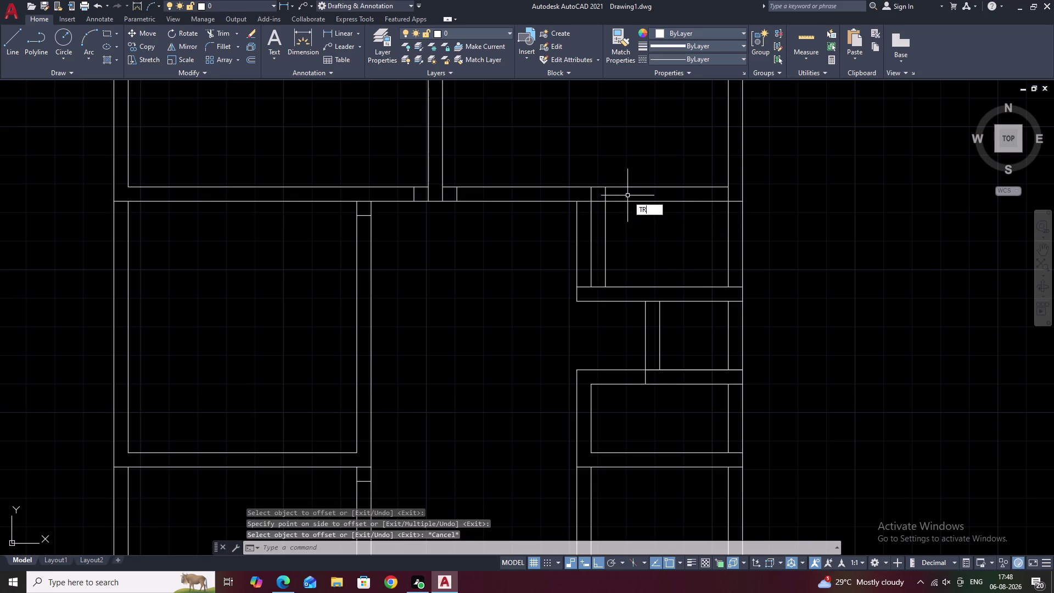
key(space)
drag(613, 219, 598, 241)
scroll(down, 3)
key(Escape)
middle_drag(608, 239, 605, 222)
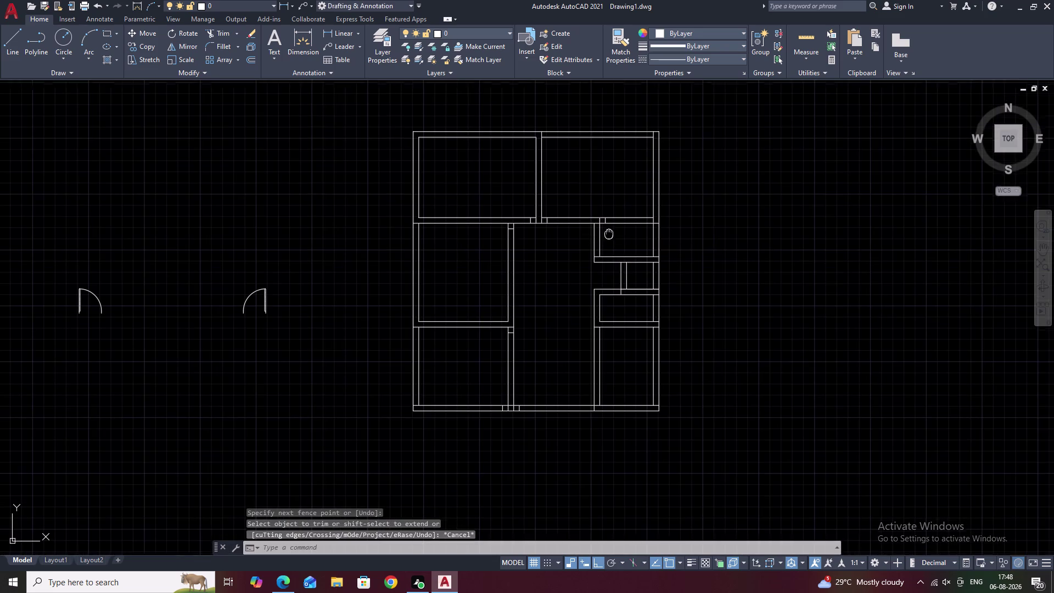
Offset the lower horizontal wall line 0.25 upward at the narrow partition.
middle_drag(606, 222, 592, 189)
scroll(up, 3)
middle_drag(621, 283, 623, 236)
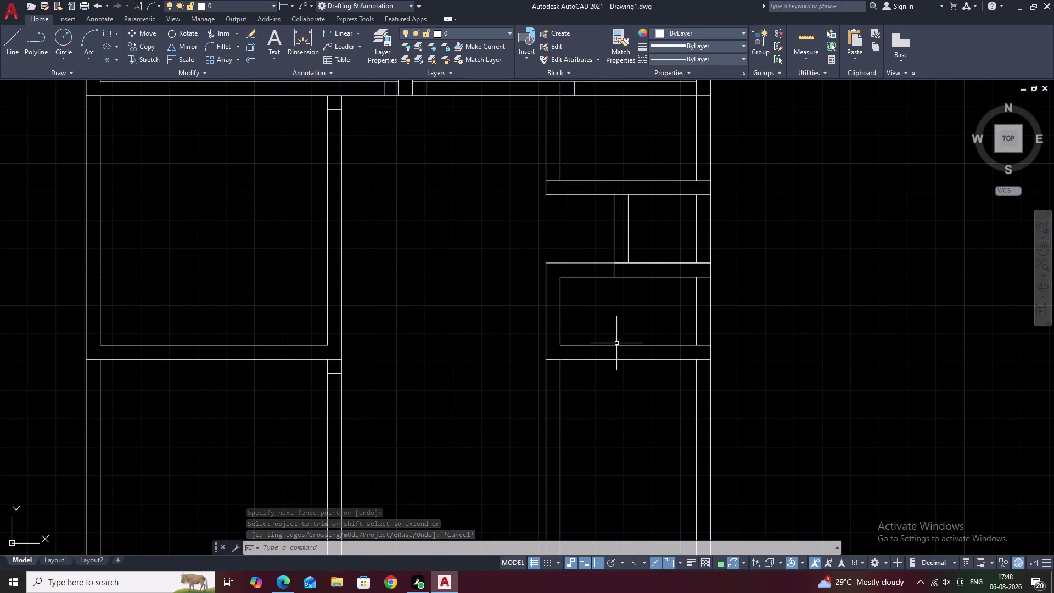
scroll(up, 3)
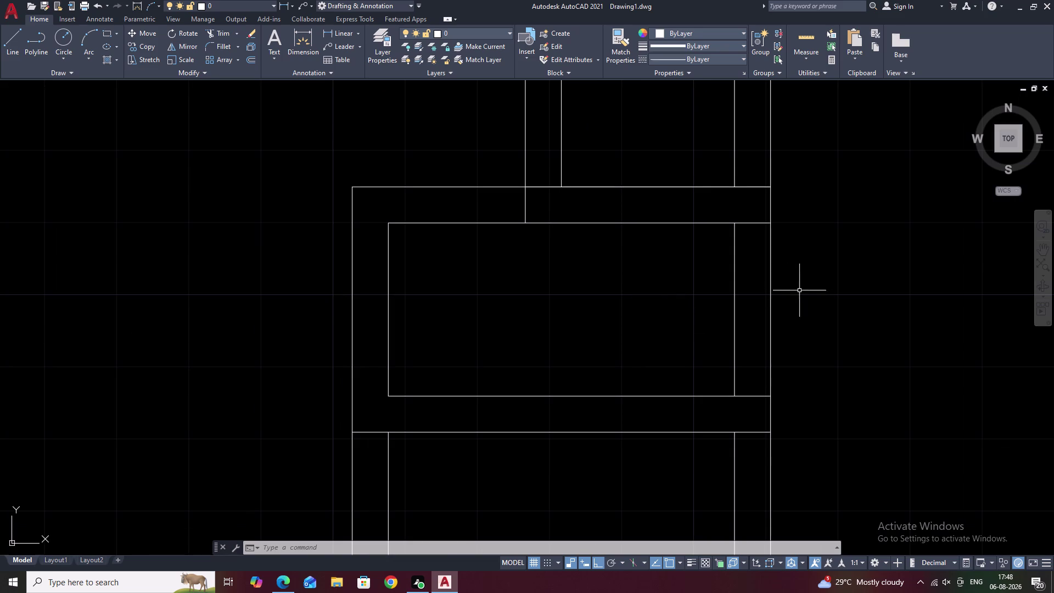
middle_drag(646, 229, 712, 467)
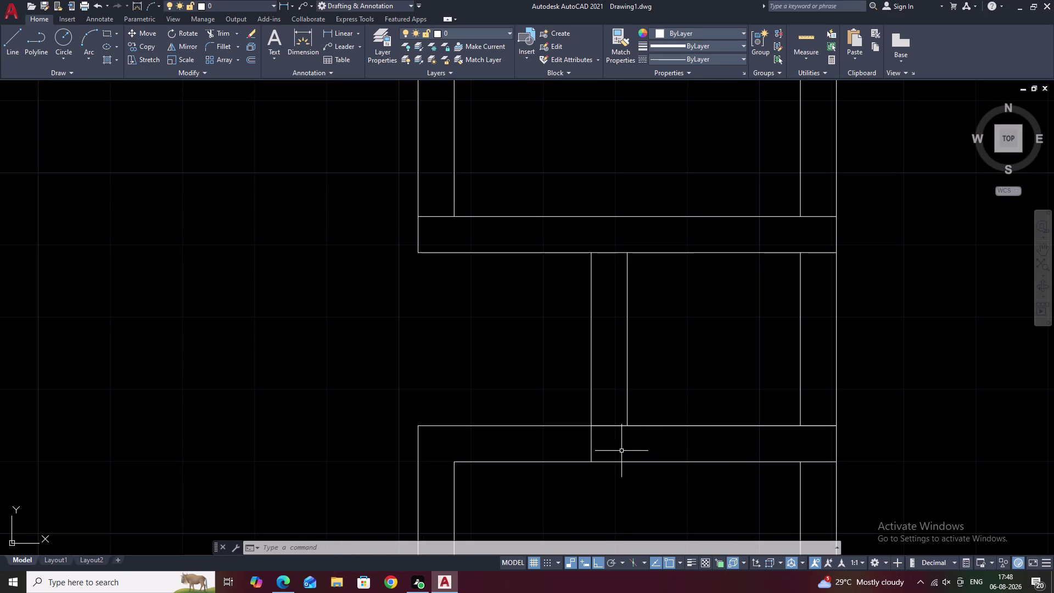
text(O .25)
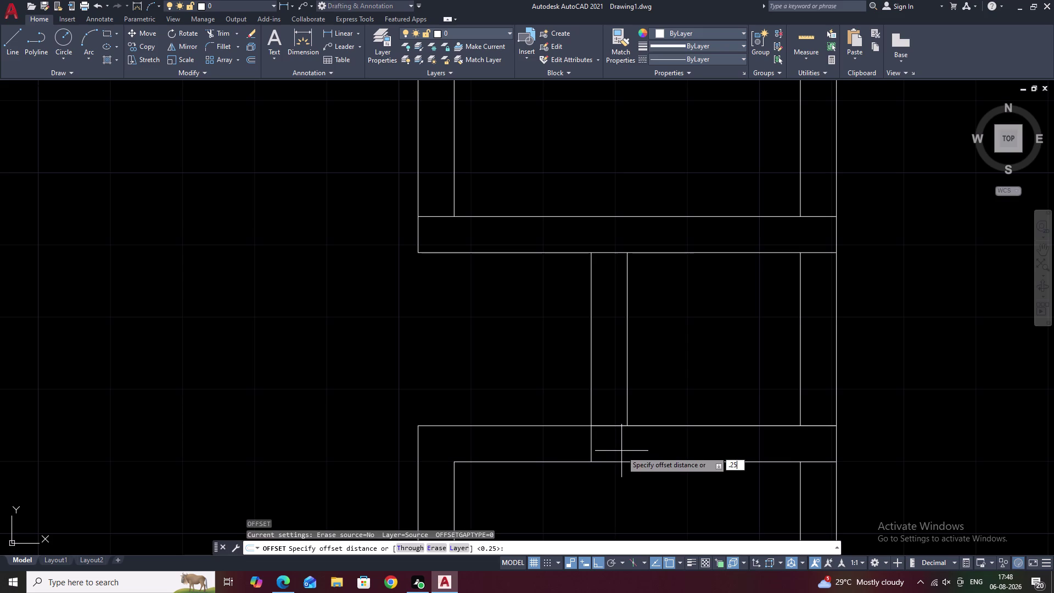
key(space)
click(612, 423)
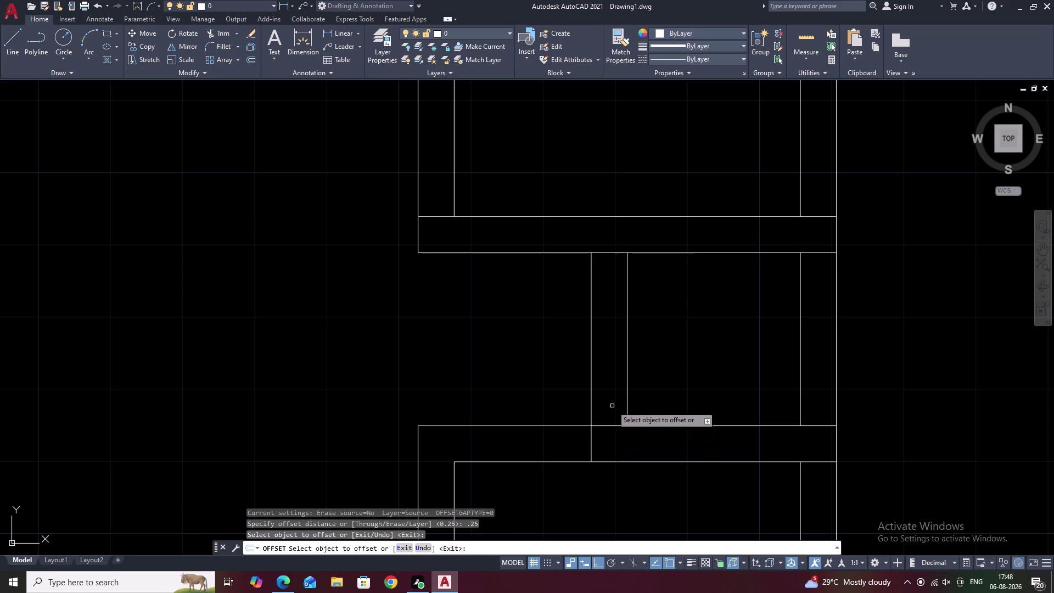
click(609, 425)
click(611, 410)
key(Escape)
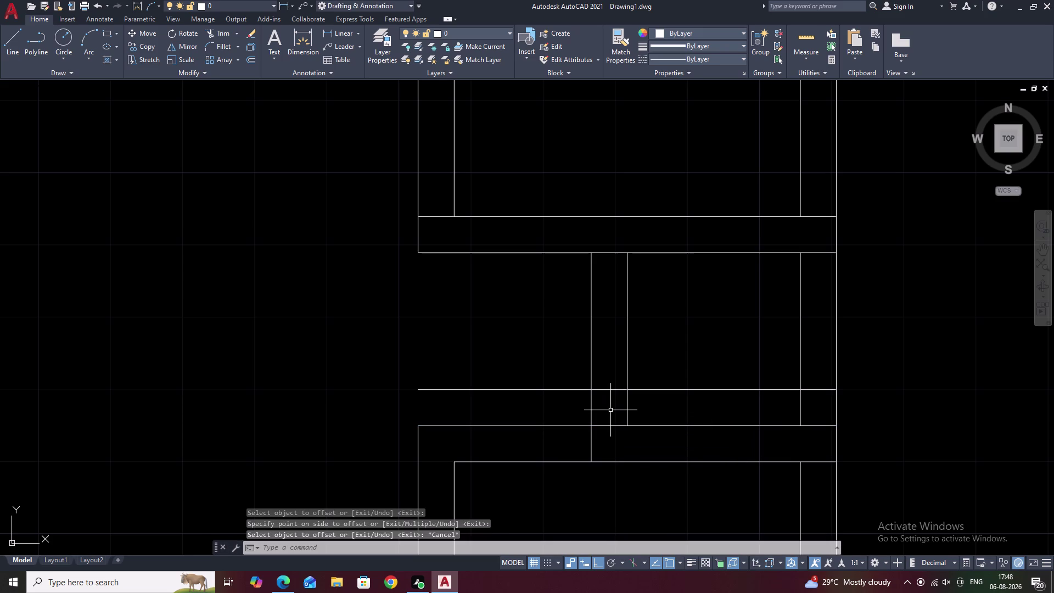
Trim the new line's excess ends and the partition line below it.
text(TR)
key(space)
click(651, 390)
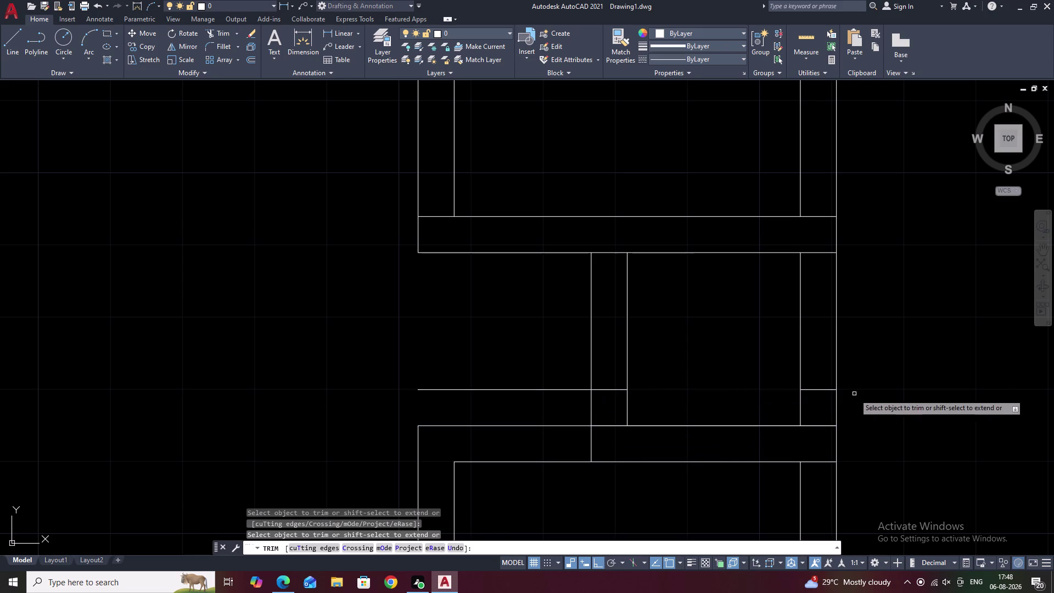
click(819, 388)
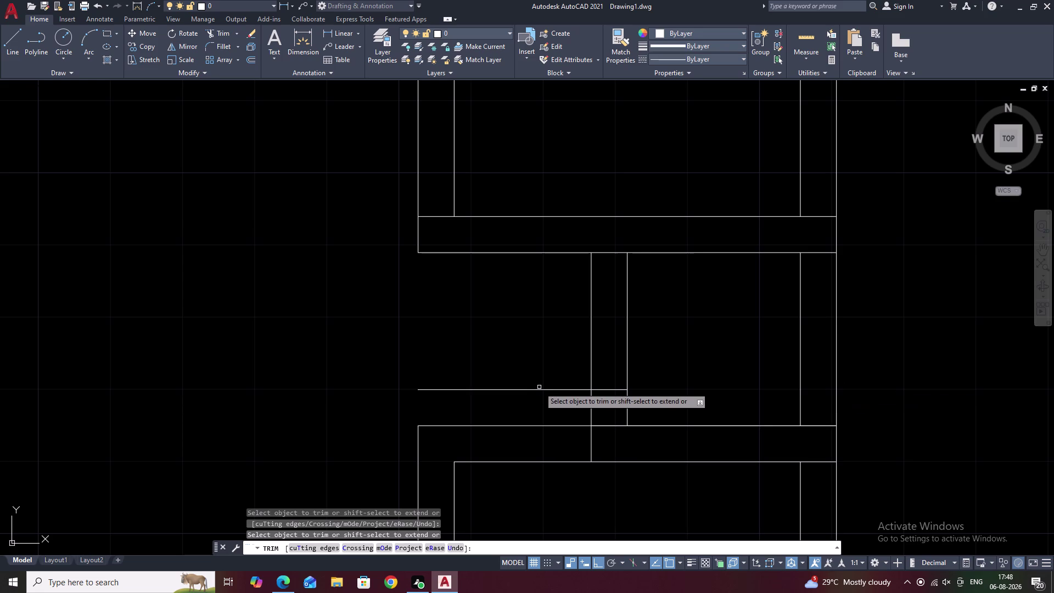
click(539, 389)
scroll(down, 3)
middle_drag(638, 406, 666, 219)
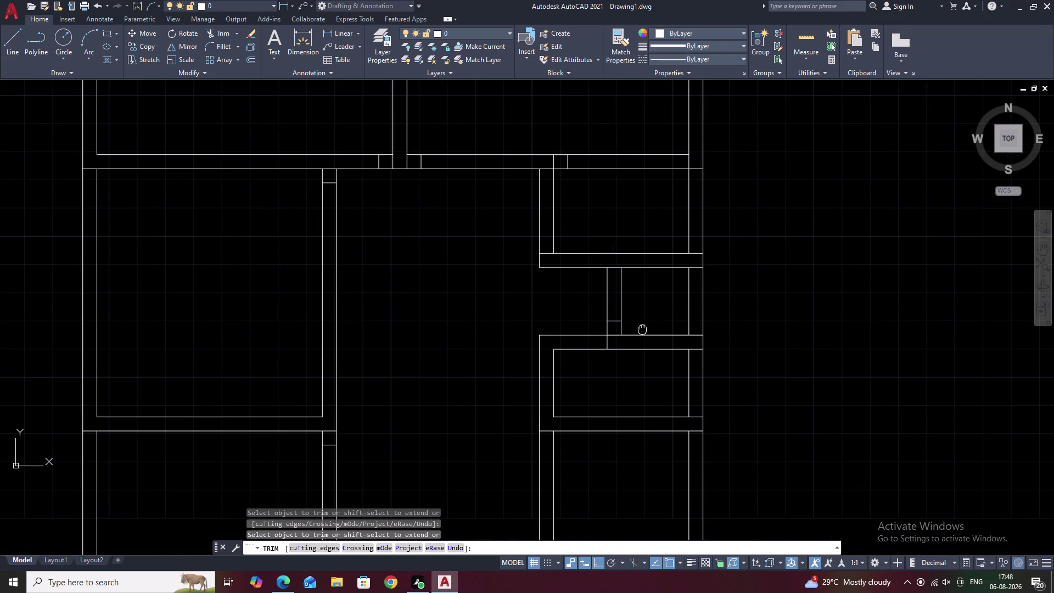
scroll(up, 3)
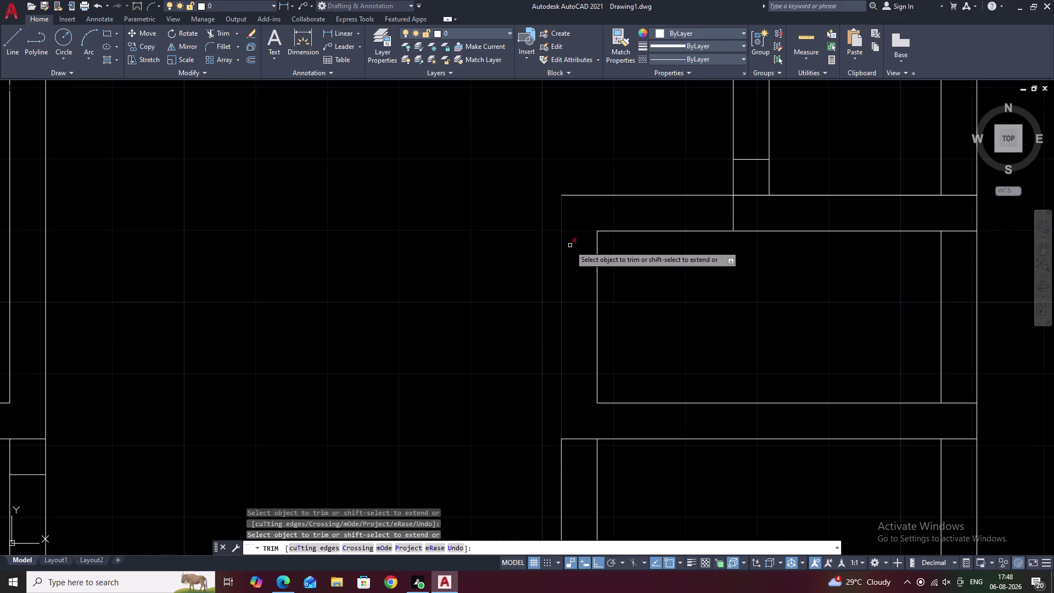
Extend a wall line to its boundary.
key(Escape)
text(EX)
key(space)
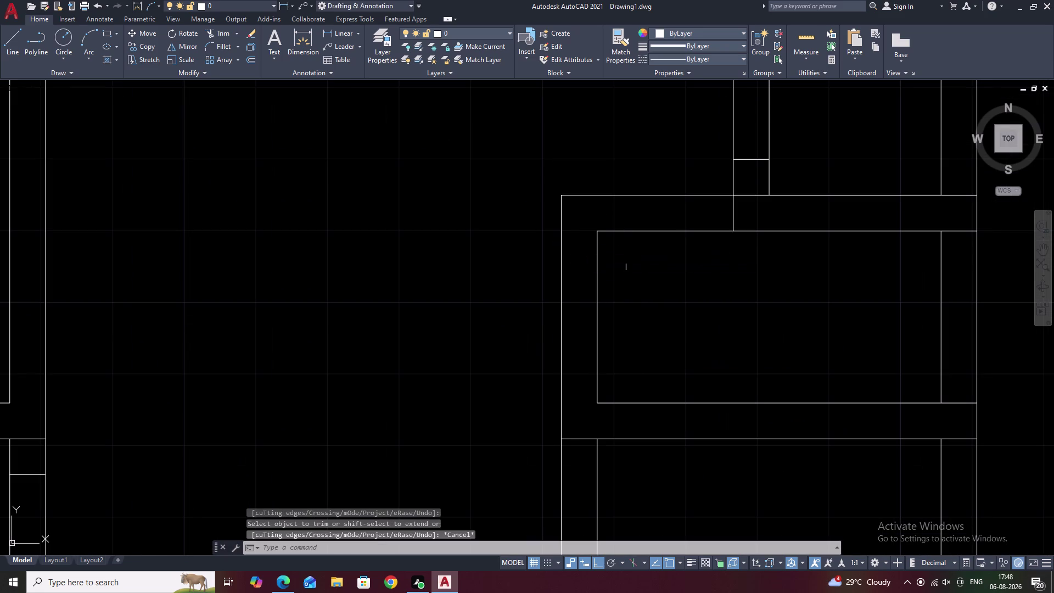
click(598, 247)
key(Escape)
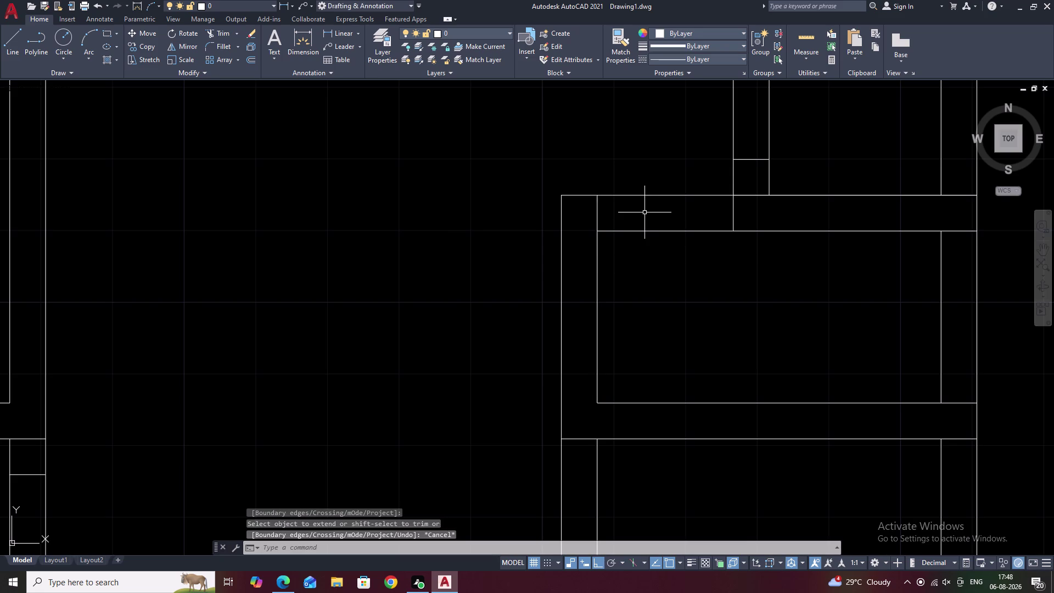
Offset the inner wall line 0.25 into the room.
text(O)
key(space)
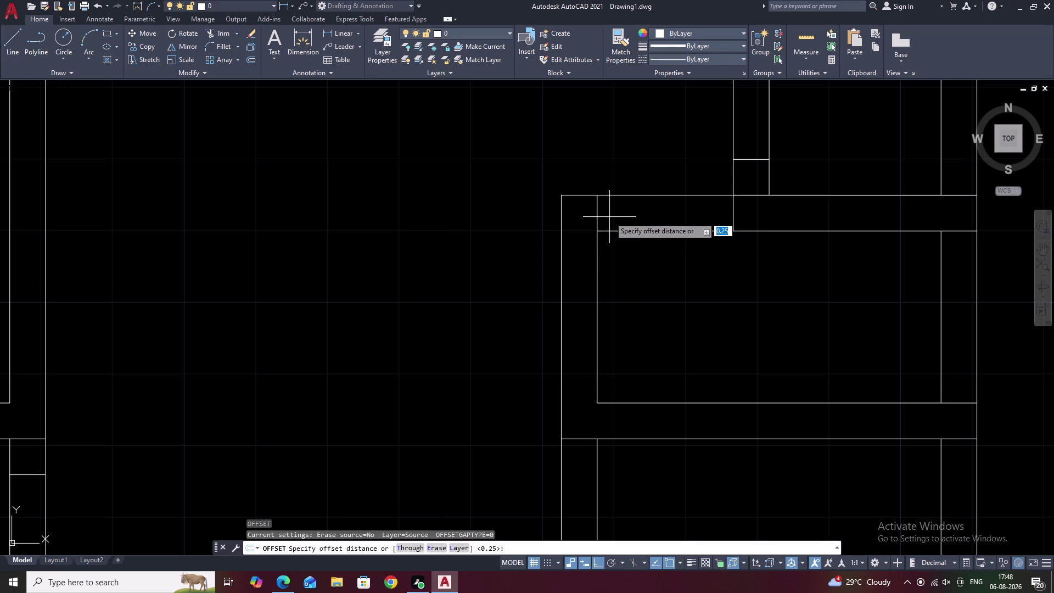
key(period)
key(5)
key(BackSpace)
text(.25)
key(space)
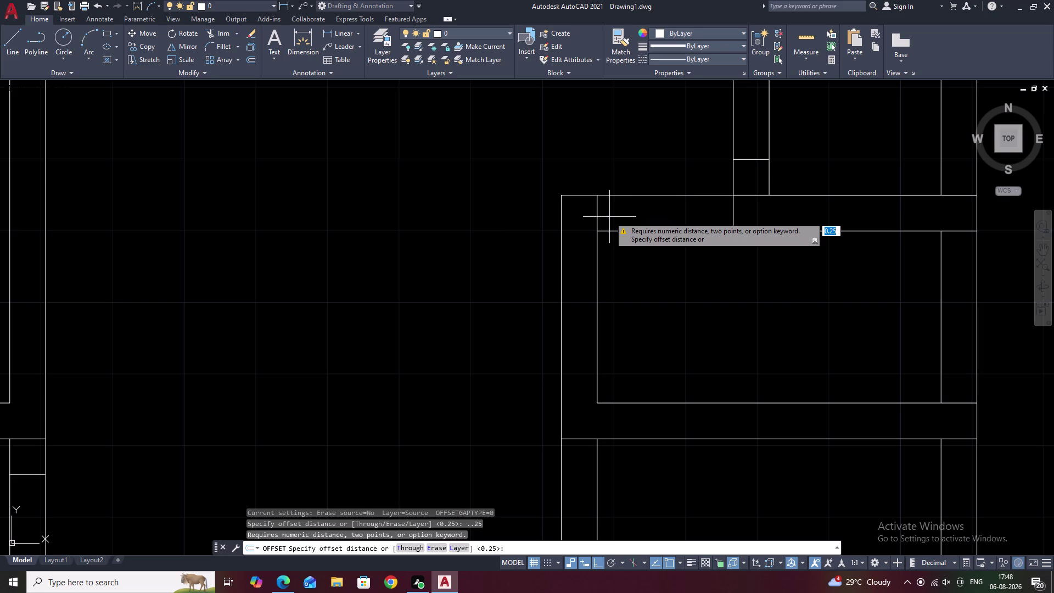
key(space)
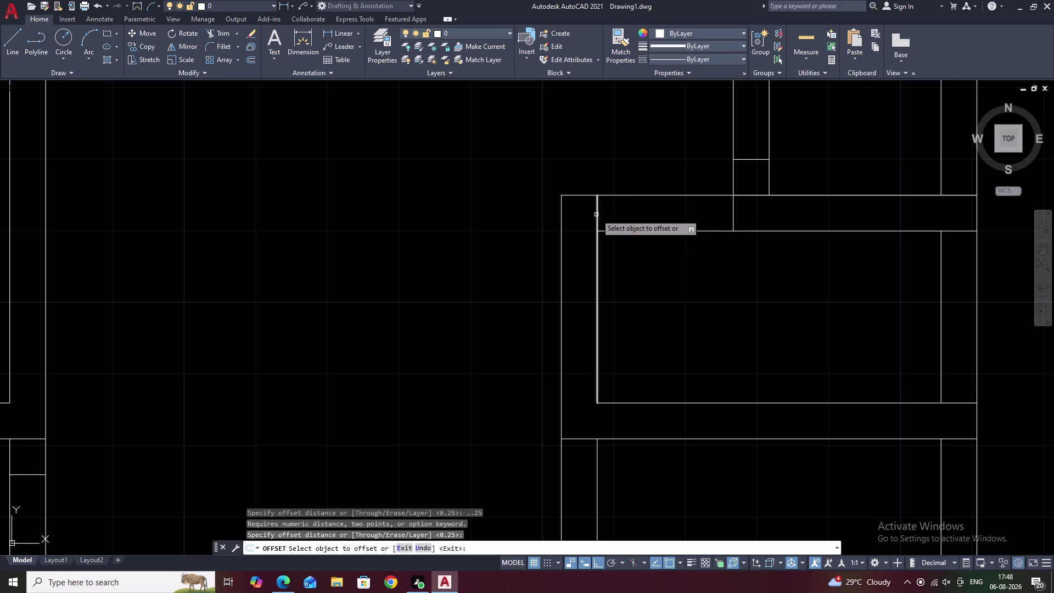
click(596, 214)
click(621, 214)
key(Escape)
key(r)
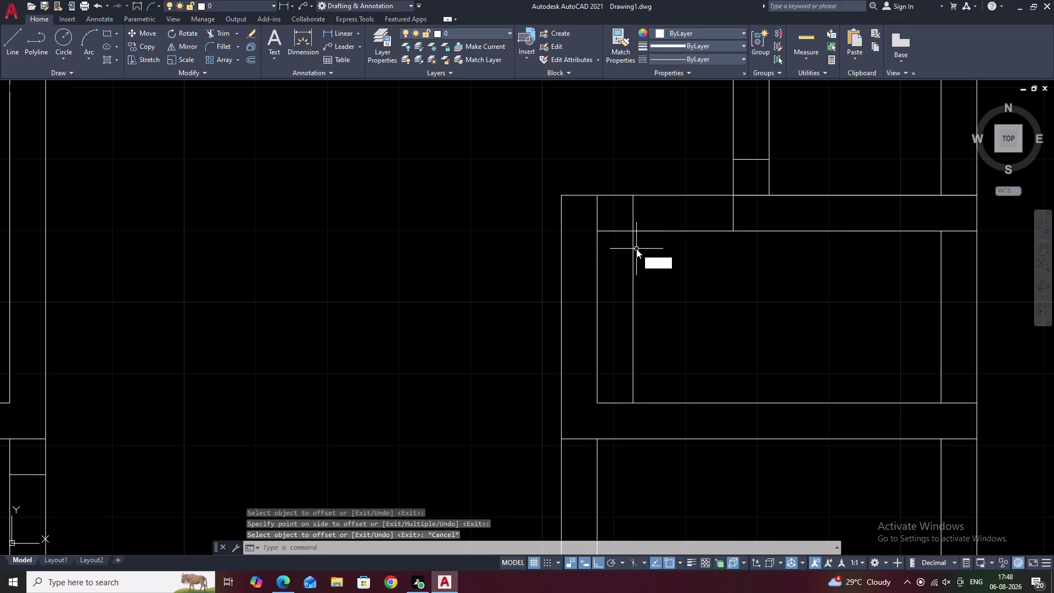
key(BackSpace)
Fence-trim the wall segments at the new partition.
text(TR)
key(space)
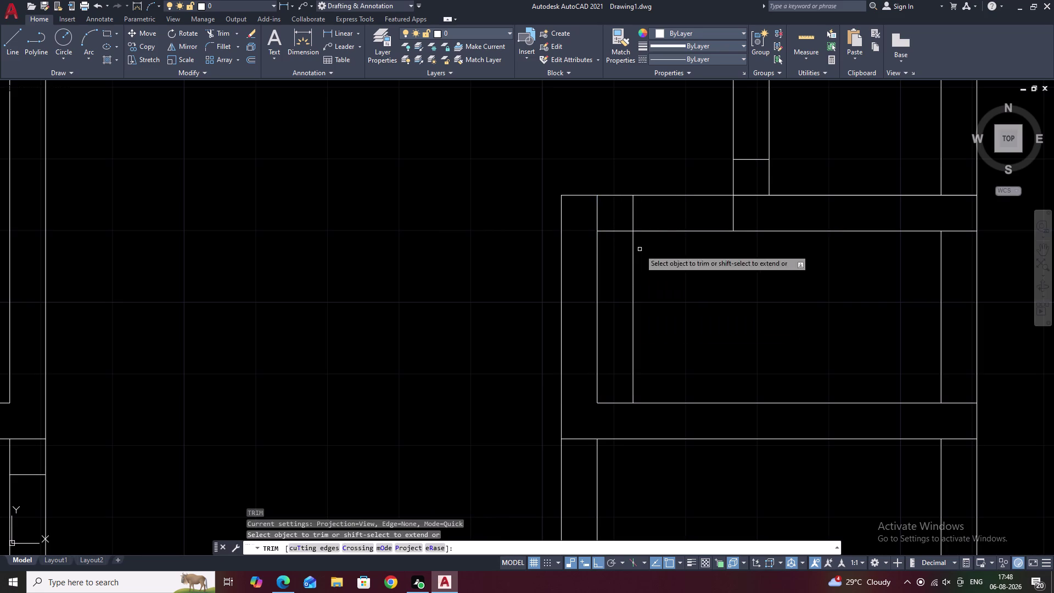
drag(648, 249, 611, 293)
scroll(down, 3)
middle_drag(619, 302, 620, 233)
key(Escape)
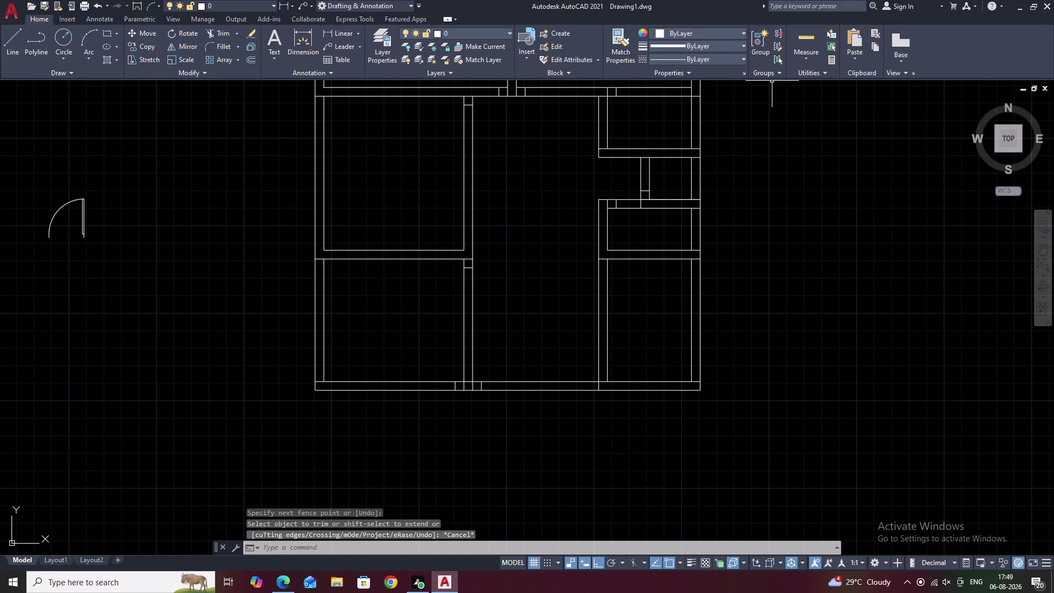
scroll(up, 3)
Offset the partition wall line 0.25 downward.
text(O)
key(space)
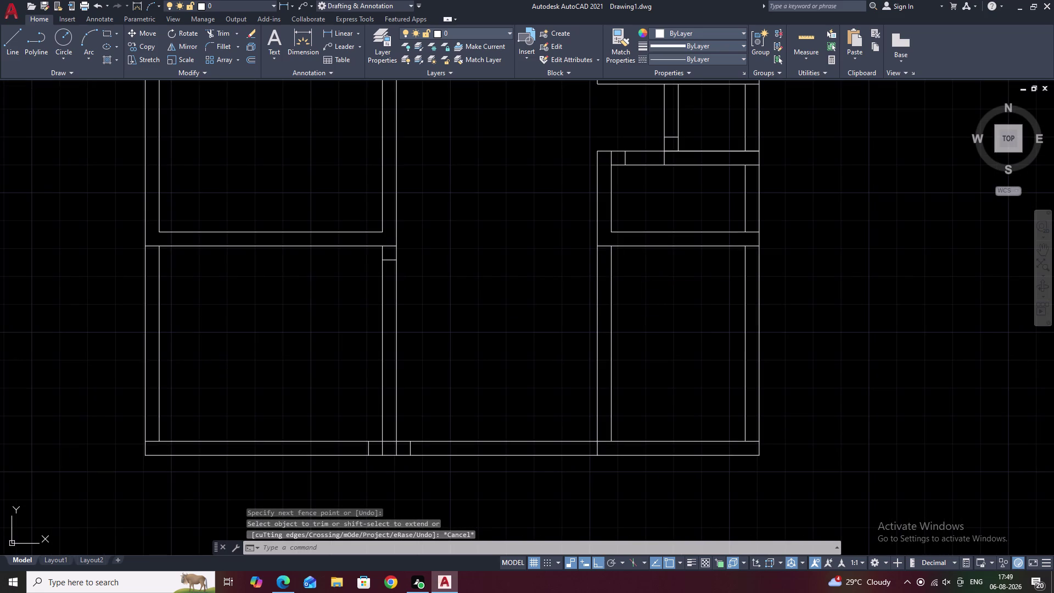
key(space)
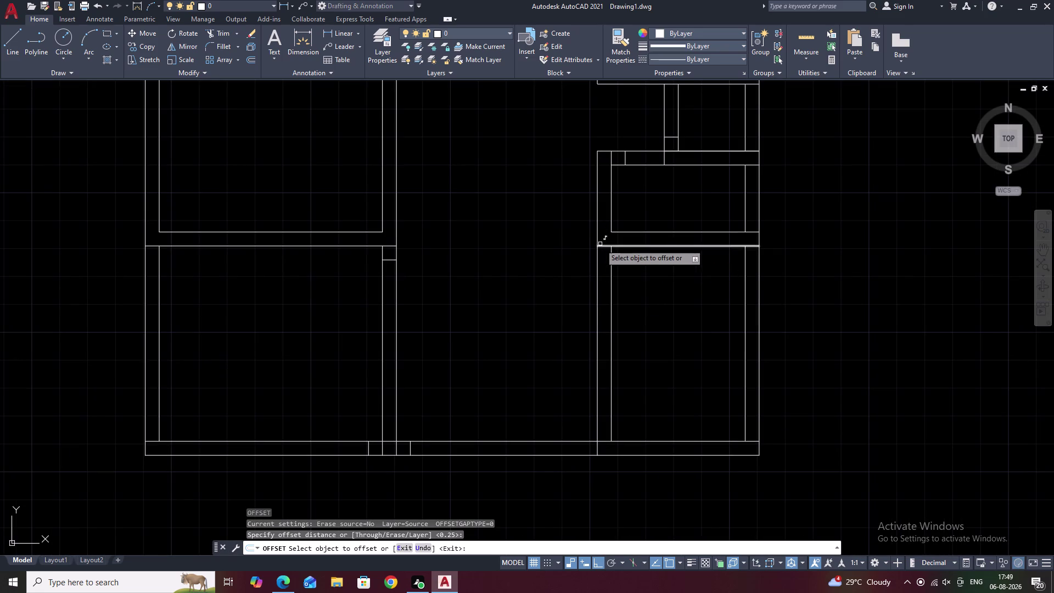
click(608, 245)
click(610, 298)
key(Escape)
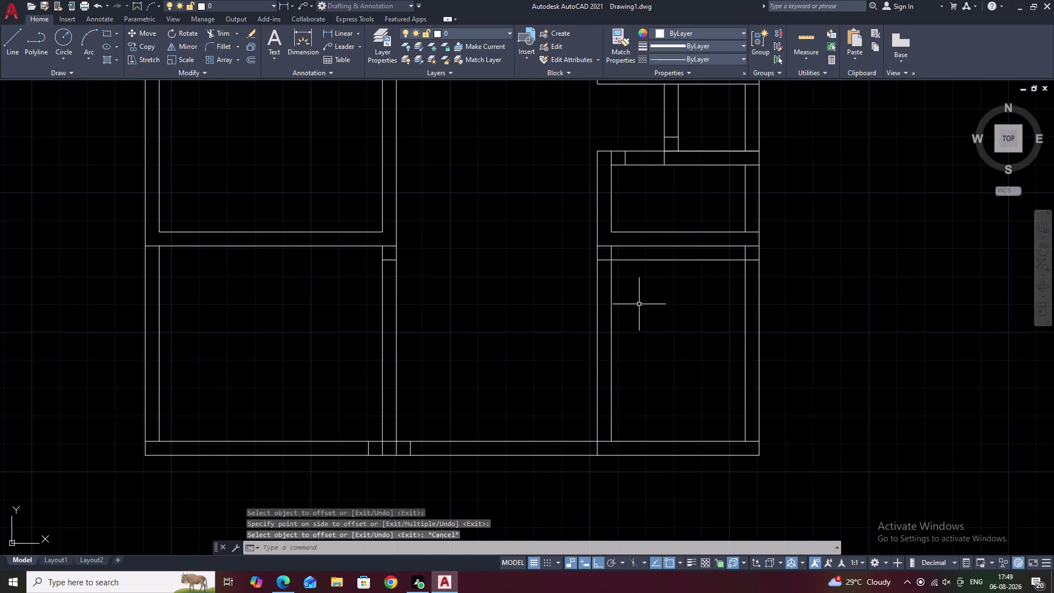
Trim the new line's ends back to the side walls at the junctions.
text(TR)
key(space)
click(652, 260)
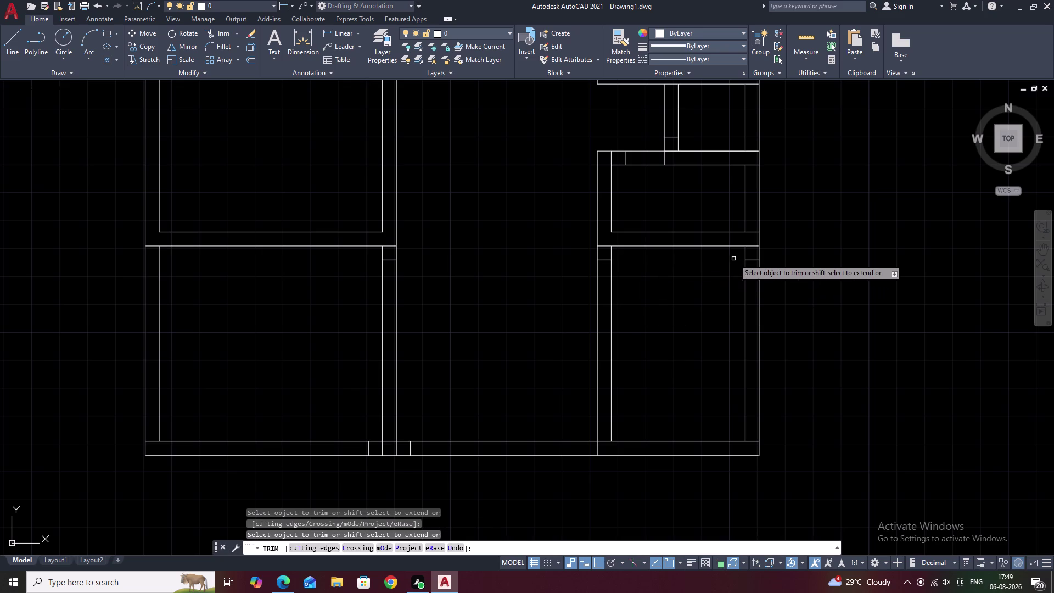
click(753, 260)
scroll(down, 3)
middle_drag(698, 276, 715, 260)
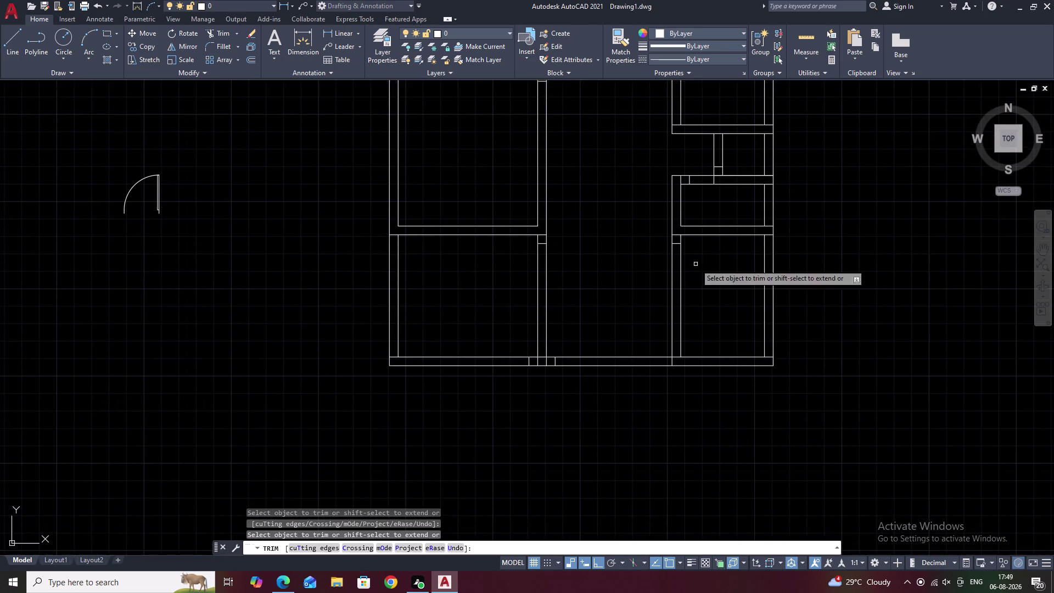
scroll(down, 3)
middle_drag(595, 278, 646, 279)
key(Escape)
Pan to the spare door symbol left of the plan and try selecting it.
scroll(up, 3)
scroll(up, 3)
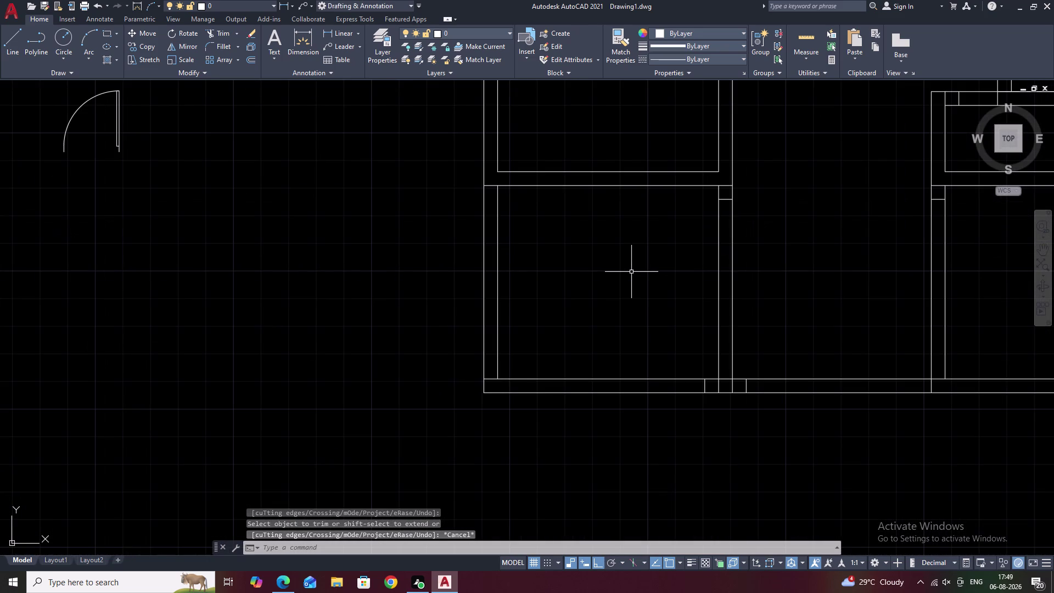
scroll(down, 3)
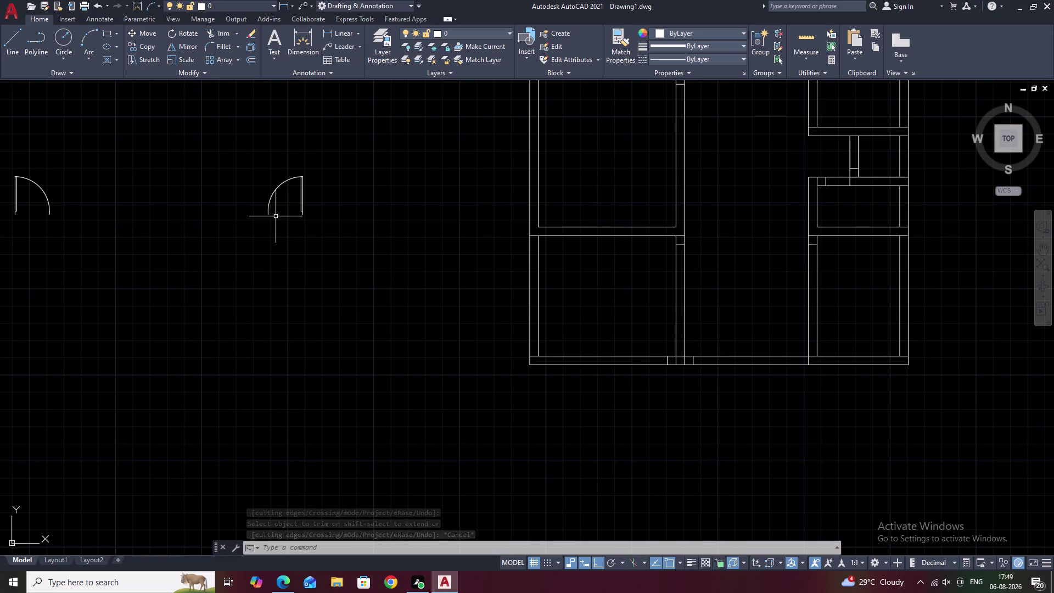
middle_drag(202, 220, 383, 254)
scroll(up, 3)
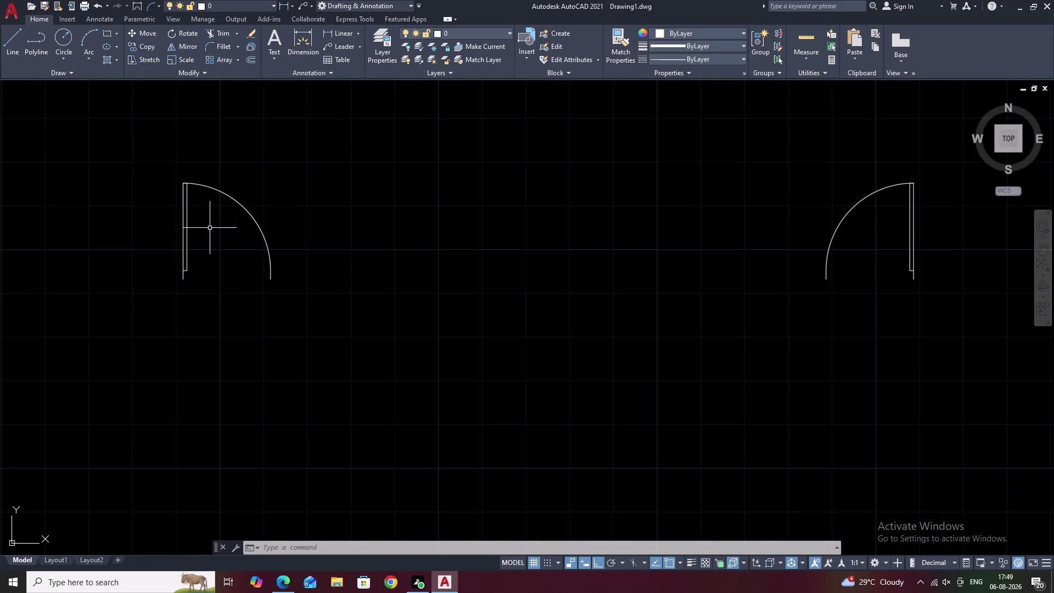
click(269, 260)
middle_drag(285, 262, 484, 256)
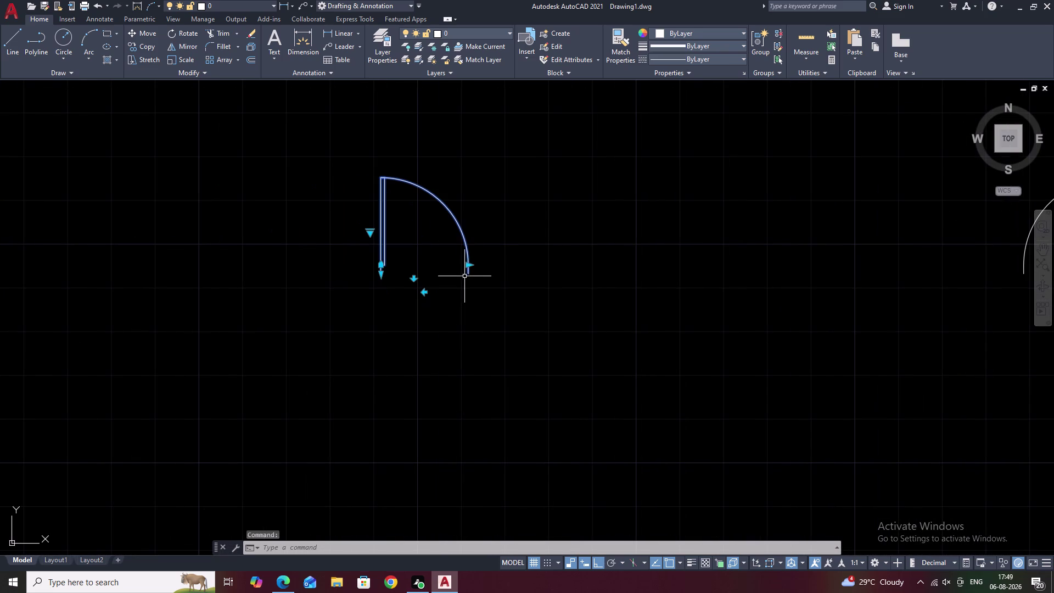
click(468, 267)
click(468, 266)
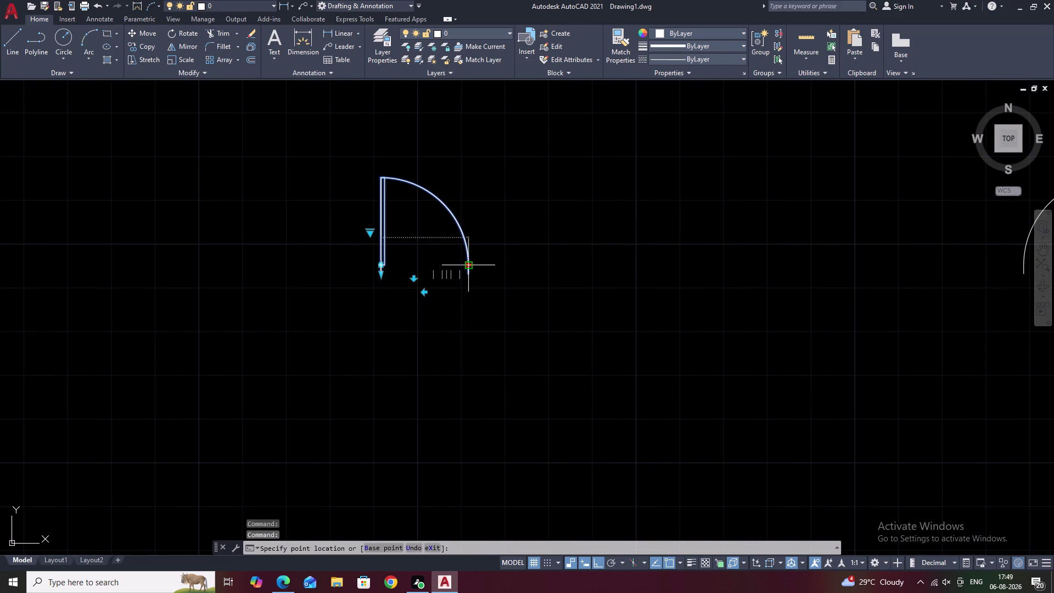
key(Escape)
drag(507, 203, 470, 313)
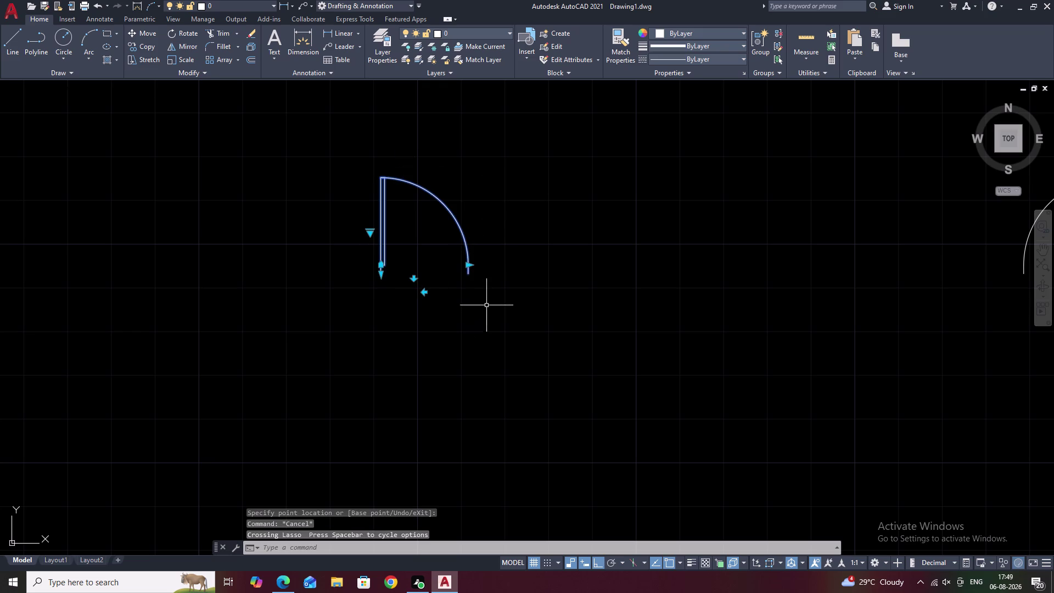
key(Escape)
drag(491, 186, 424, 163)
drag(412, 163, 444, 321)
key(Escape)
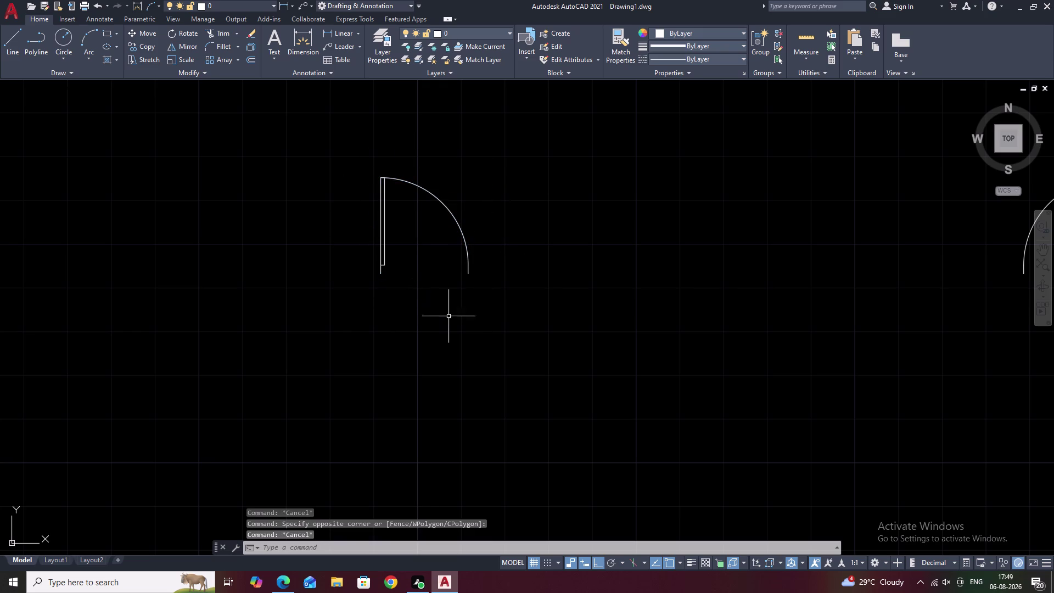
Window-select the door symbol and start MIRROR with MI.
drag(498, 195, 426, 318)
text(M)
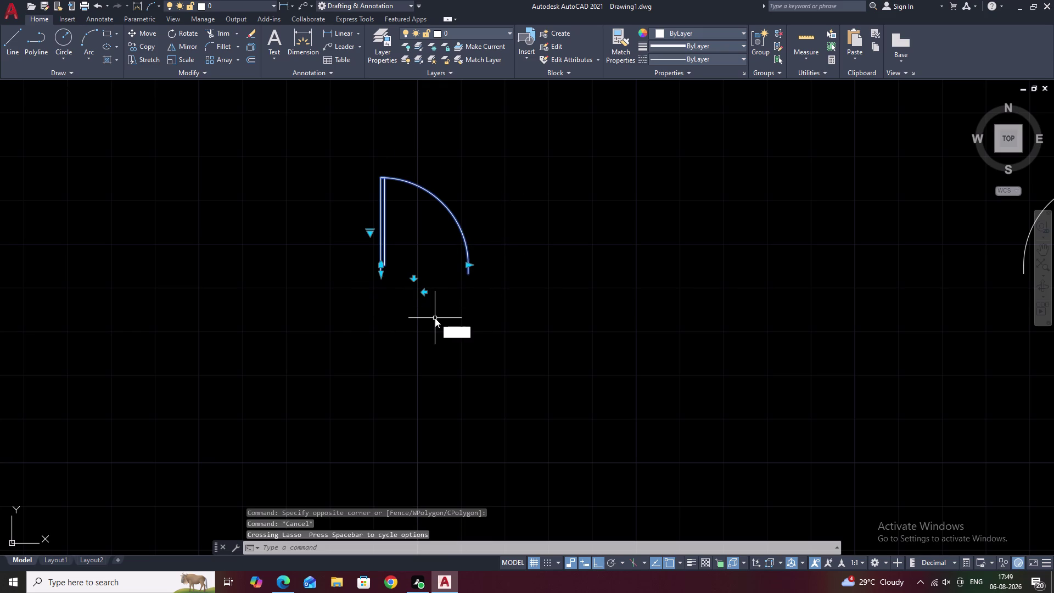
text(I)
key(space)
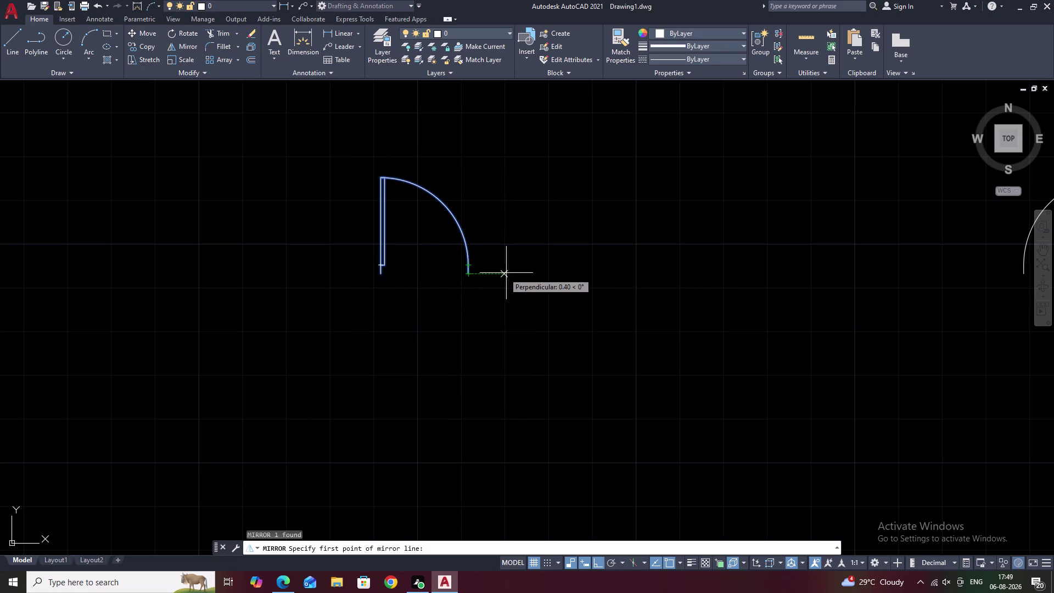
Mirror the door across a two-point line, keeping the original (N).
click(601, 270)
click(589, 224)
text(N)
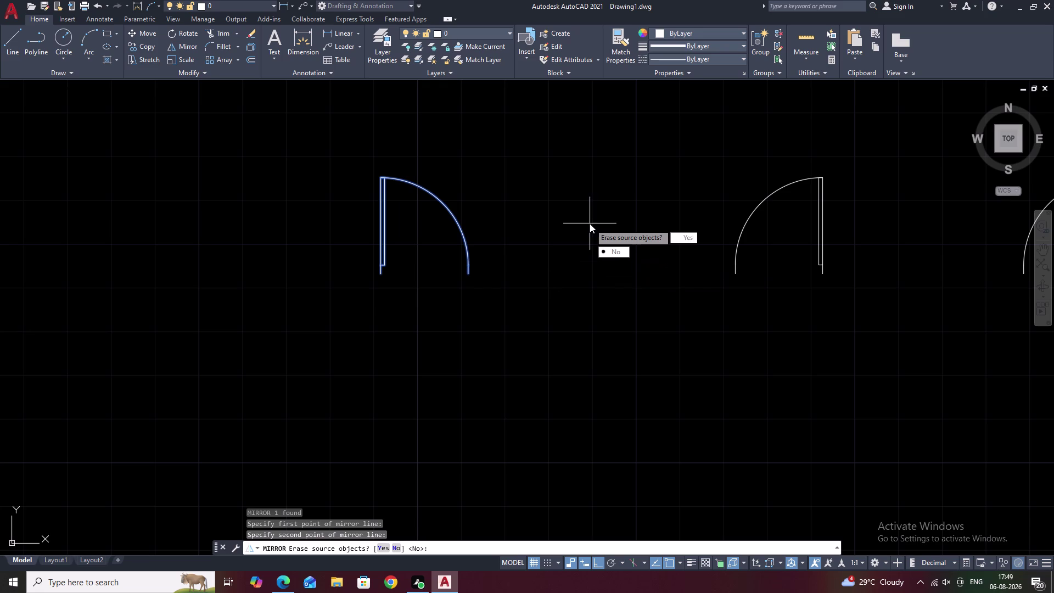
key(space)
Select the right and left door symbols and start COPY with CO.
scroll(down, 3)
middle_drag(835, 268, 501, 271)
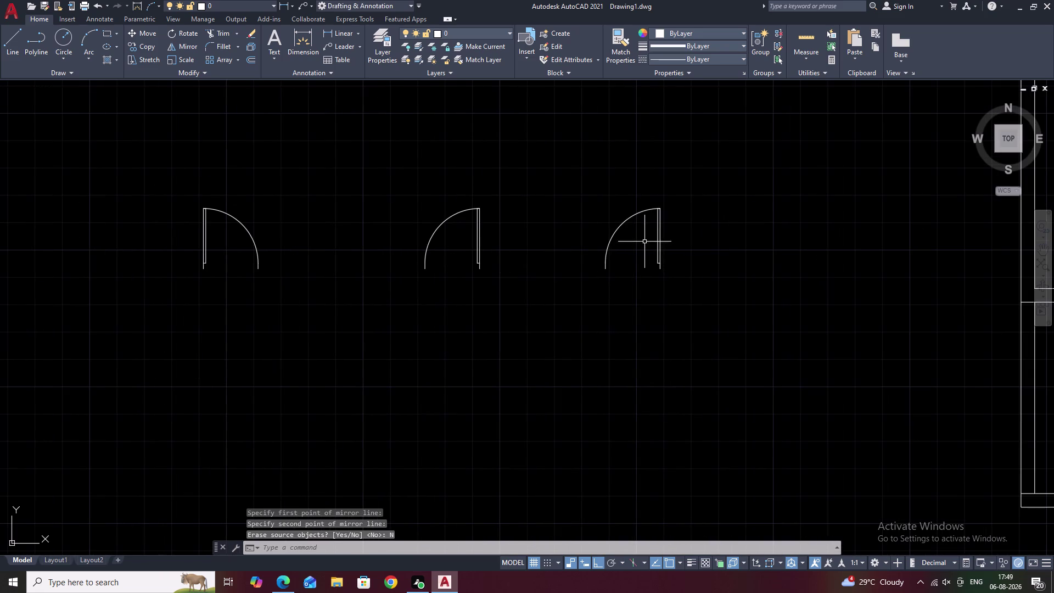
drag(680, 206, 607, 300)
click(610, 300)
right_click(611, 301)
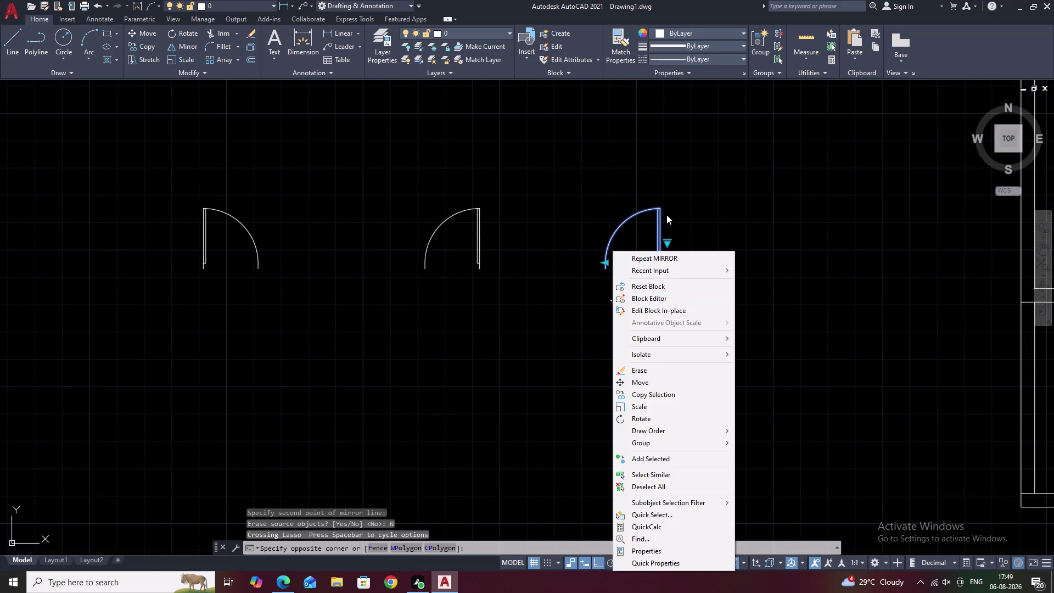
key(Escape)
key(Escape)
drag(223, 150, 293, 317)
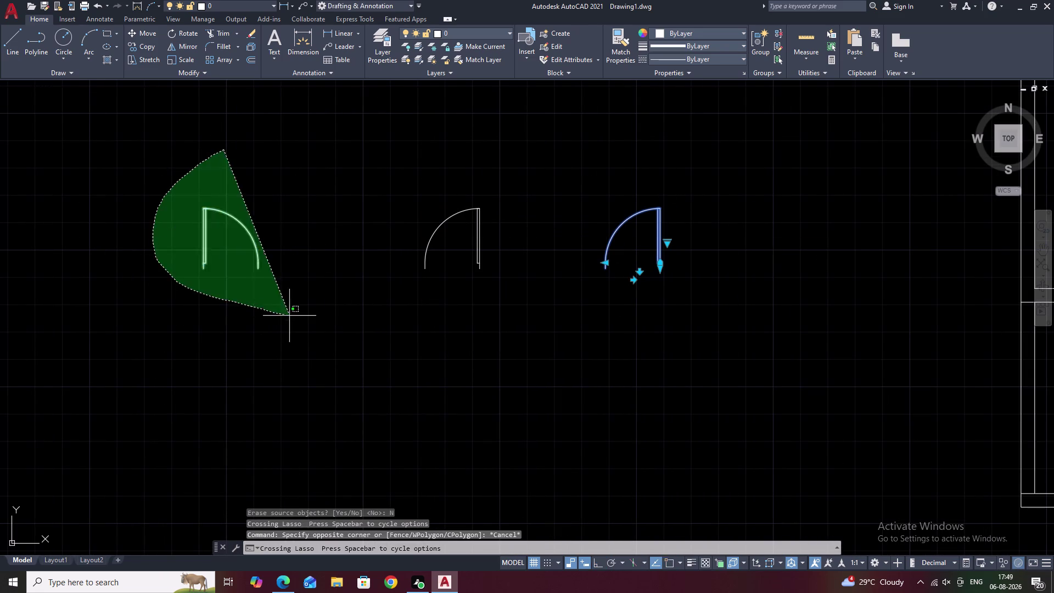
text(C)
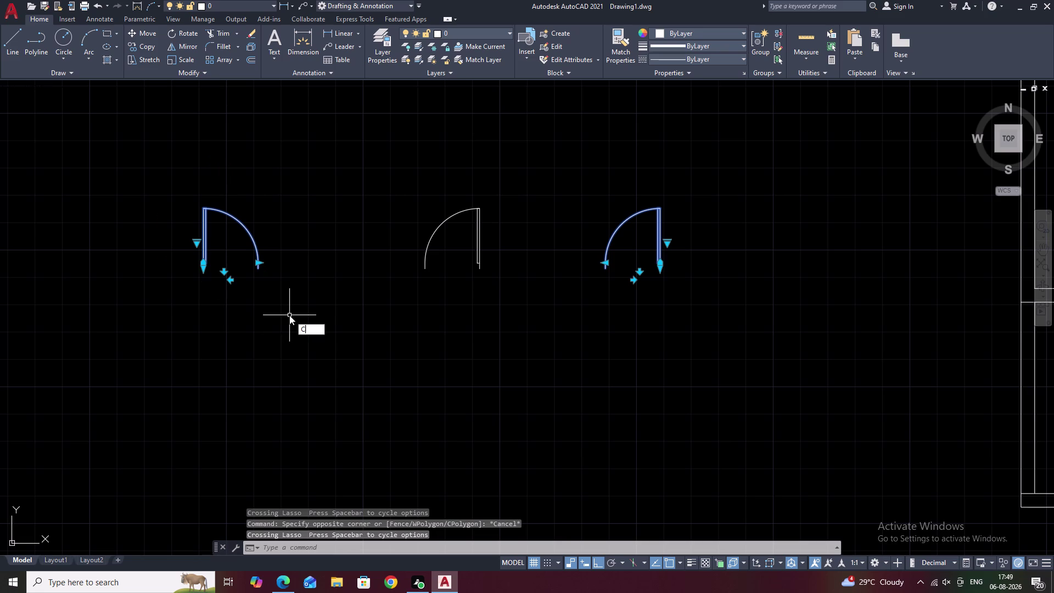
text(O)
key(space)
Copy the doors from the hinge base point into the bottom wall opening.
scroll(up, 3)
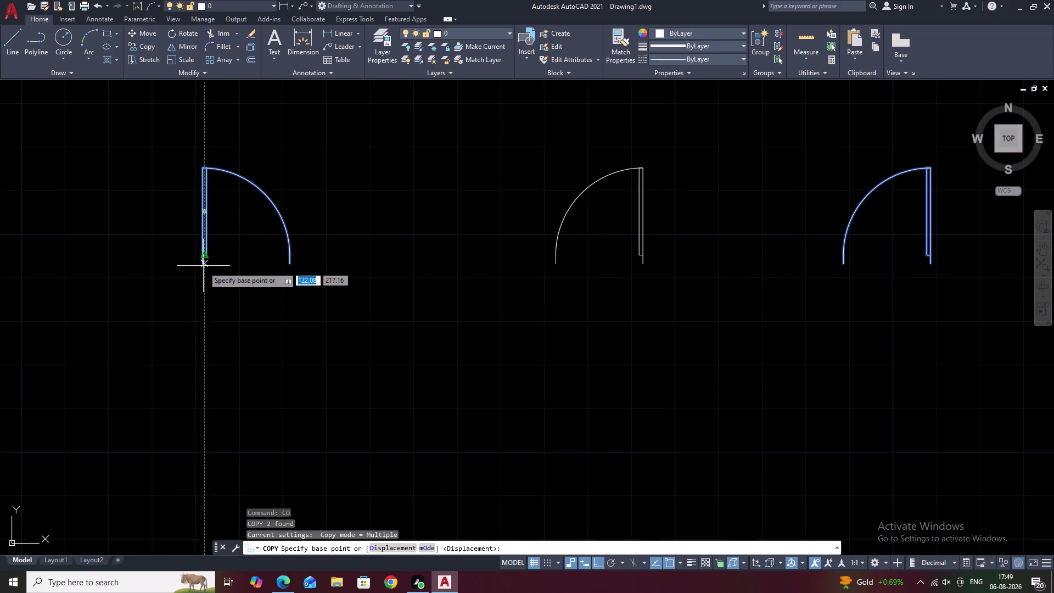
click(203, 268)
scroll(down, 3)
middle_drag(316, 330, 63, 282)
scroll(up, 3)
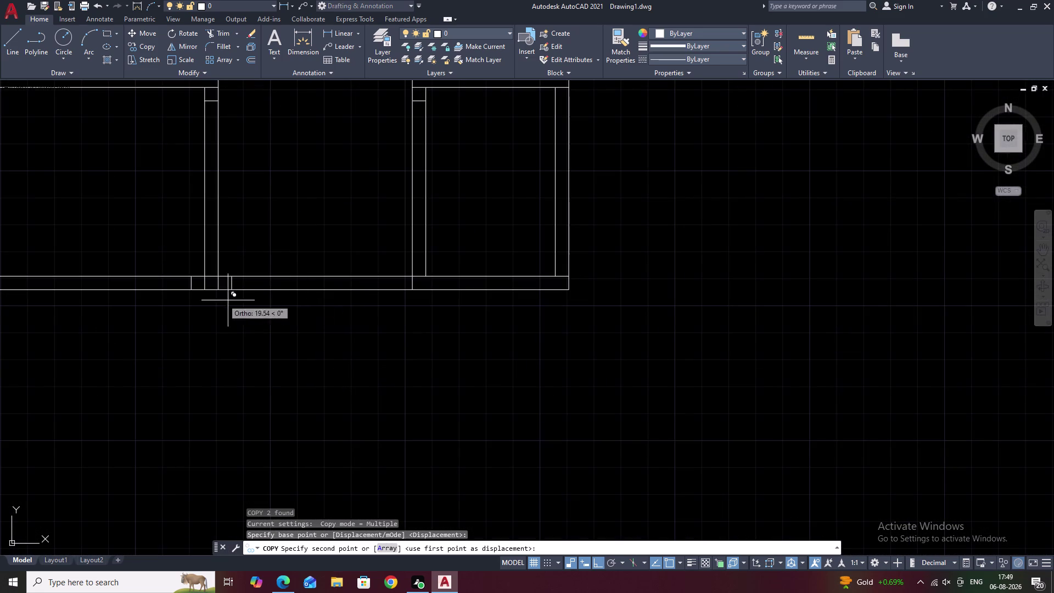
scroll(up, 3)
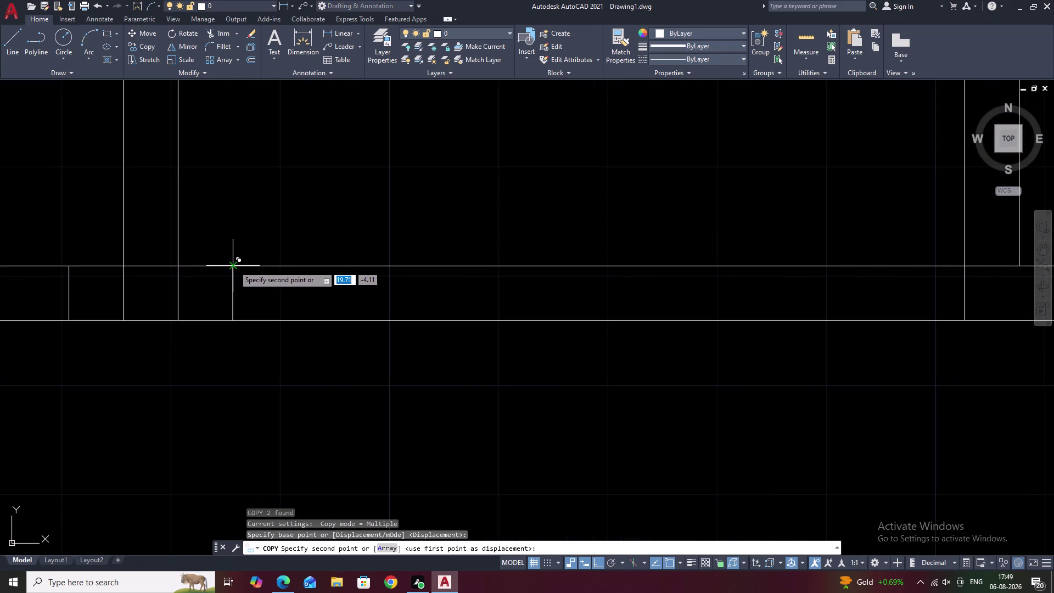
click(233, 265)
End the copy and lasso-select the opposite-swinging door symbol.
scroll(down, 3)
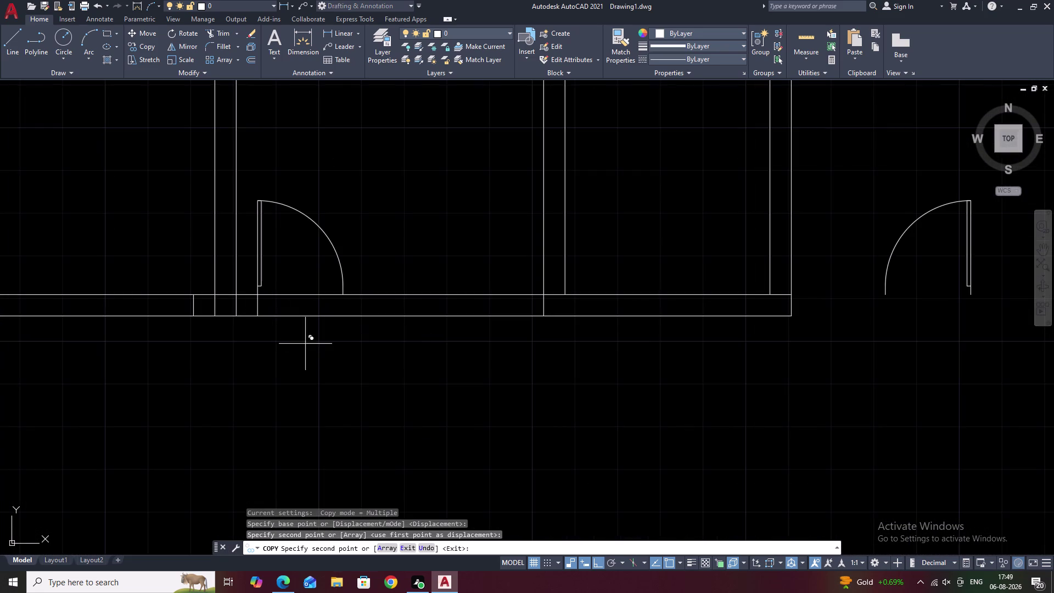
middle_drag(309, 347, 348, 306)
scroll(up, 3)
middle_drag(208, 294, 361, 327)
scroll(down, 3)
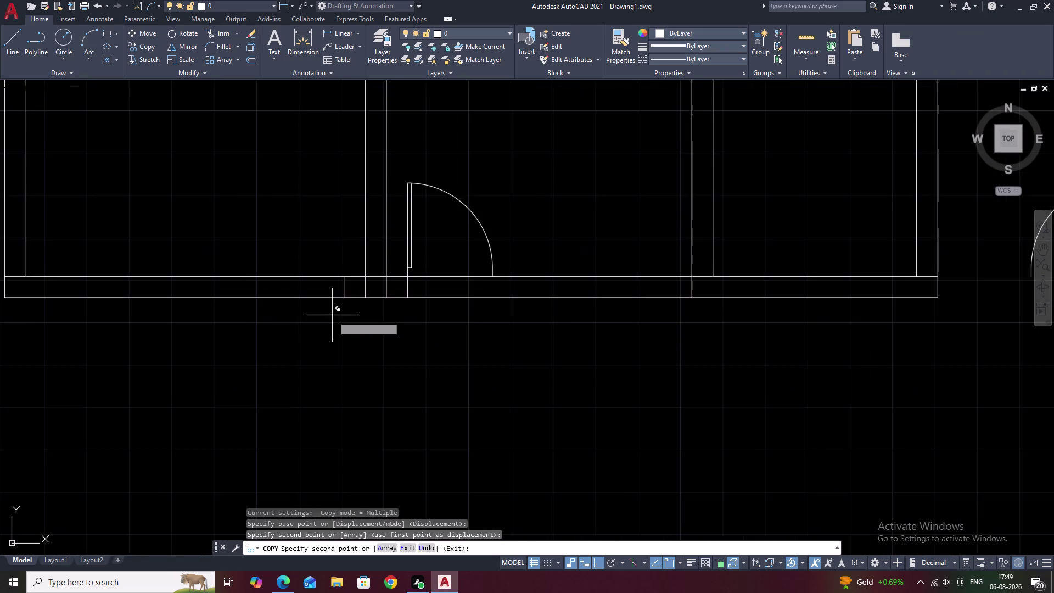
middle_drag(332, 315, 411, 375)
scroll(down, 3)
middle_drag(194, 249, 378, 306)
key(Escape)
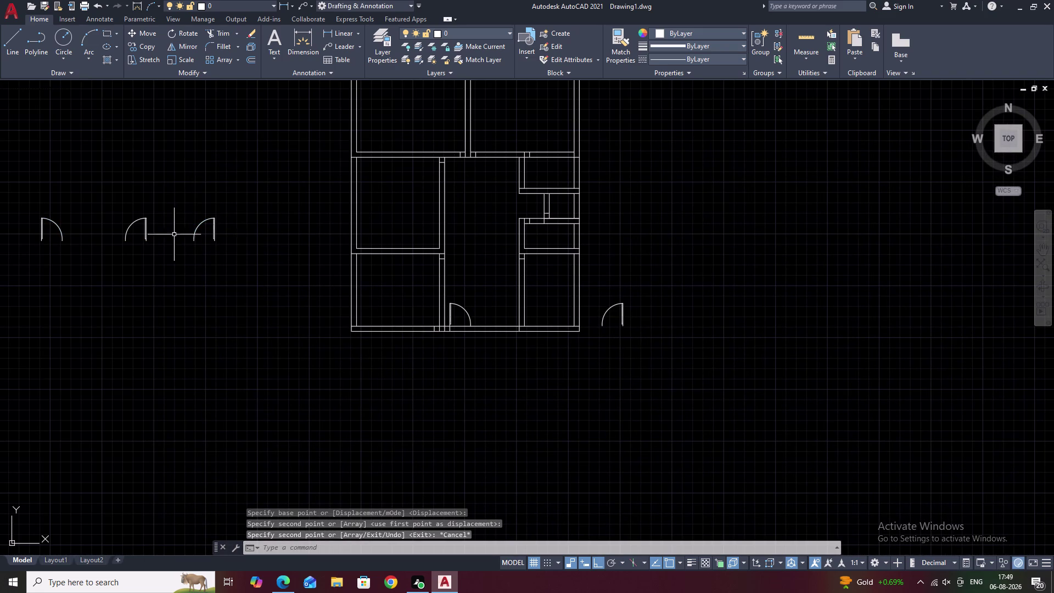
drag(179, 219, 141, 279)
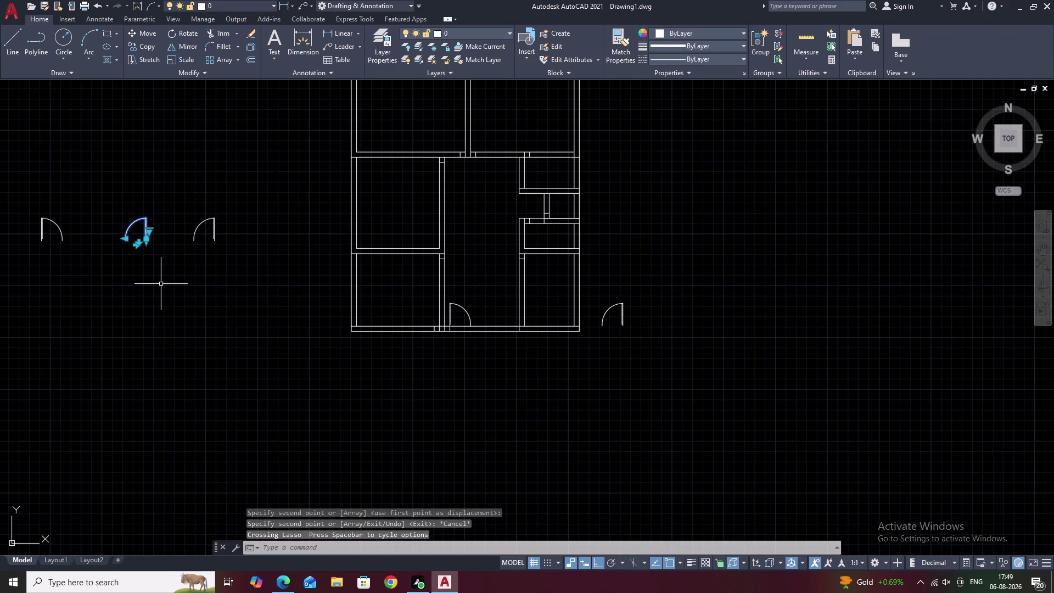
Move the opposite-swinging door by its hinge into the bottom wall opening beside the first.
text(M)
key(space)
scroll(up, 3)
click(101, 215)
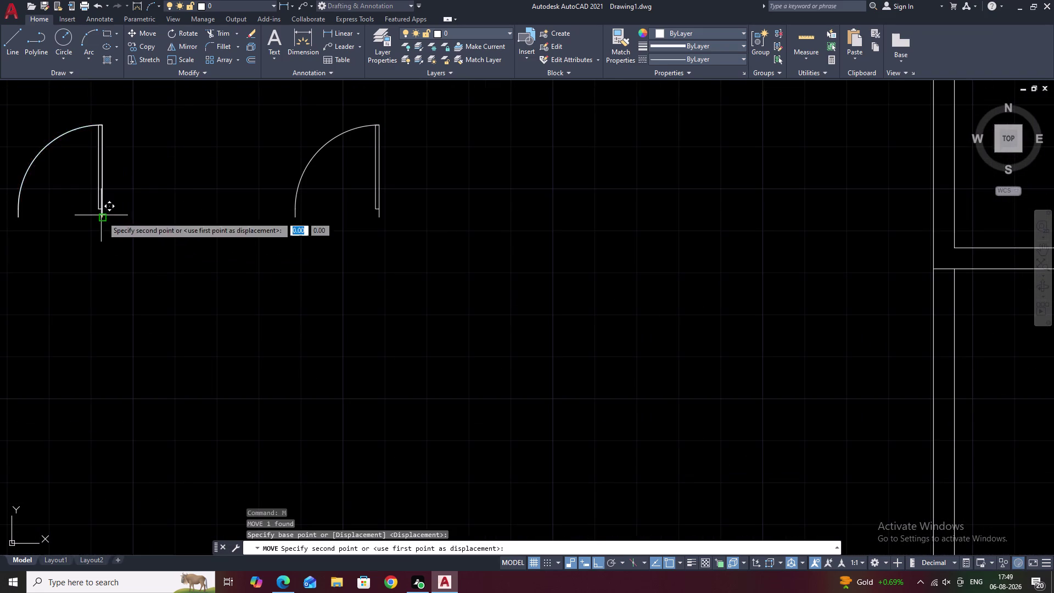
scroll(down, 3)
middle_drag(436, 408, 357, 314)
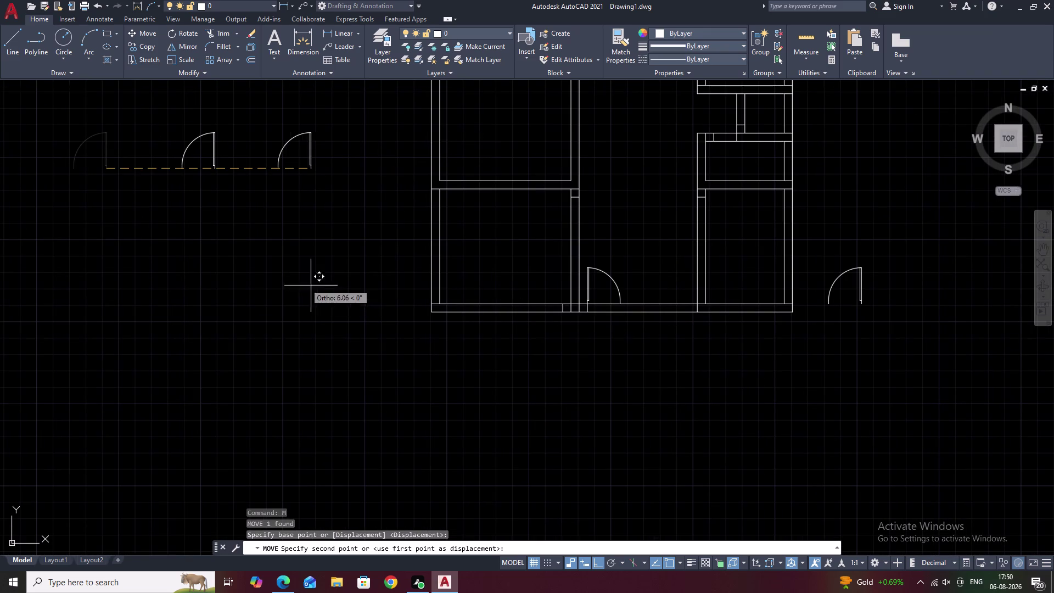
scroll(up, 3)
scroll(up, 3)
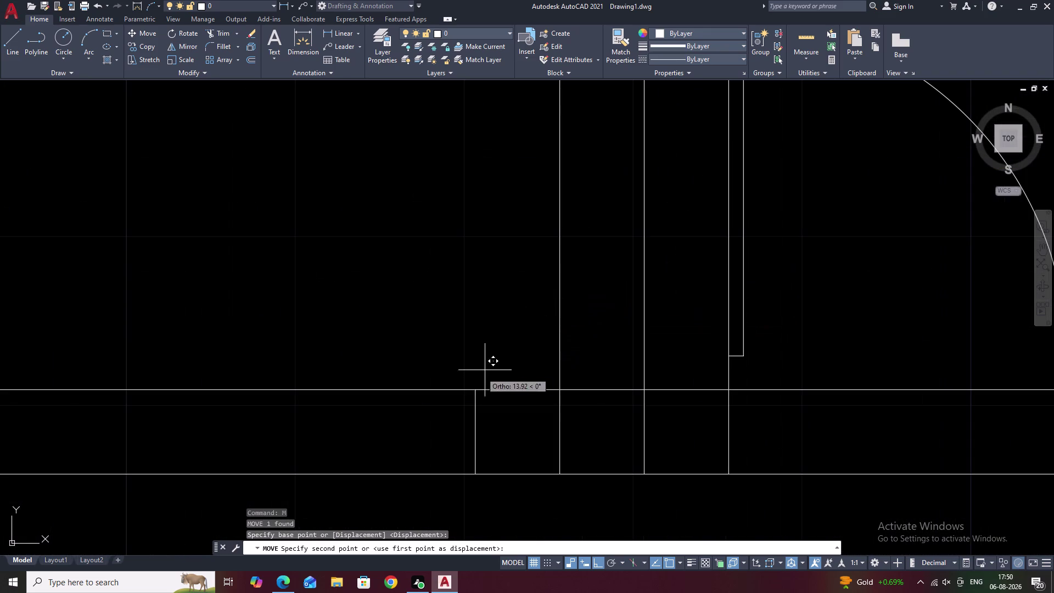
click(474, 389)
scroll(down, 3)
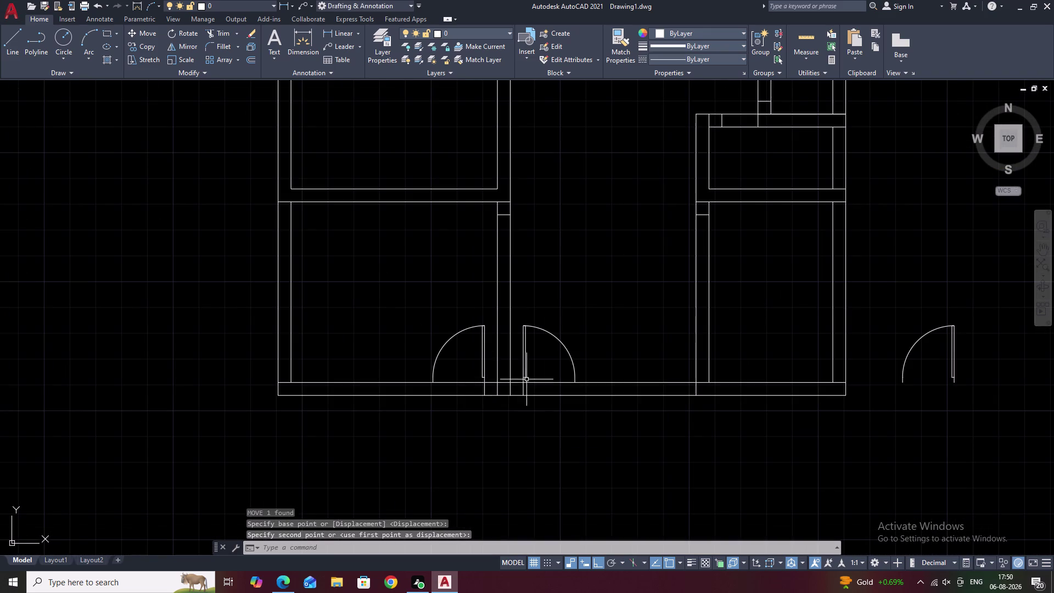
key(Escape)
Start TRIM to cut the wall lines.
scroll(up, 3)
text(T)
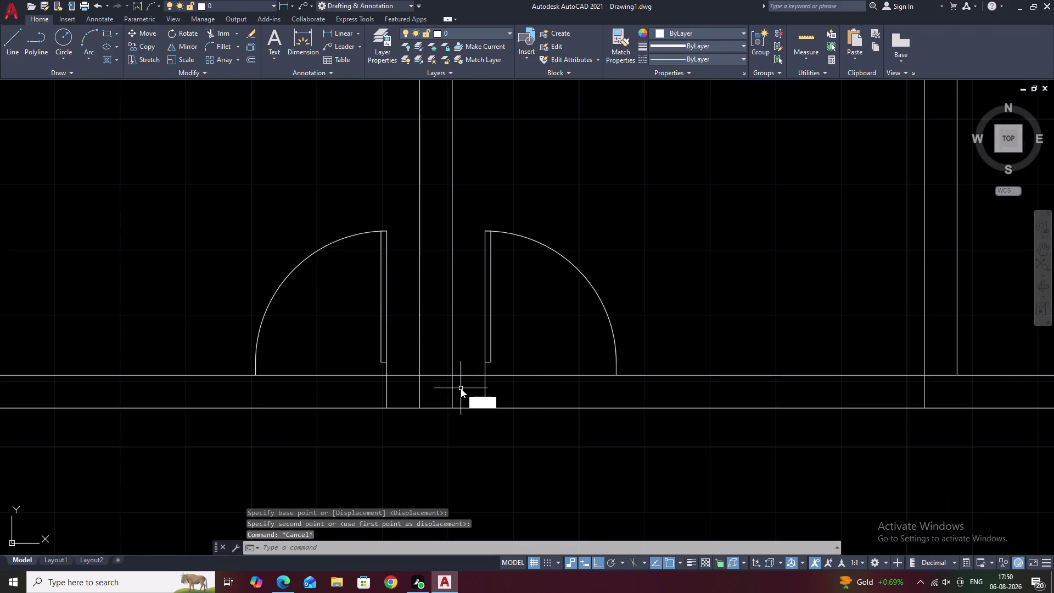
text(R)
key(space)
Fence-trim the wall lines across the door opening.
drag(339, 368, 338, 381)
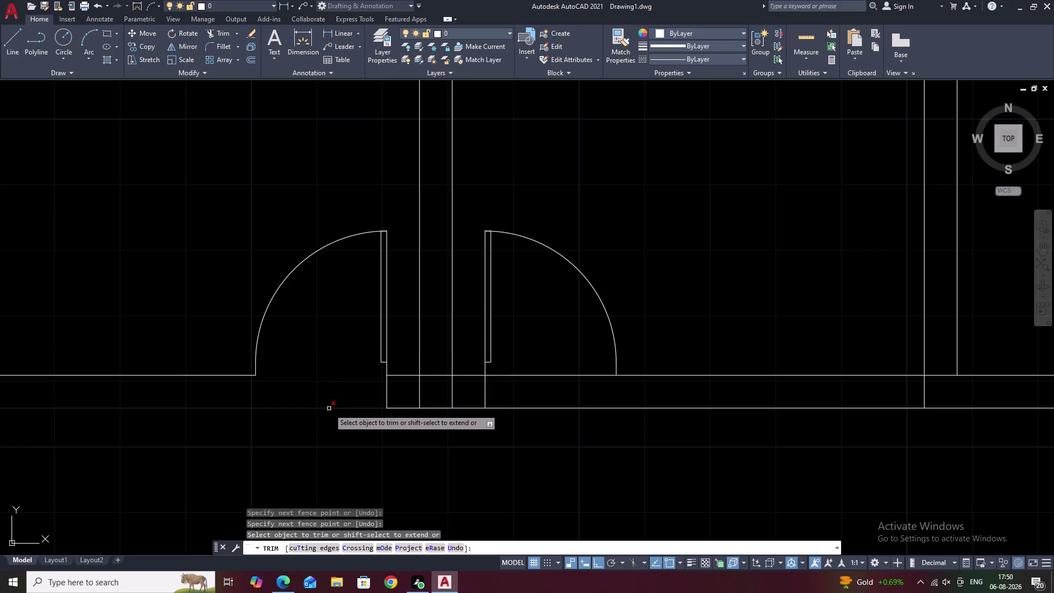
key(Escape)
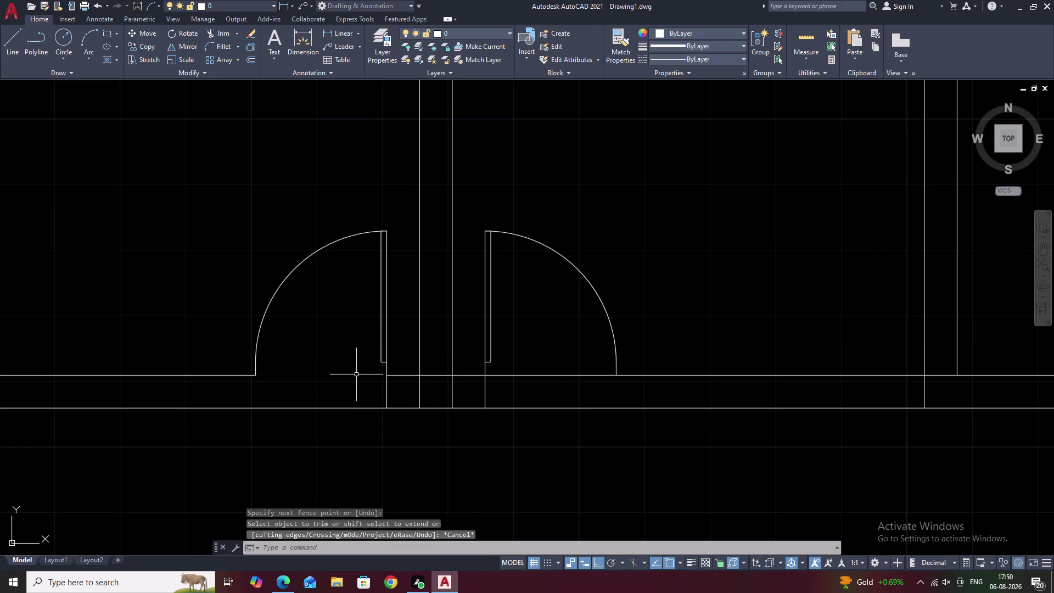
scroll(down, 3)
scroll(down, 3)
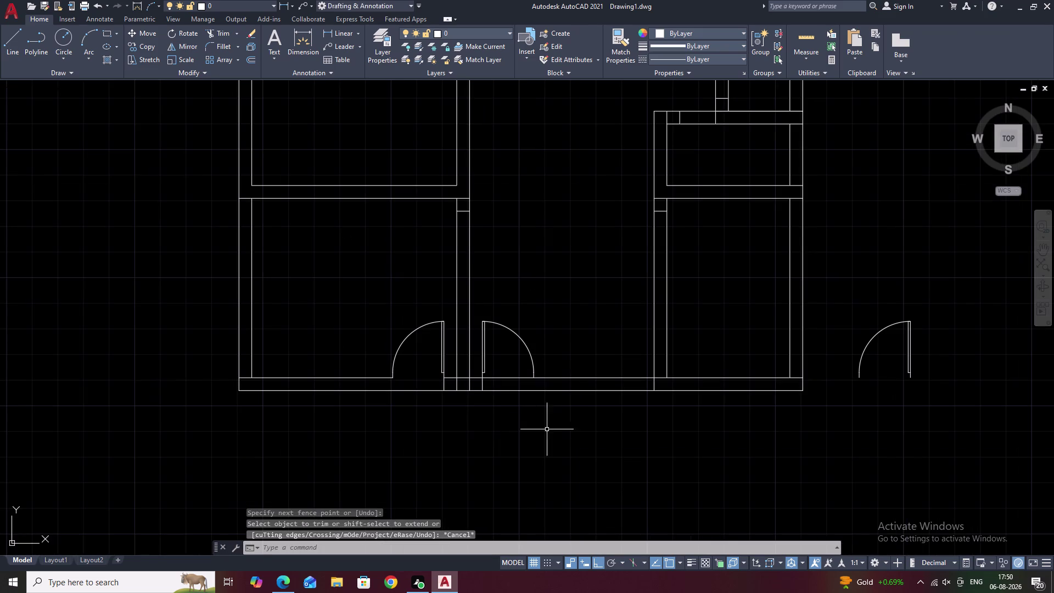
scroll(up, 3)
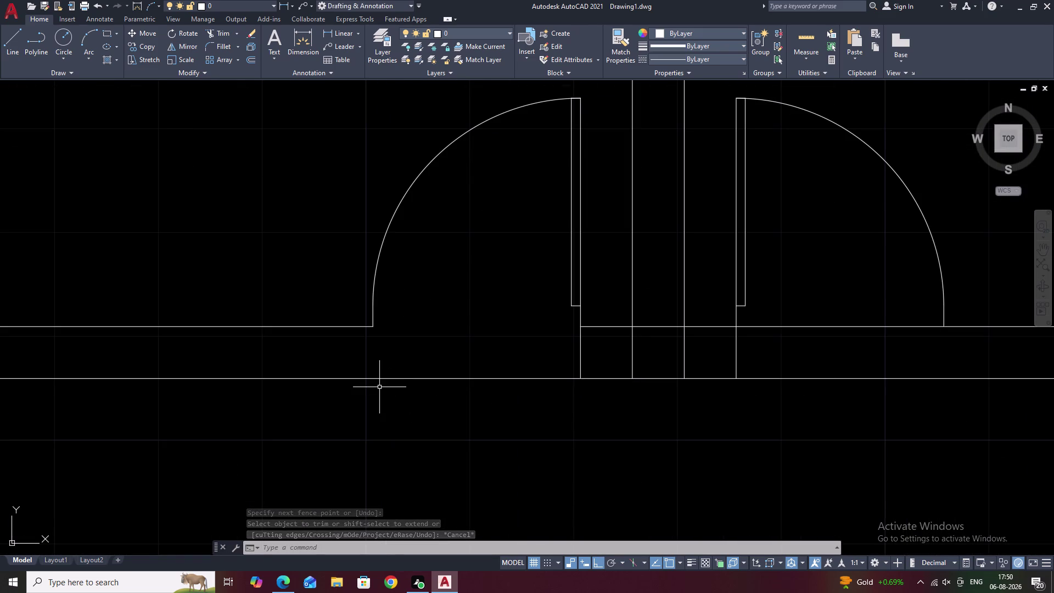
Offset a wall line by 1 toward the opening.
text(O)
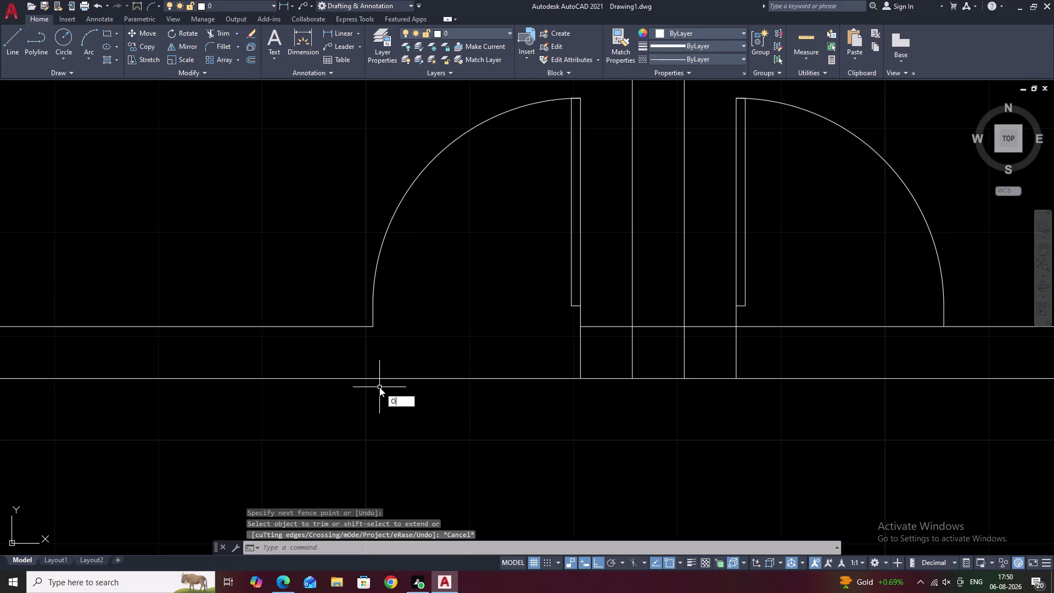
key(space)
text(1)
key(space)
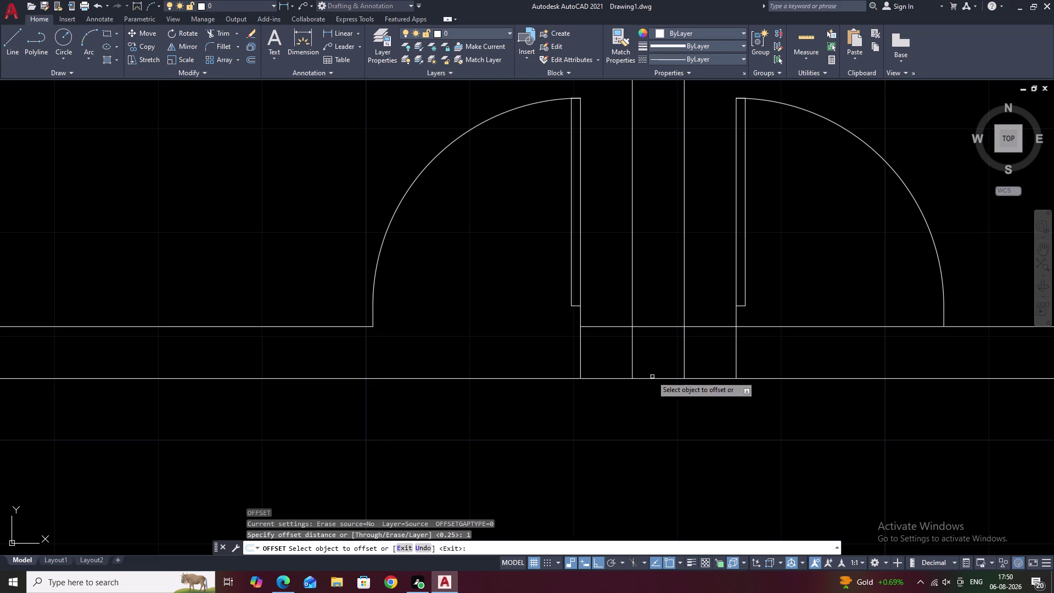
click(581, 355)
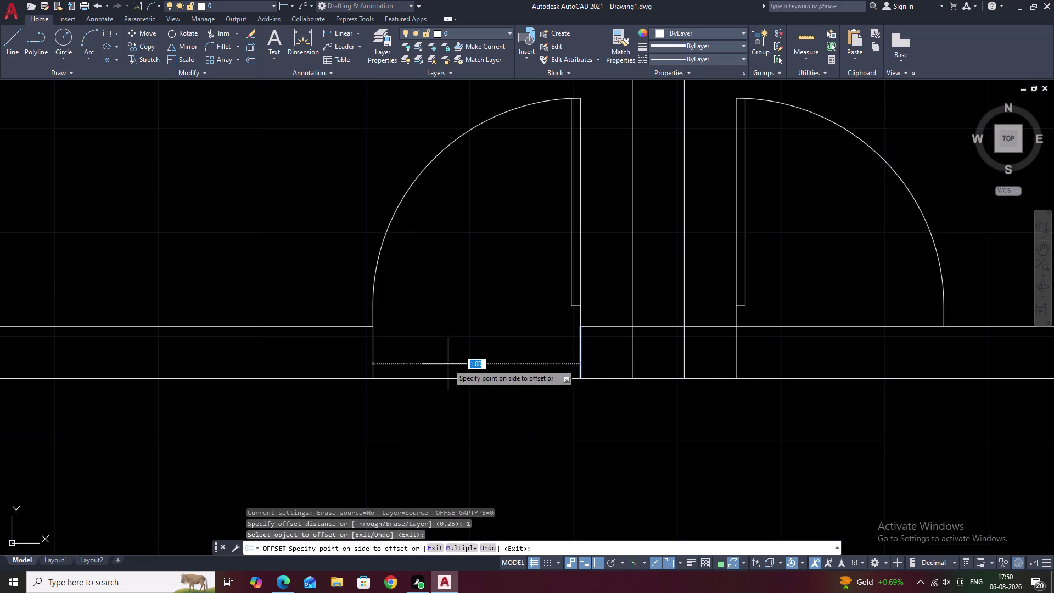
click(448, 364)
key(Escape)
Trim away the wall inside the left door opening.
text(TR)
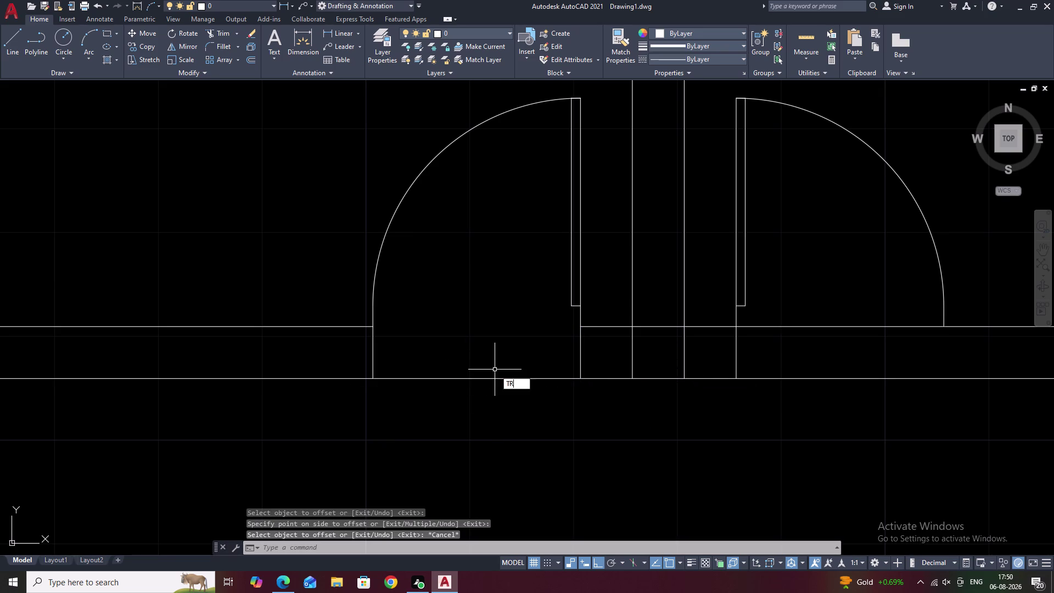
key(space)
drag(499, 356, 489, 424)
scroll(down, 3)
middle_drag(487, 425, 393, 420)
key(grave)
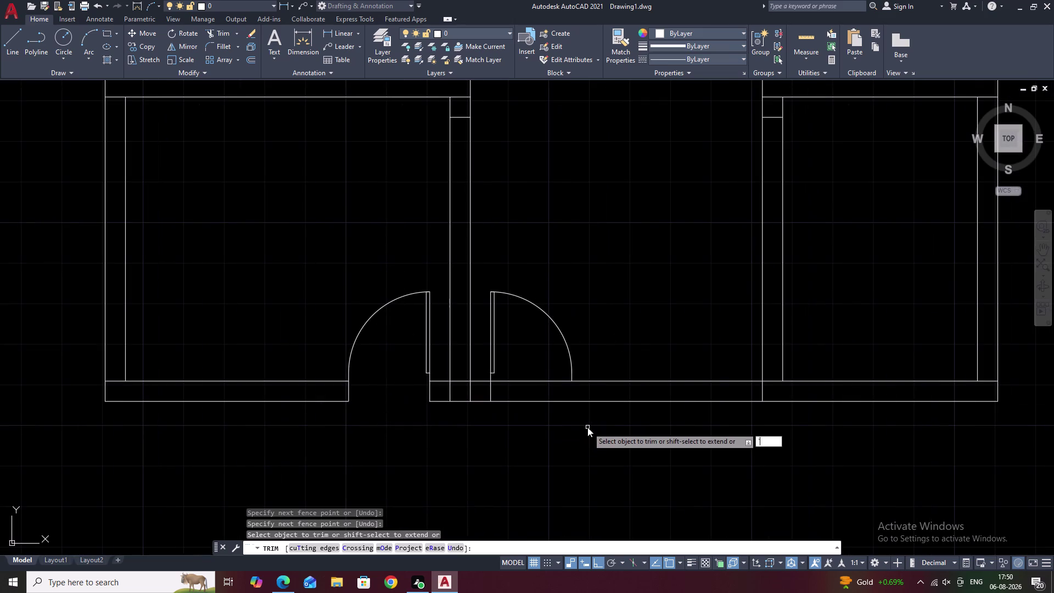
key(Escape)
Offset the wall end line by 1 beside the door.
text(O)
key(space)
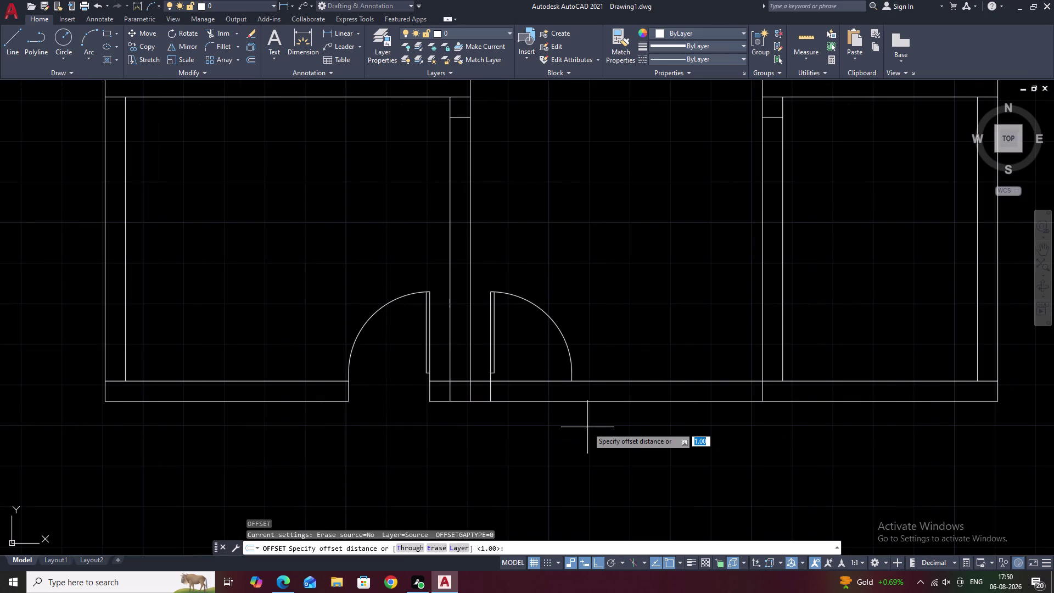
text(1)
key(space)
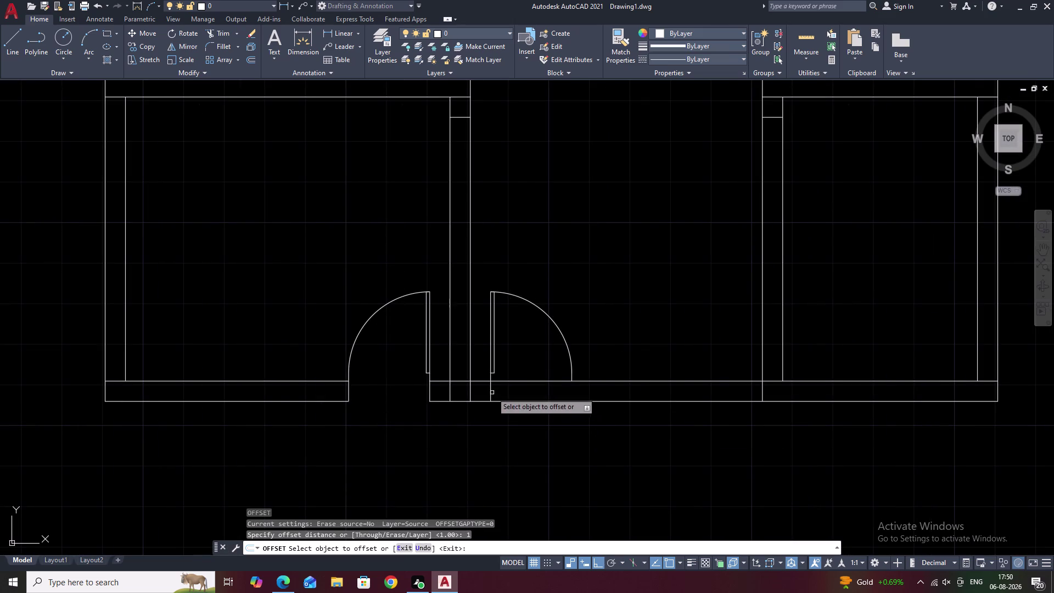
click(491, 392)
click(551, 400)
key(Escape)
Trim the wall lines beneath the right door.
text(T)
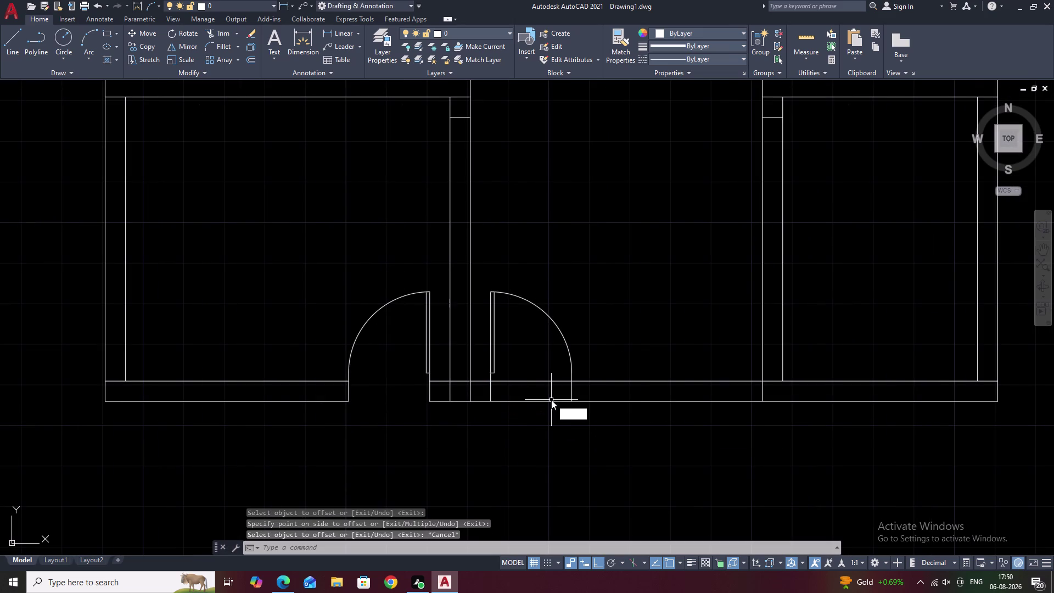
text(R)
key(space)
drag(527, 376, 521, 436)
scroll(down, 3)
middle_drag(520, 431, 547, 471)
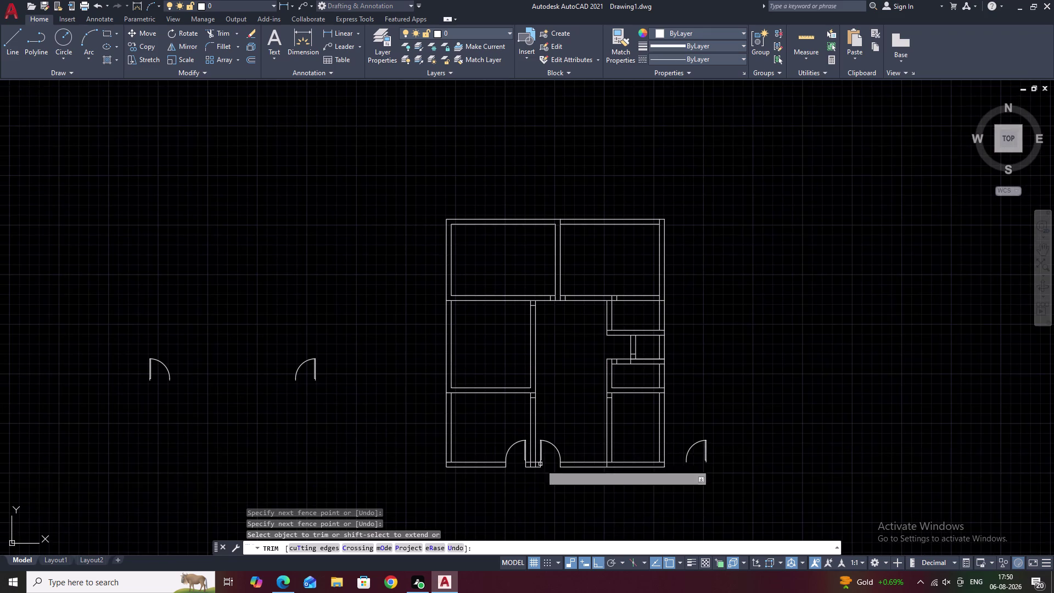
Pan to the two loose door symbols, briefly selecting the left one.
middle_drag(330, 387, 450, 404)
scroll(up, 3)
middle_drag(428, 408, 544, 381)
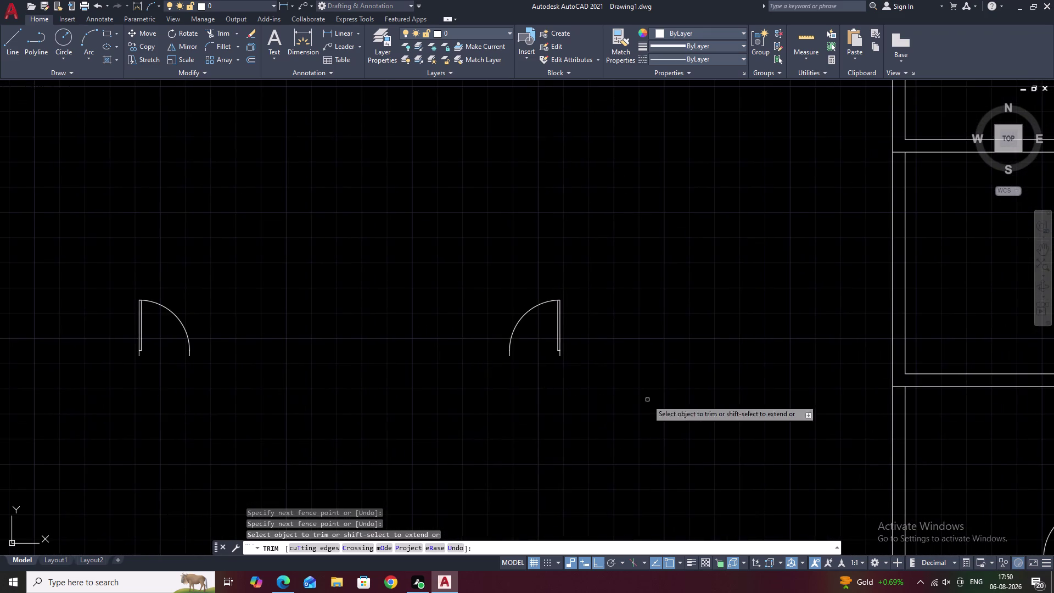
middle_drag(537, 355, 788, 280)
click(465, 232)
key(Escape)
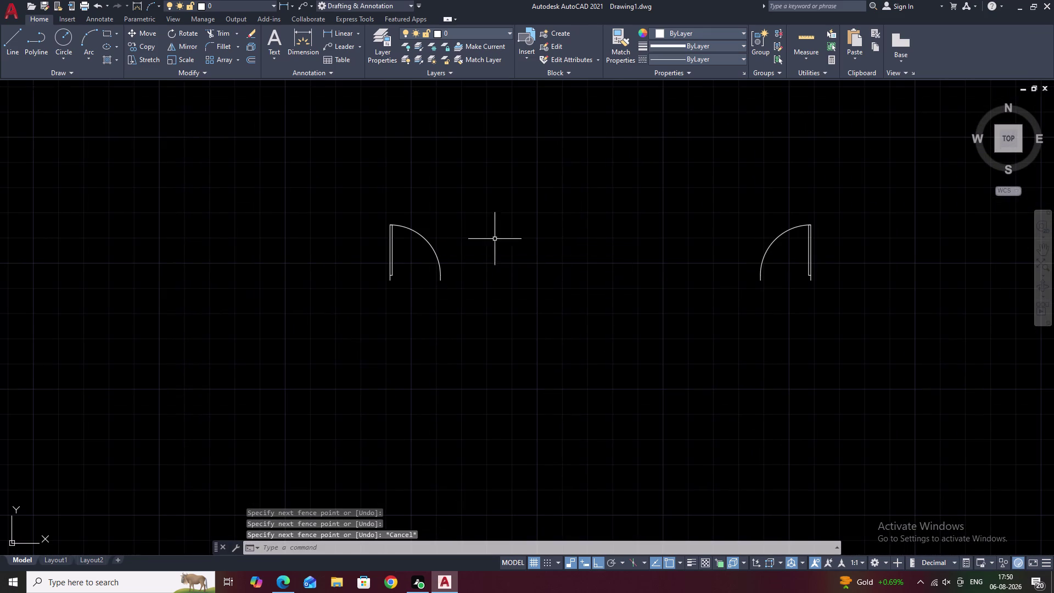
drag(475, 228, 468, 361)
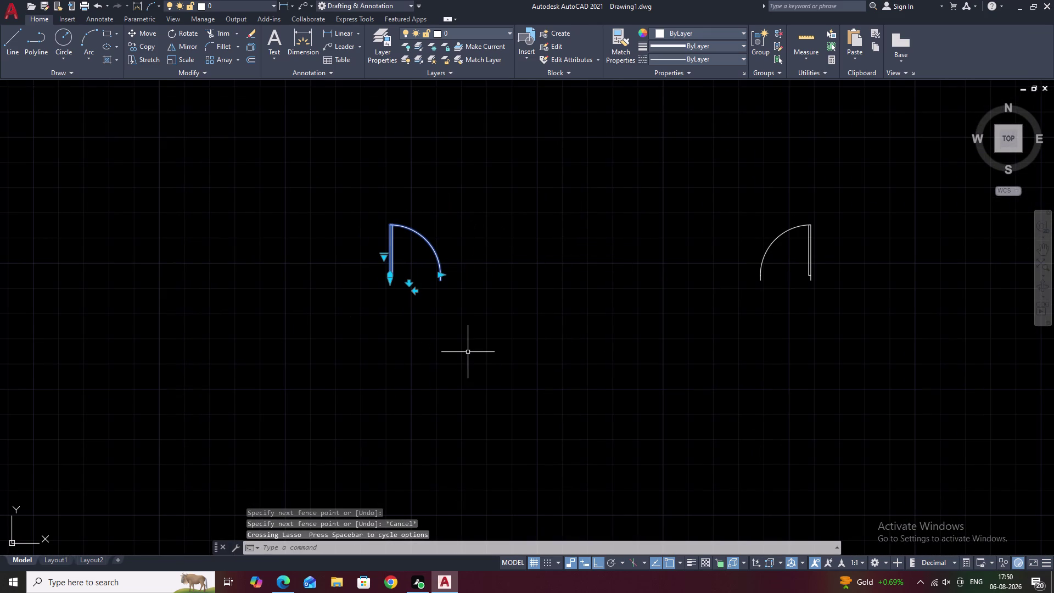
key(Escape)
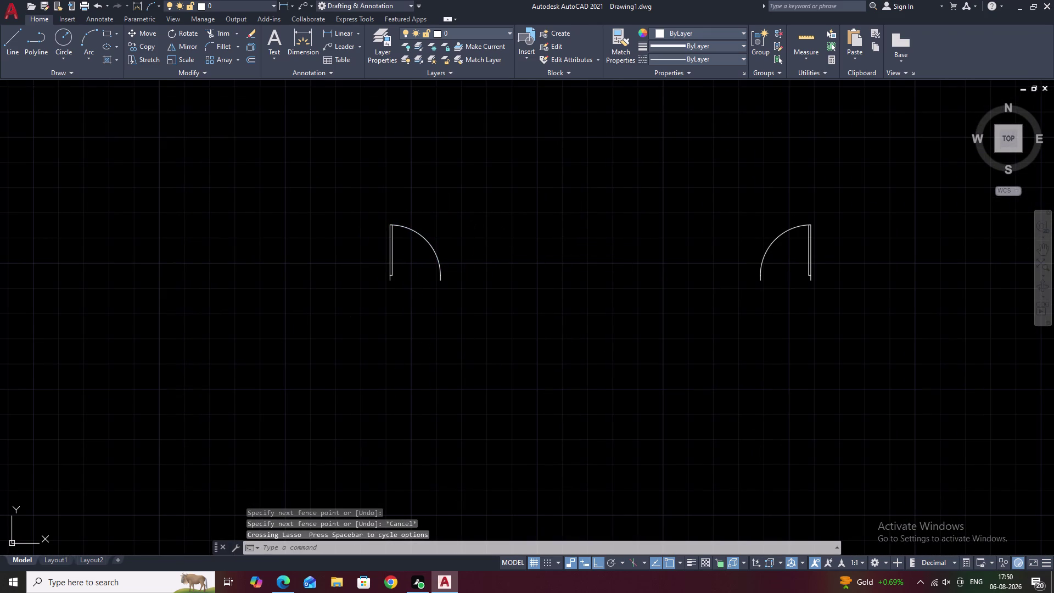